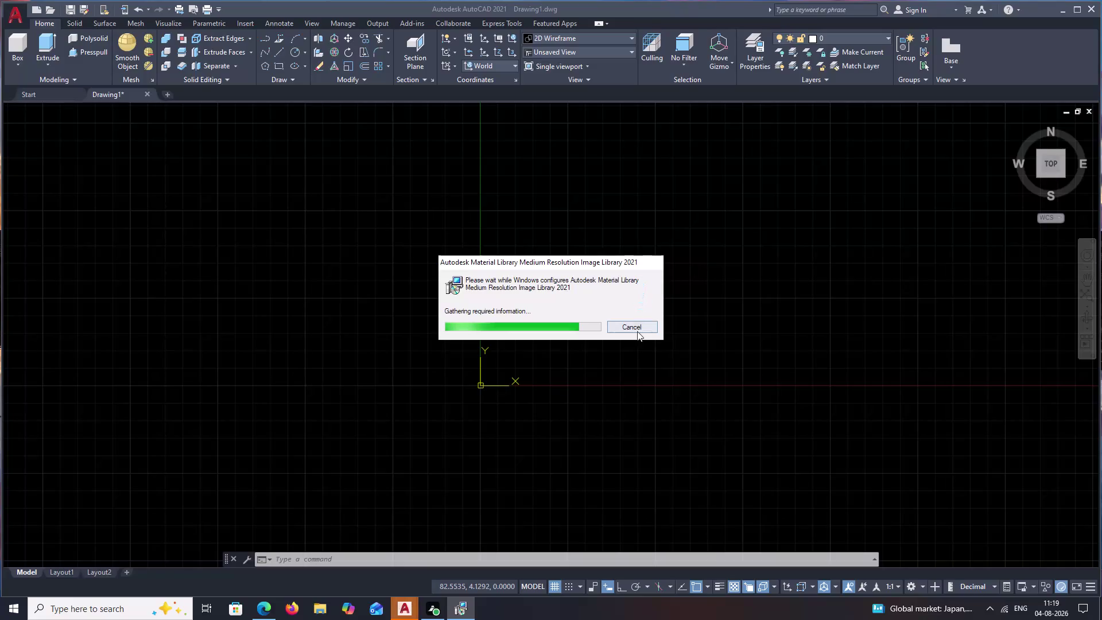
Cancel the Material Library installation and close the extra AutoCAD window.
click(637, 328)
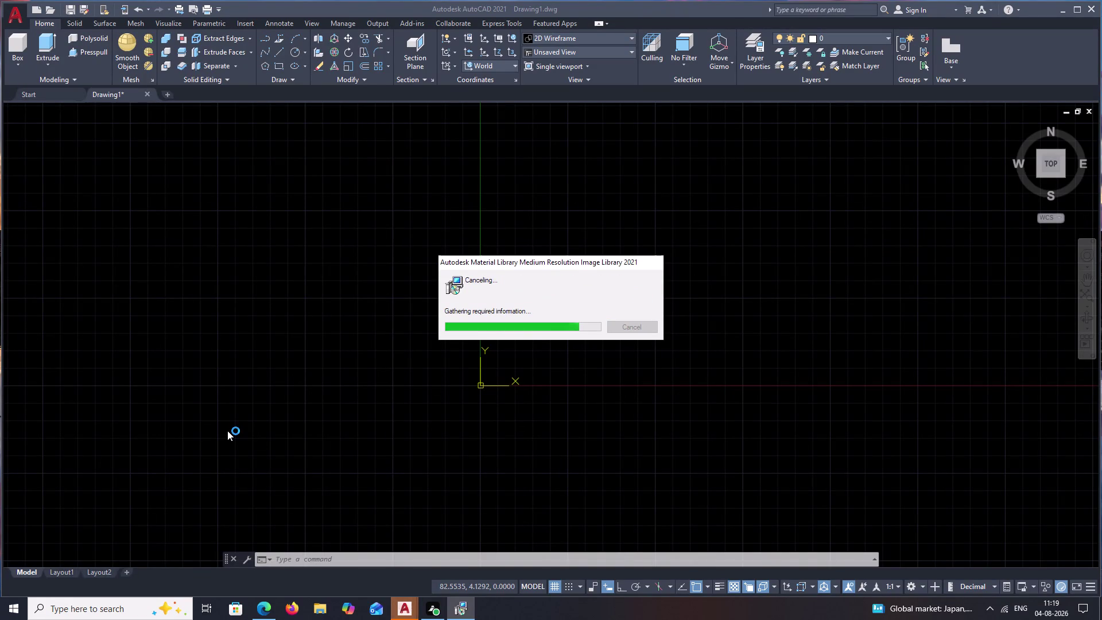
click(404, 607)
click(519, 521)
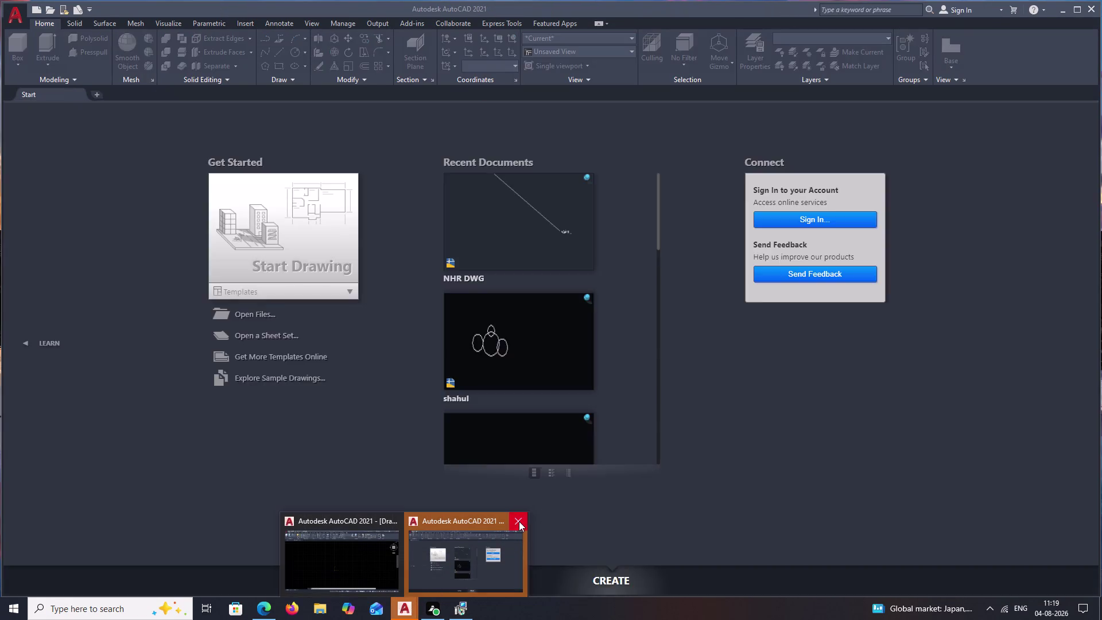
click(380, 549)
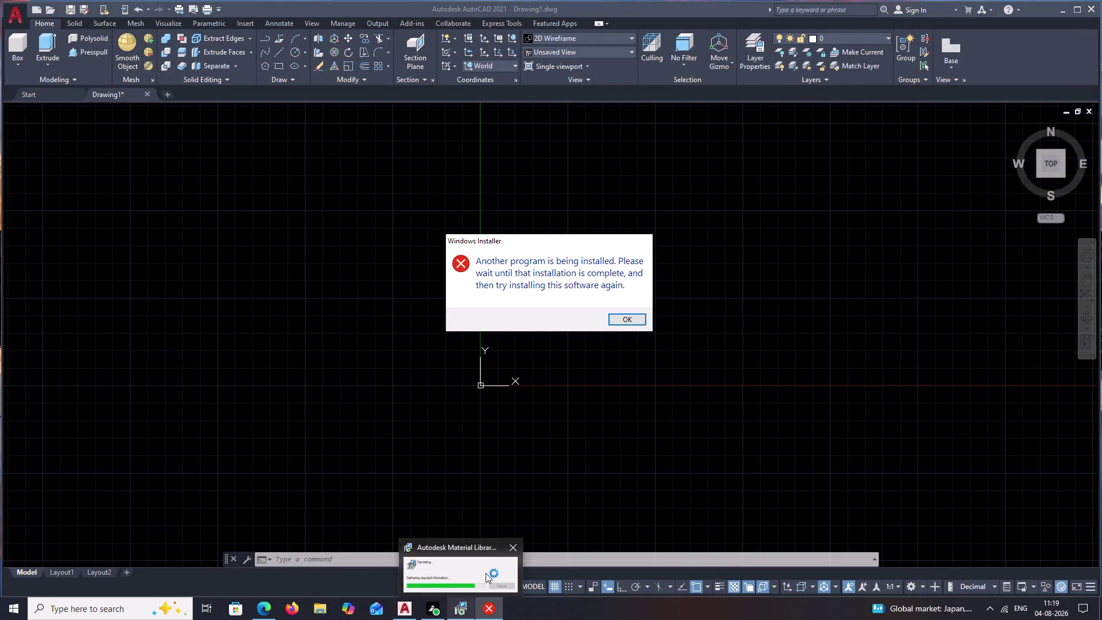
Dismiss the Windows Installer error message, leaving empty Drawing1 showing.
click(515, 545)
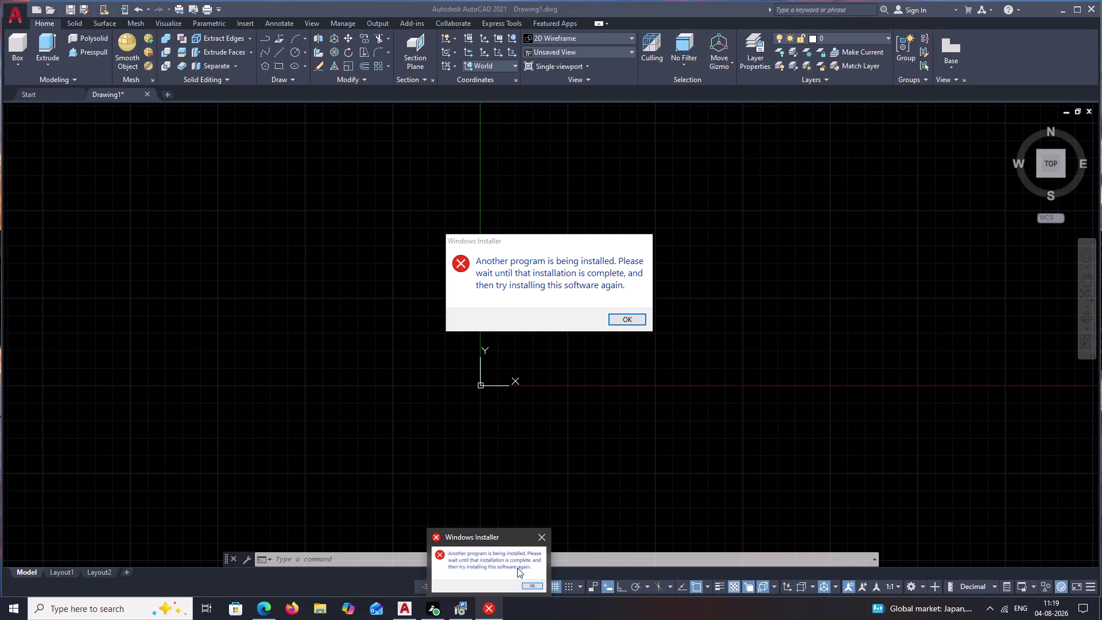
click(544, 532)
click(530, 586)
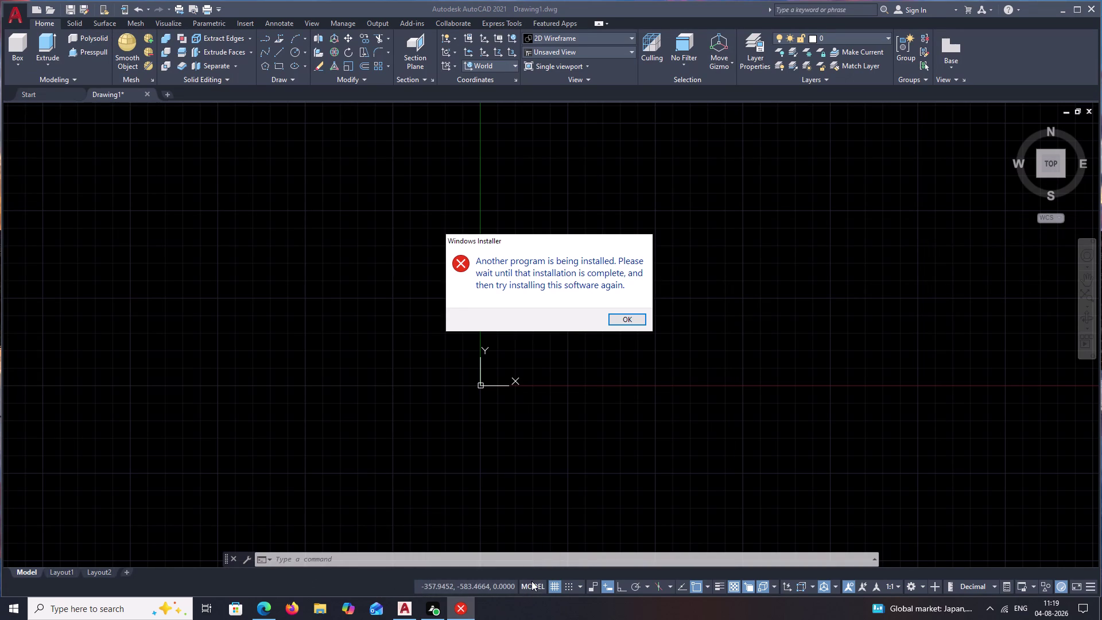
click(630, 319)
Set drawing units to 0.00 length precision with Meters insertion scale.
scroll(down, 3)
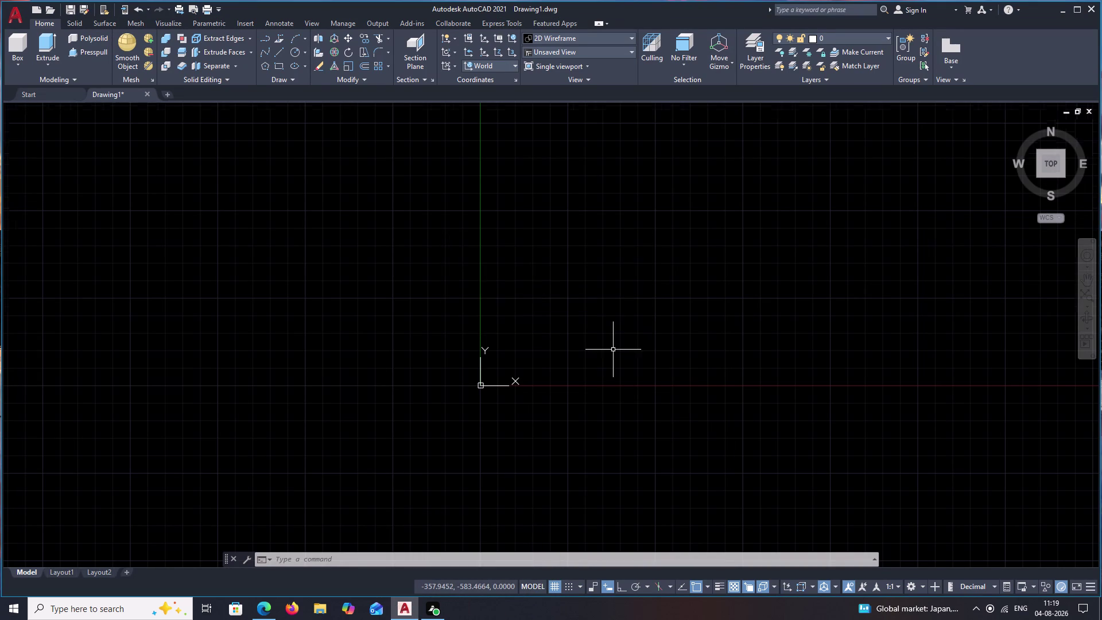
scroll(down, 3)
middle_drag(708, 332, 209, 530)
middle_drag(517, 366, 309, 444)
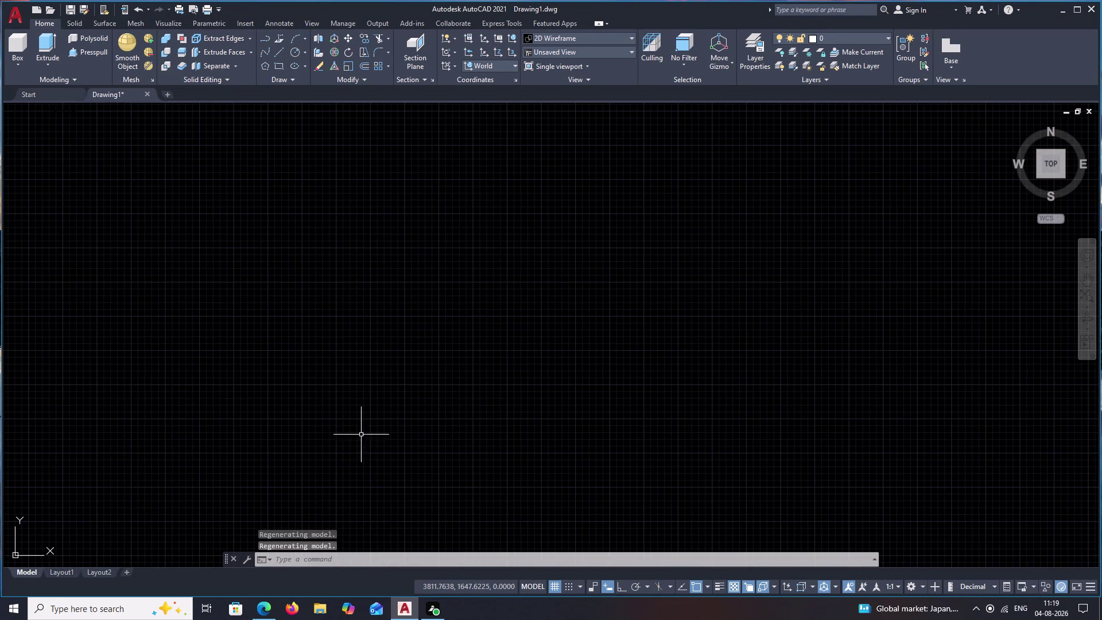
text(UN)
key(space)
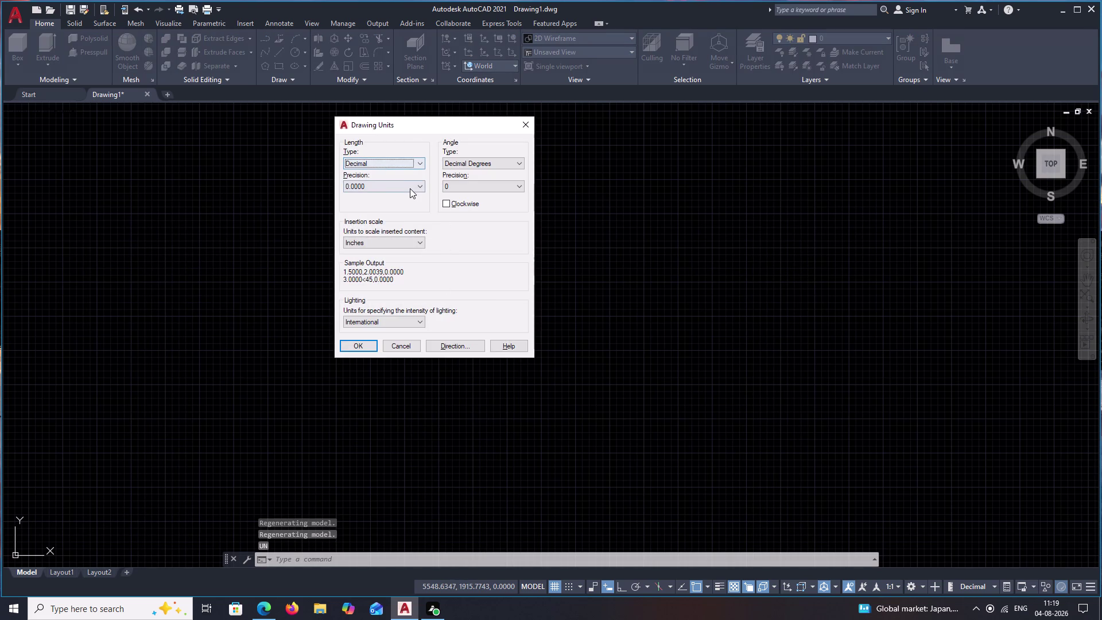
click(410, 189)
click(369, 212)
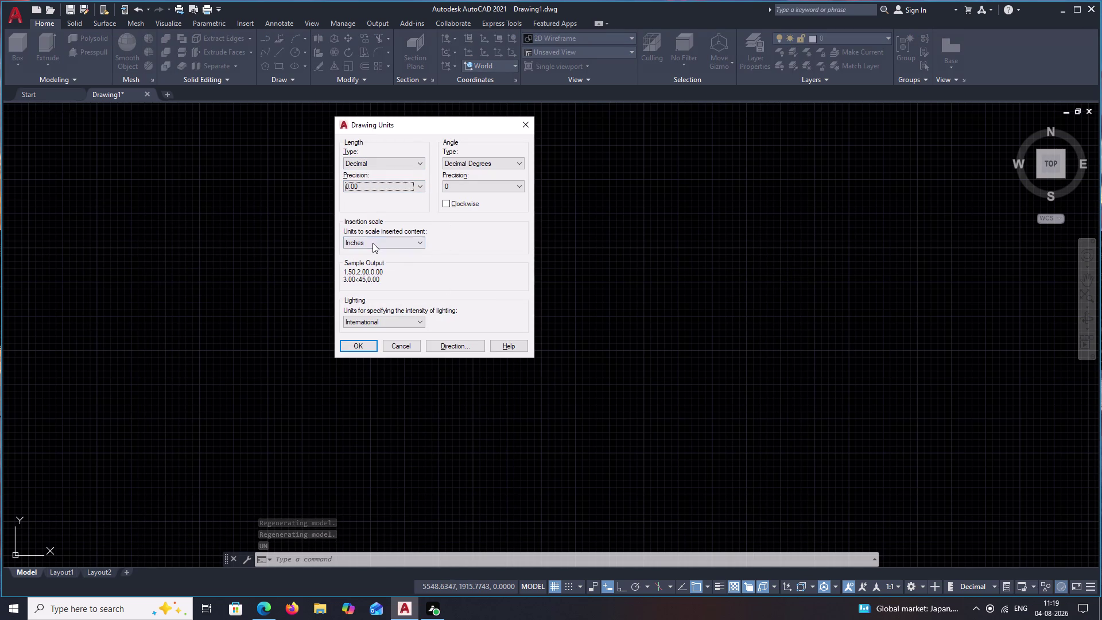
click(381, 237)
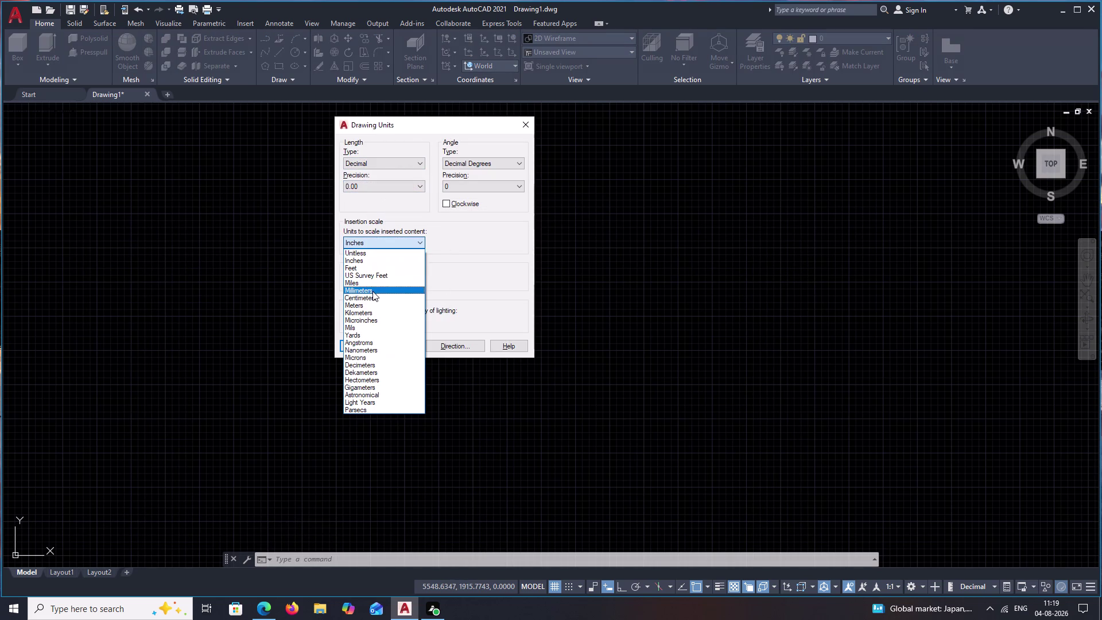
click(372, 303)
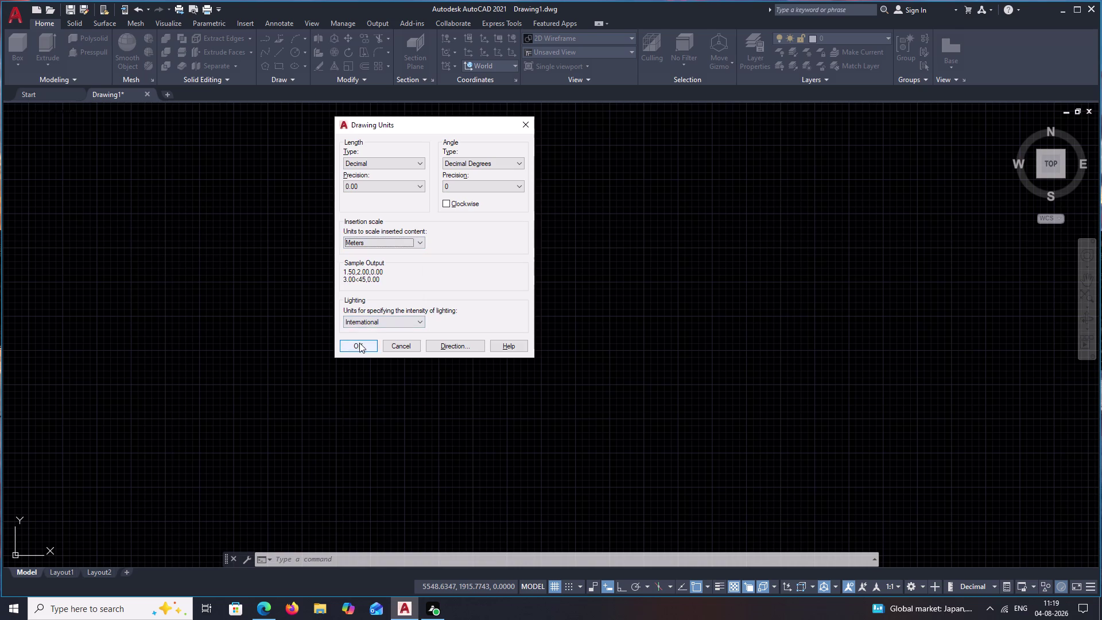
click(359, 343)
Start a line and place its first point.
text(L)
key(space)
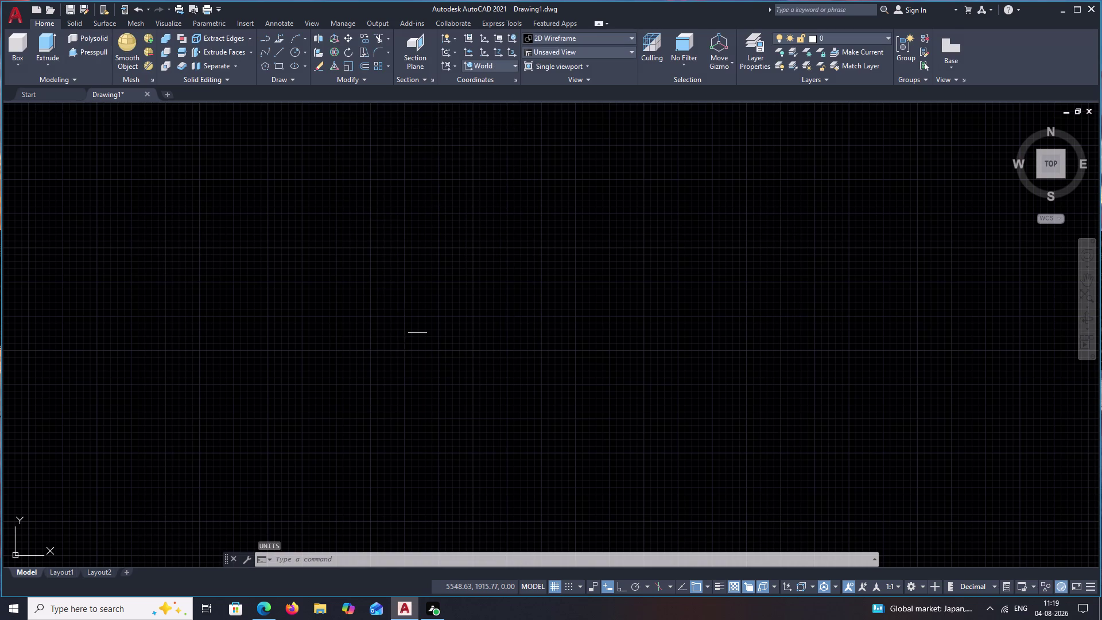
click(334, 211)
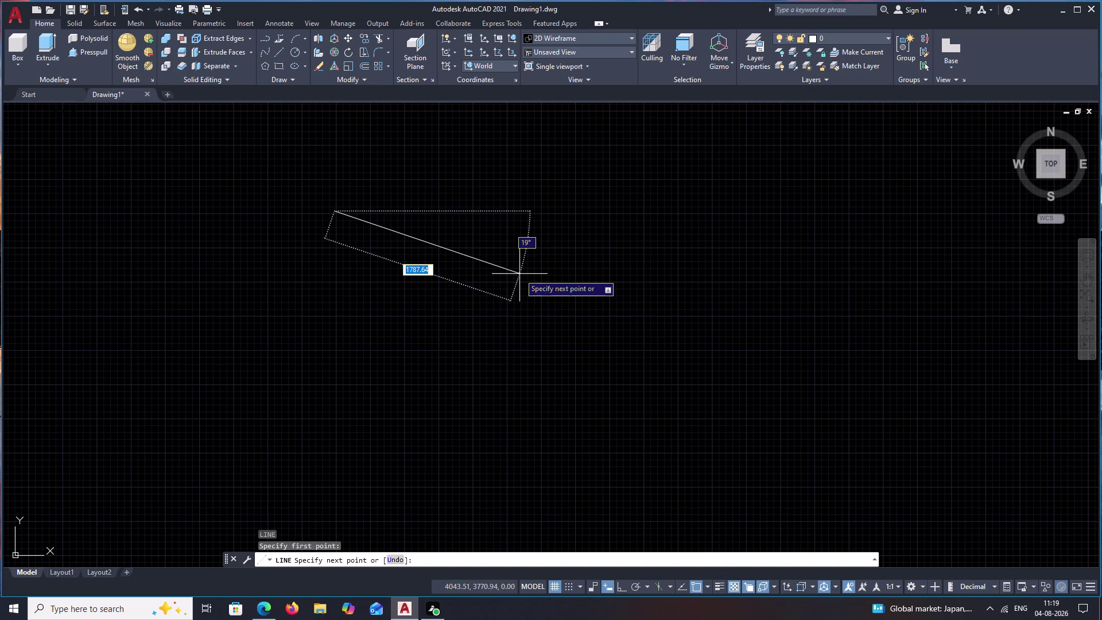
text(3.5)
key(0)
key(space)
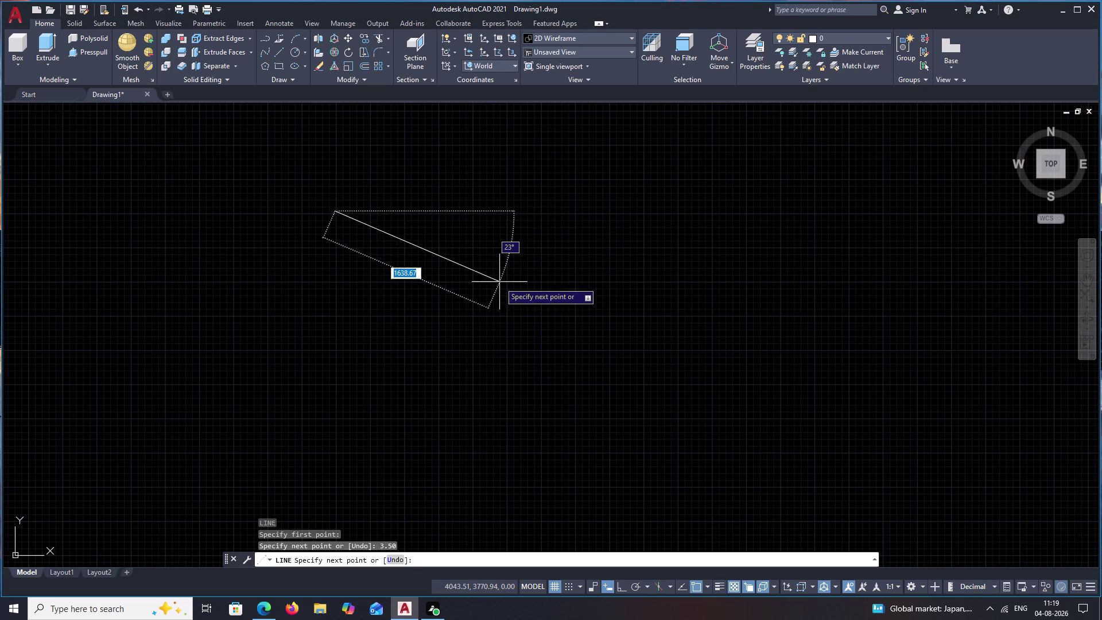
key(space)
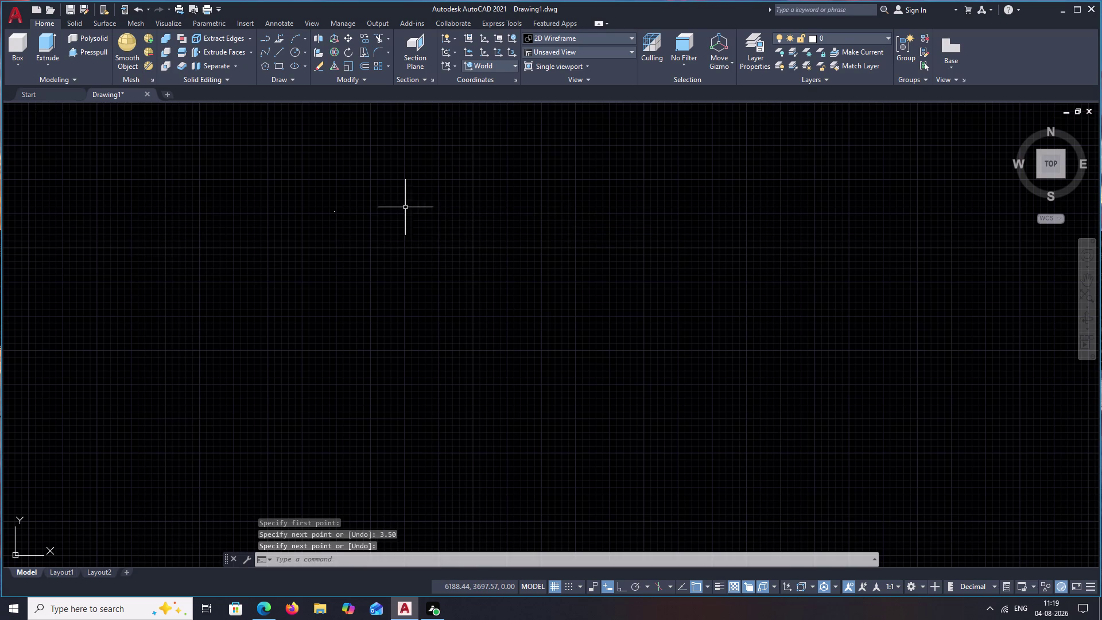
scroll(up, 3)
middle_drag(312, 205, 466, 214)
scroll(up, 3)
scroll(up, 3)
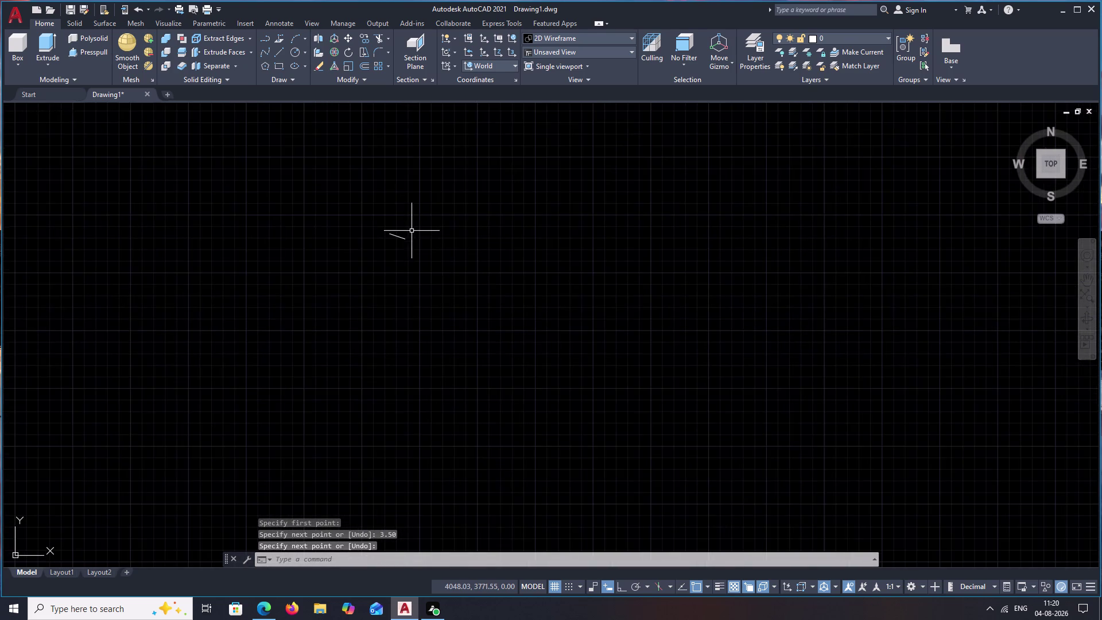
scroll(up, 3)
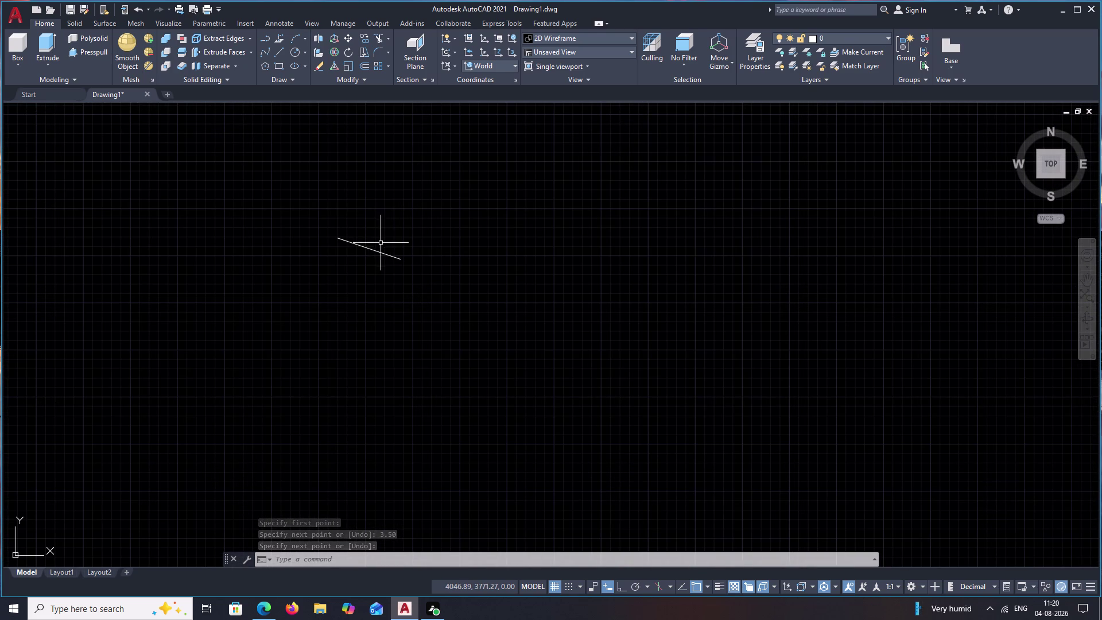
click(377, 253)
key(e)
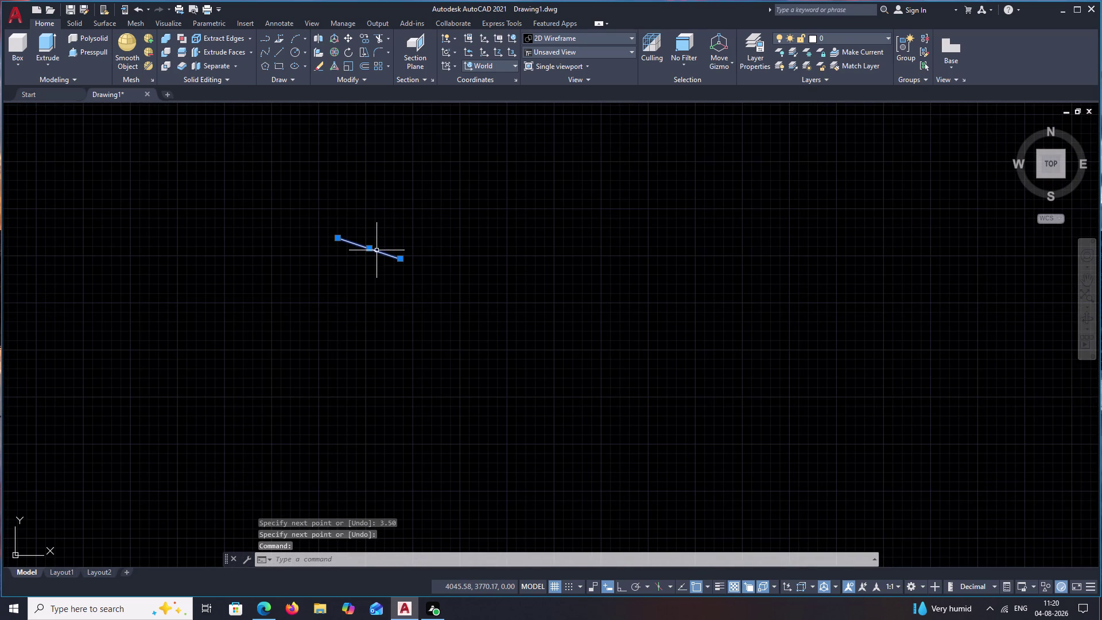
text(E)
key(space)
text(E)
key(space)
key(Escape)
key(Escape)
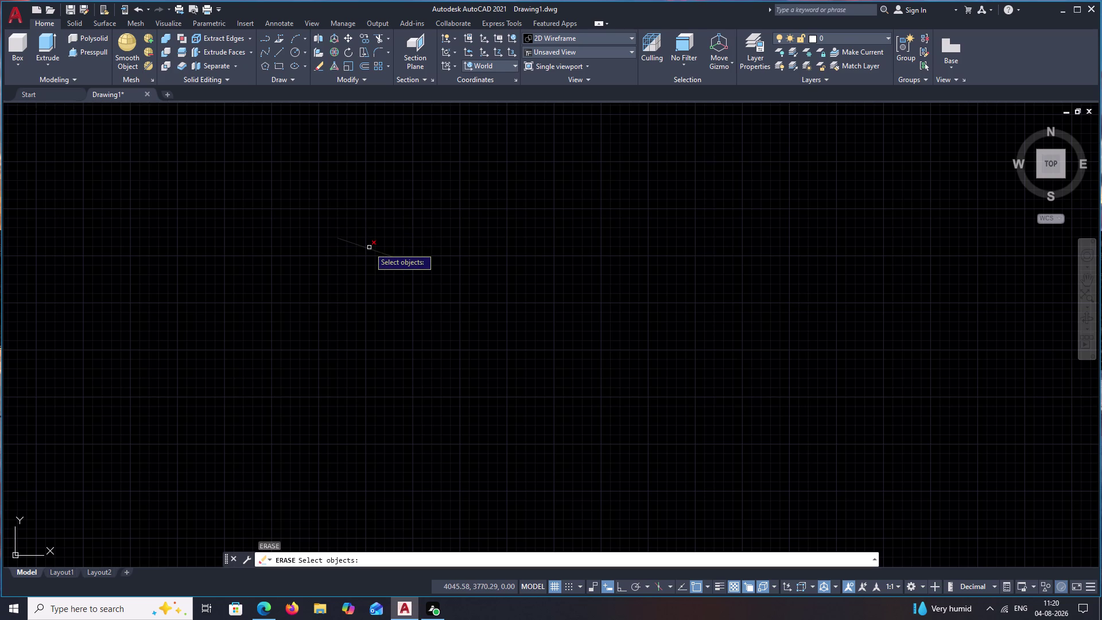
click(369, 249)
key(Escape)
key(Escape)
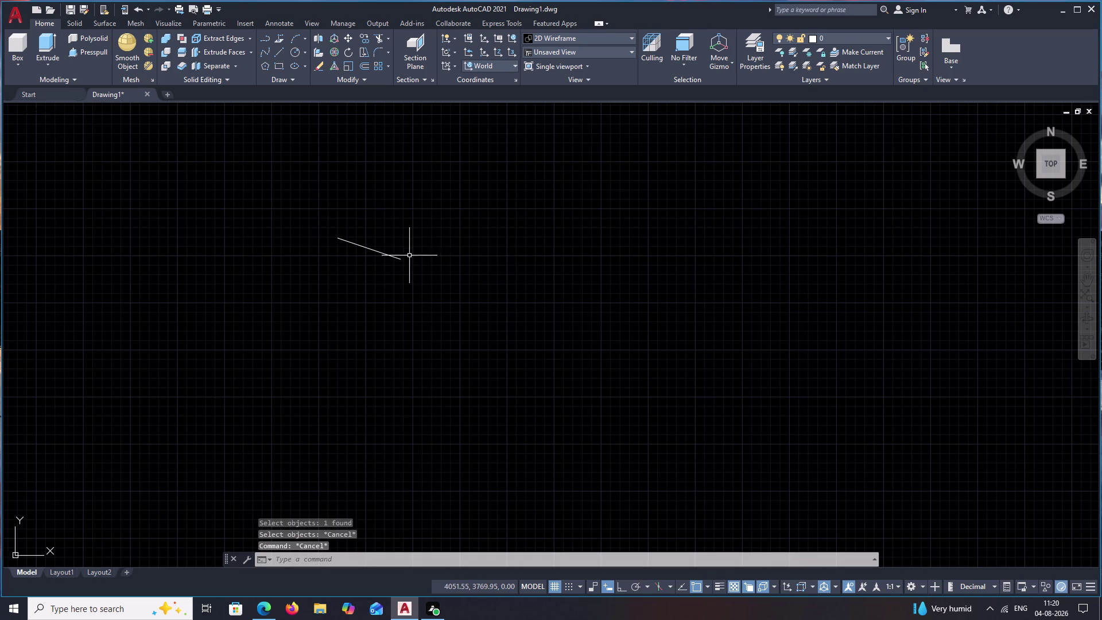
click(396, 257)
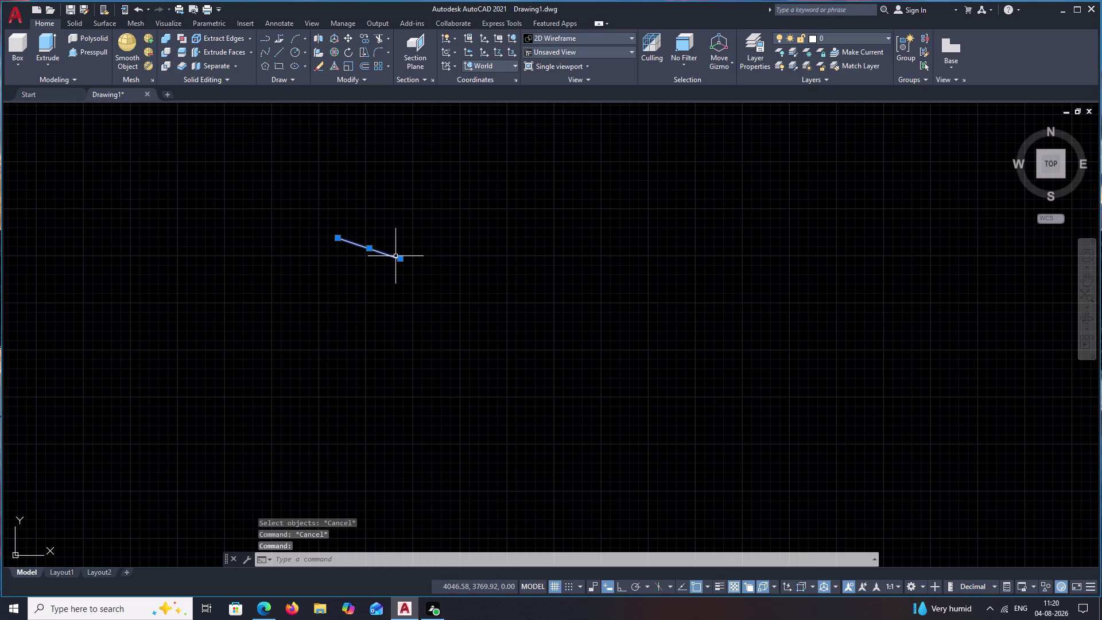
text(E)
key(space)
text(L)
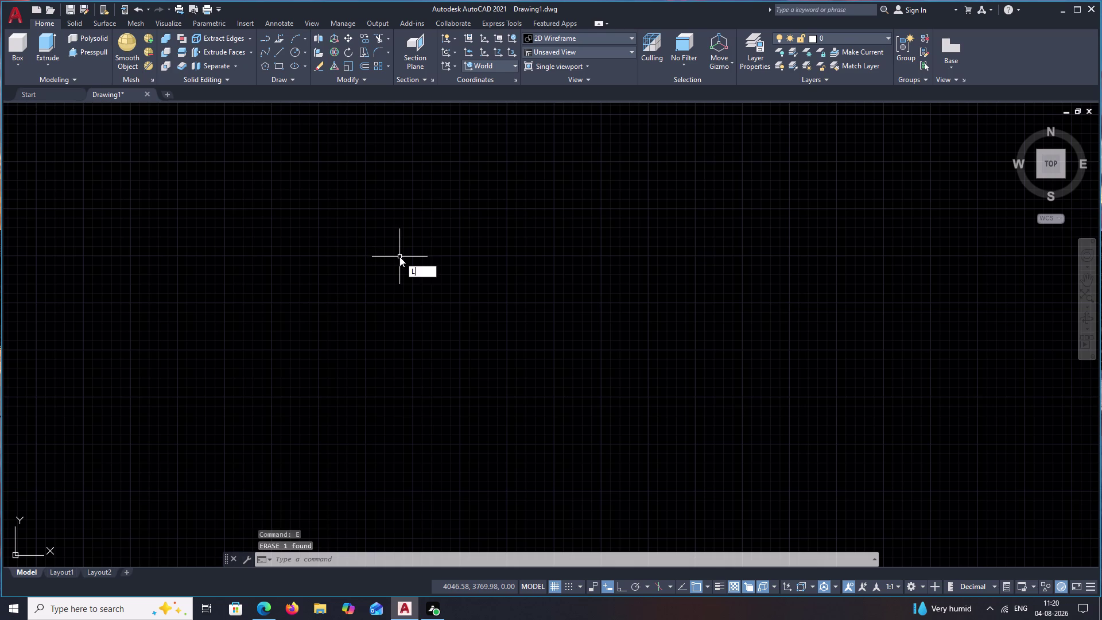
key(space)
click(266, 205)
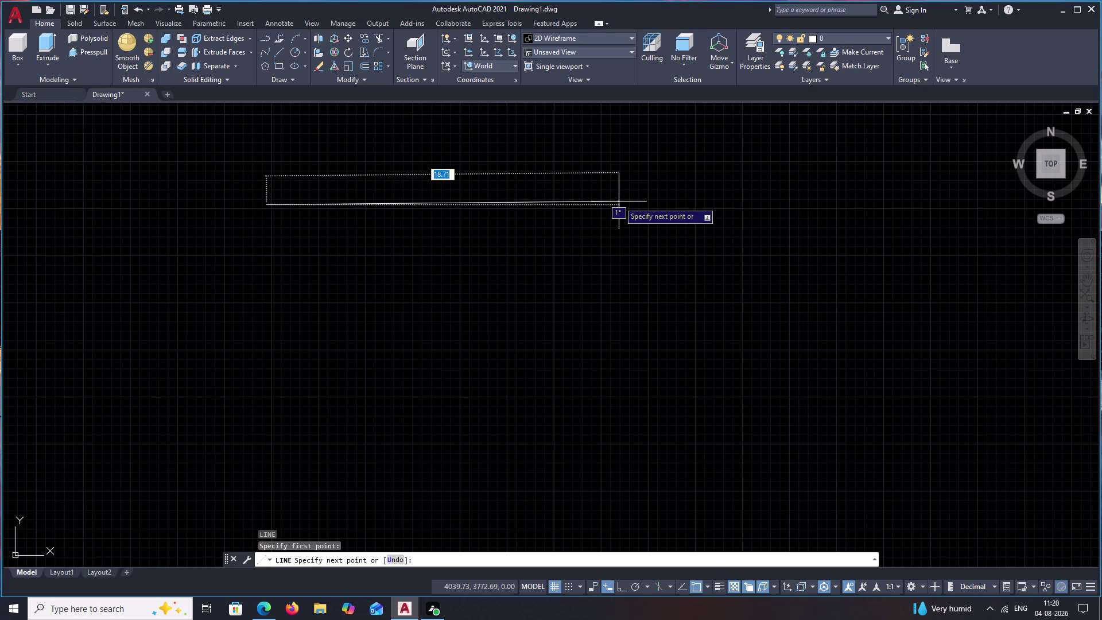
With Ortho on, draw the four room sides 3.50, 4.00, 3.50 and 4.00.
key(F8)
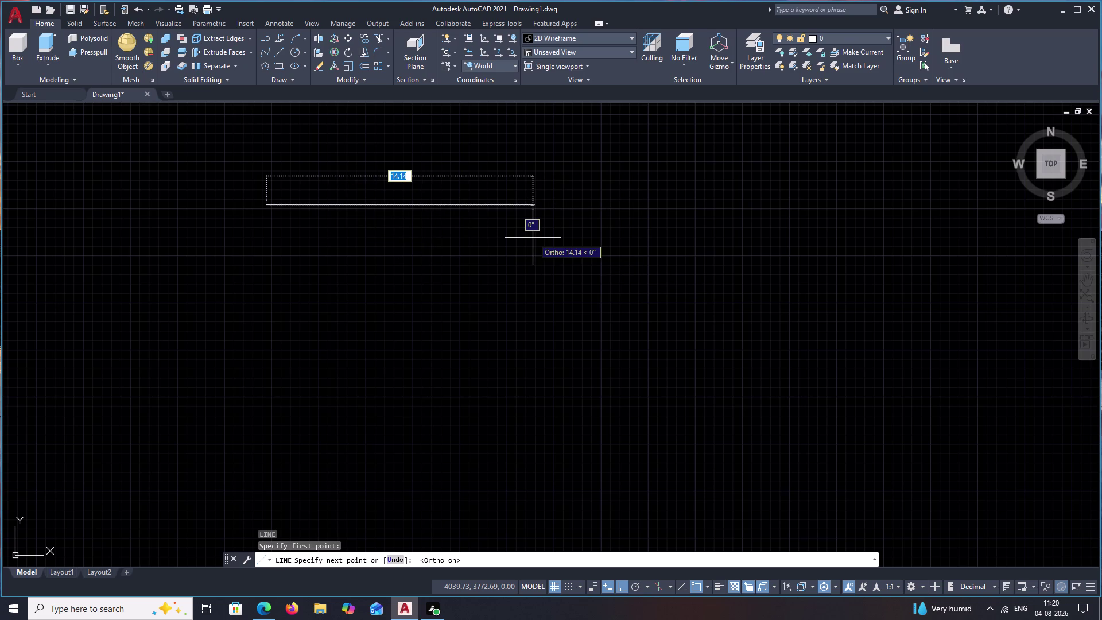
text(3.50)
key(space)
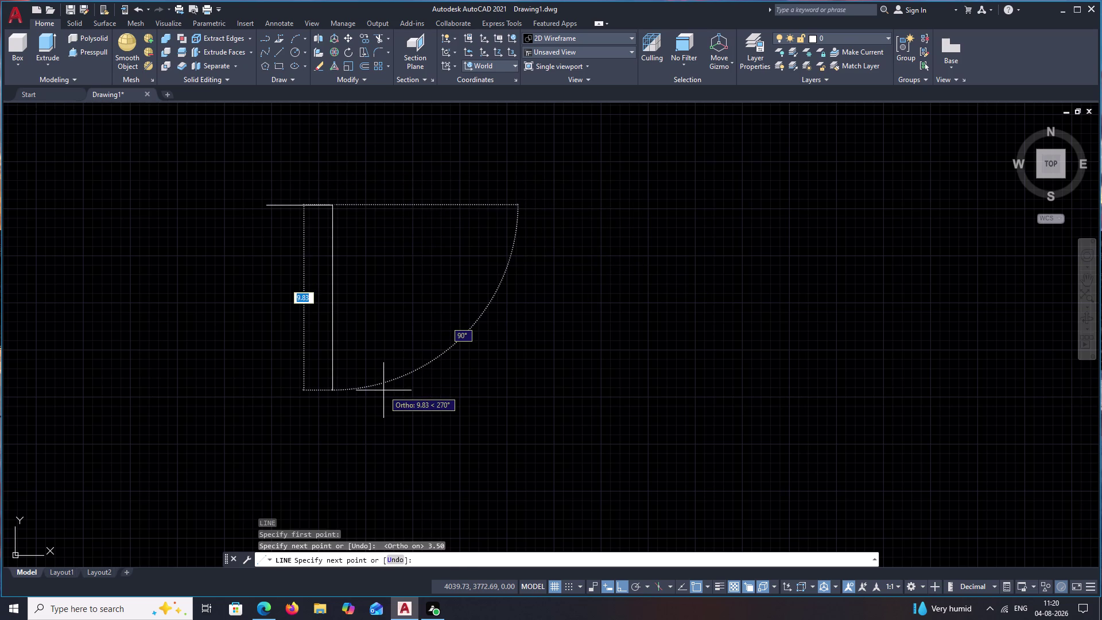
text(4.)
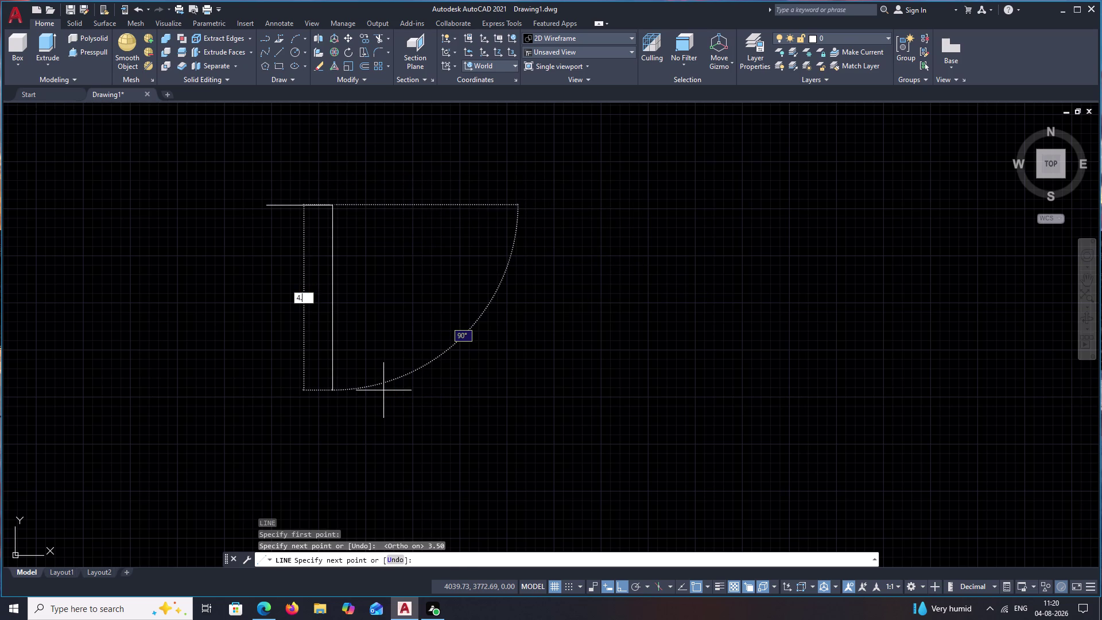
text(00)
key(space)
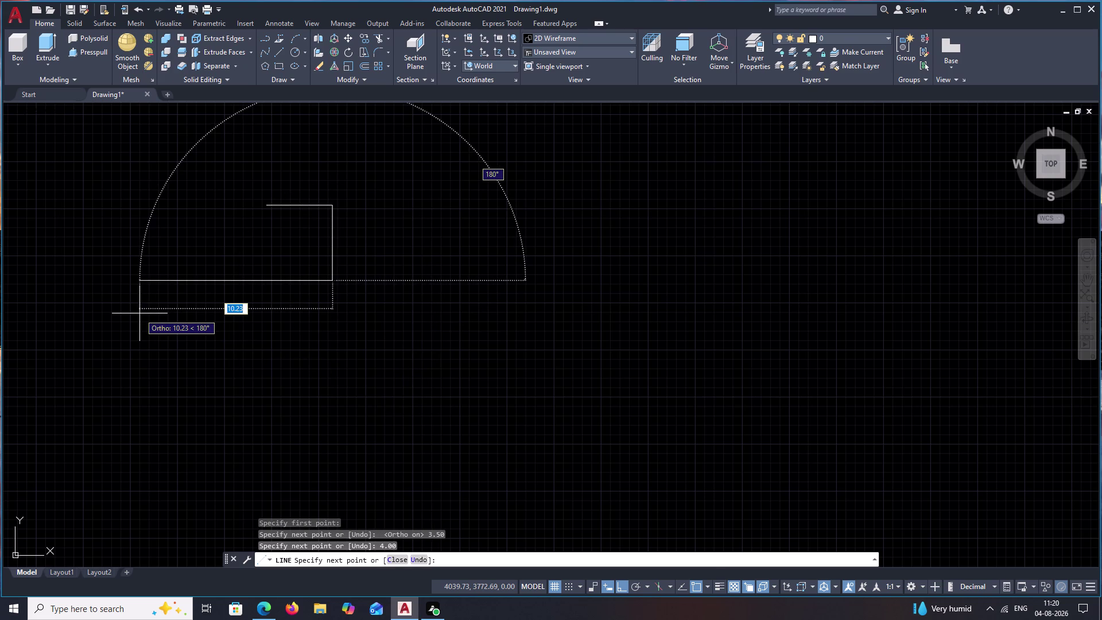
text(3.50)
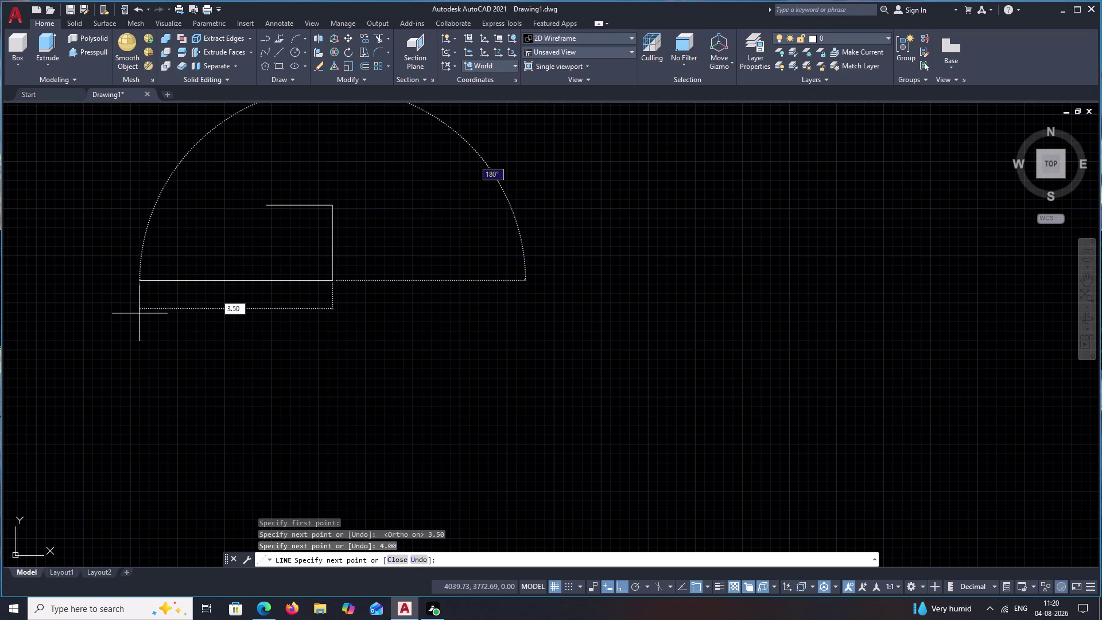
key(space)
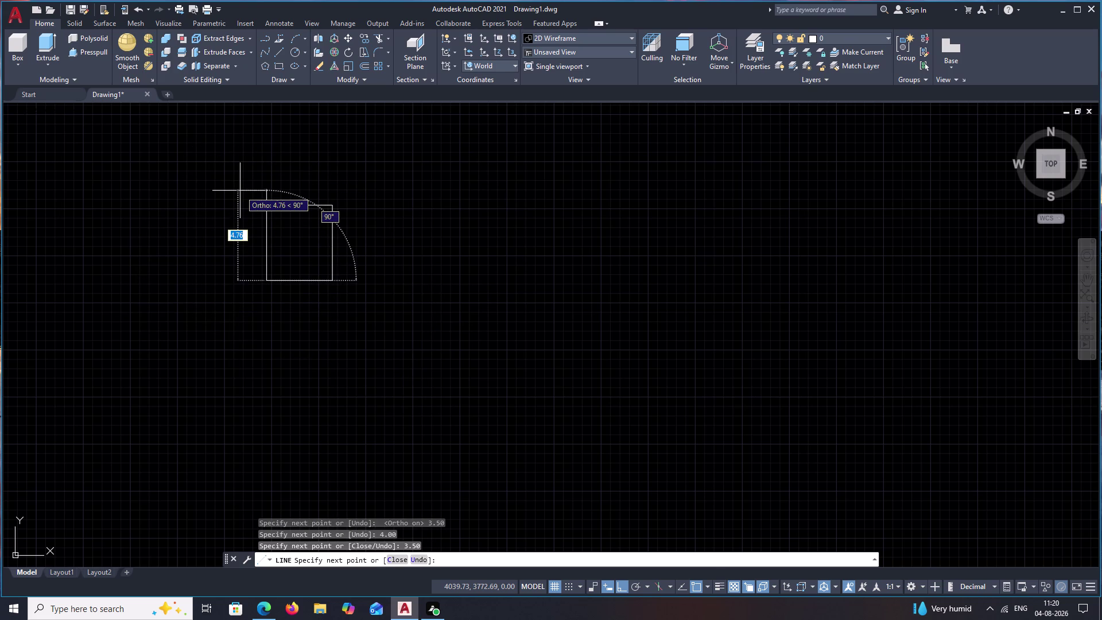
text(4.00)
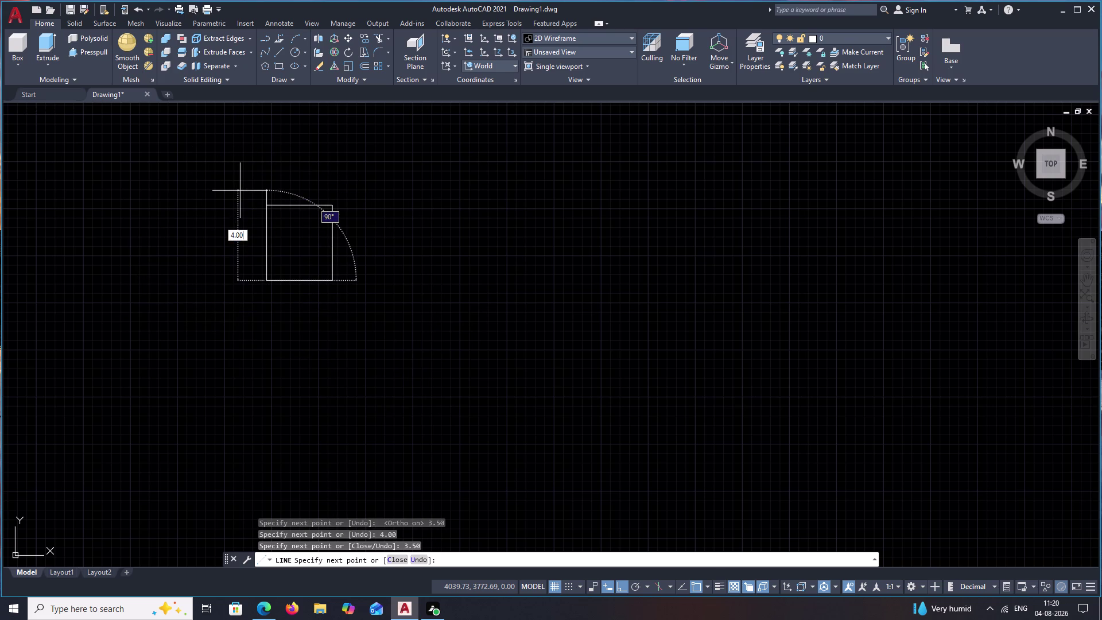
key(space)
key(Escape)
Recenter the view on the room outline and start OFFSET.
scroll(up, 3)
middle_drag(294, 200, 398, 210)
text(O)
key(space)
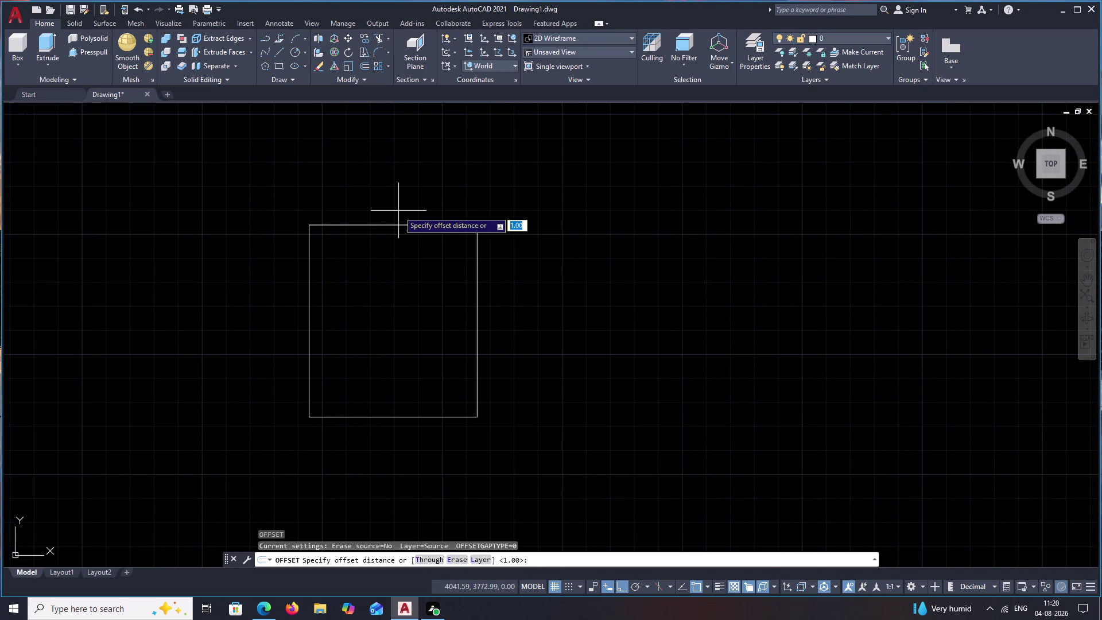
Offset the top, right, bottom and left room lines outward by 0.25.
text(.25)
key(space)
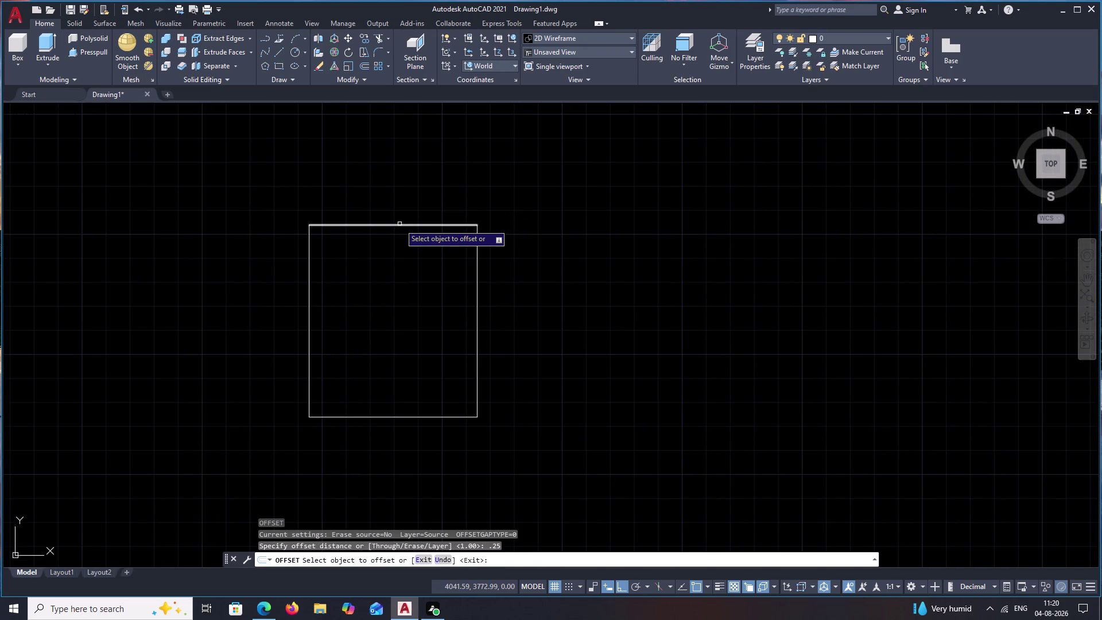
click(399, 224)
click(407, 194)
click(479, 293)
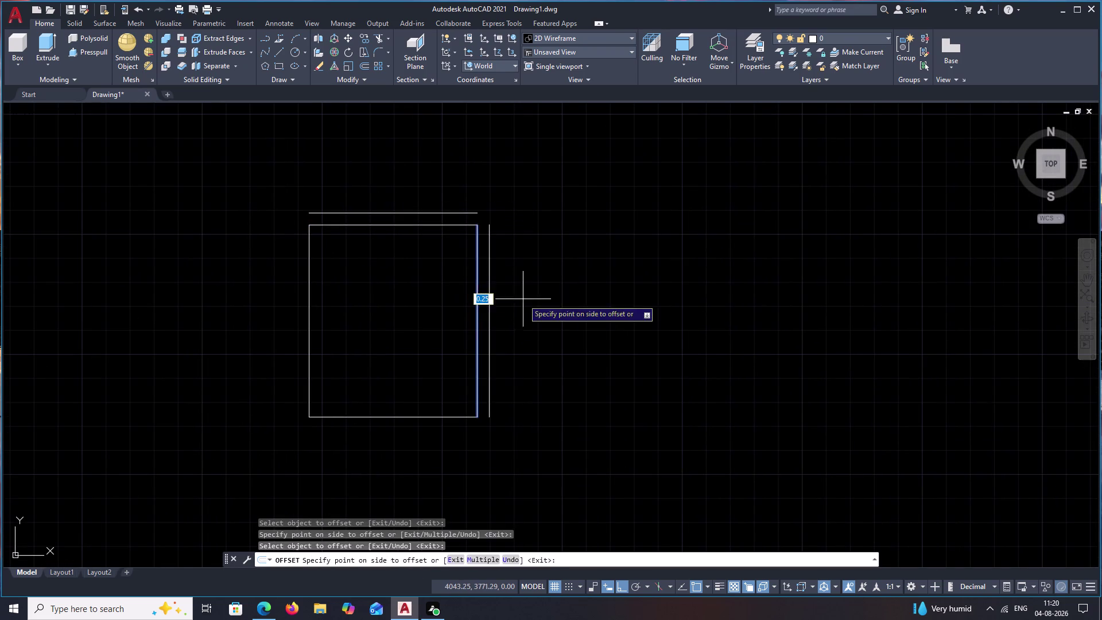
click(529, 301)
click(399, 417)
click(394, 443)
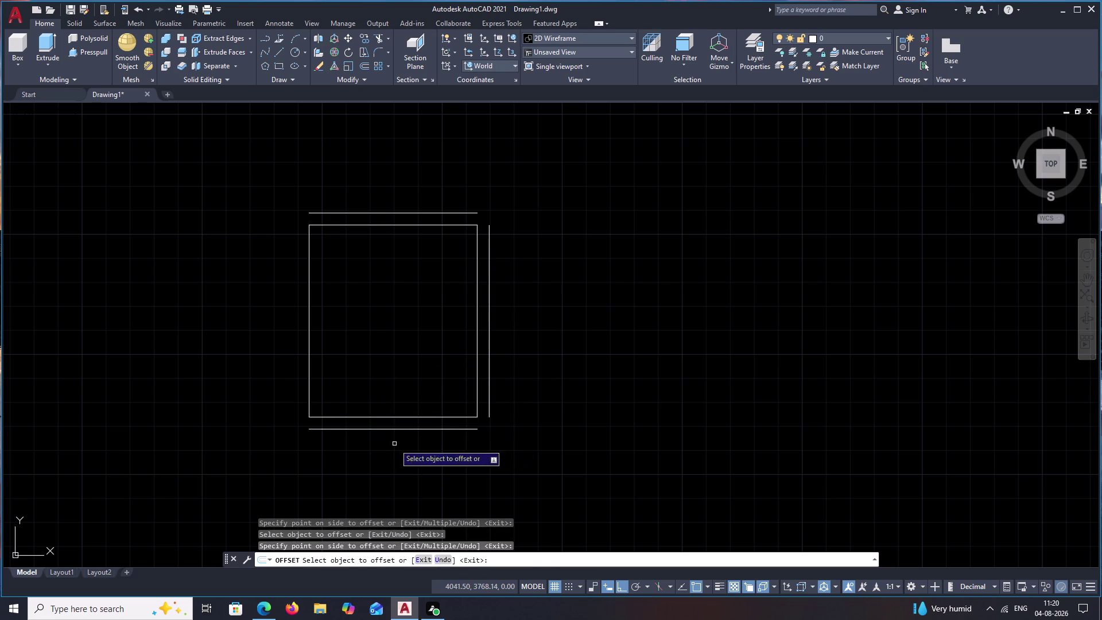
click(309, 323)
click(254, 325)
key(Escape)
text(F)
key(space)
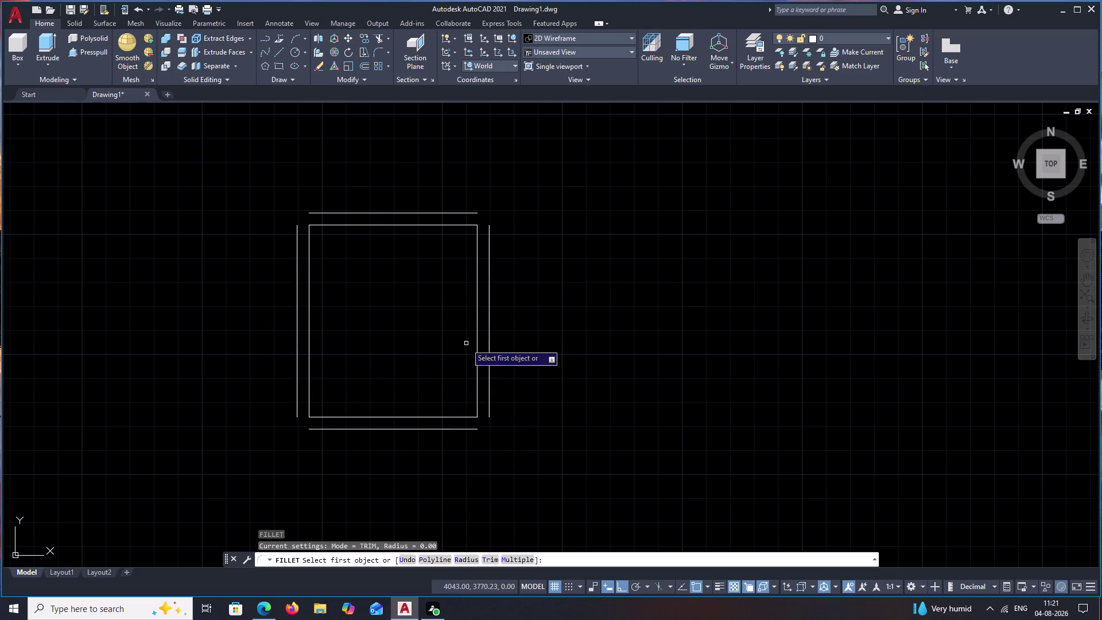
Fillet the outer wall lines at the bottom-right, top-right, top-left and bottom-left corners.
click(446, 430)
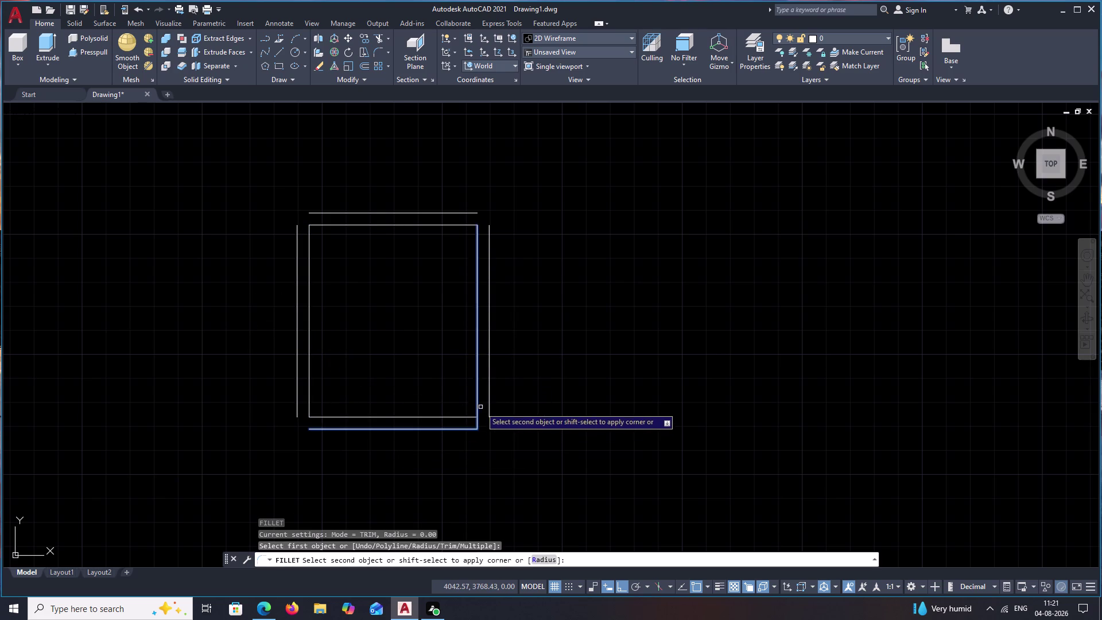
click(489, 398)
key(space)
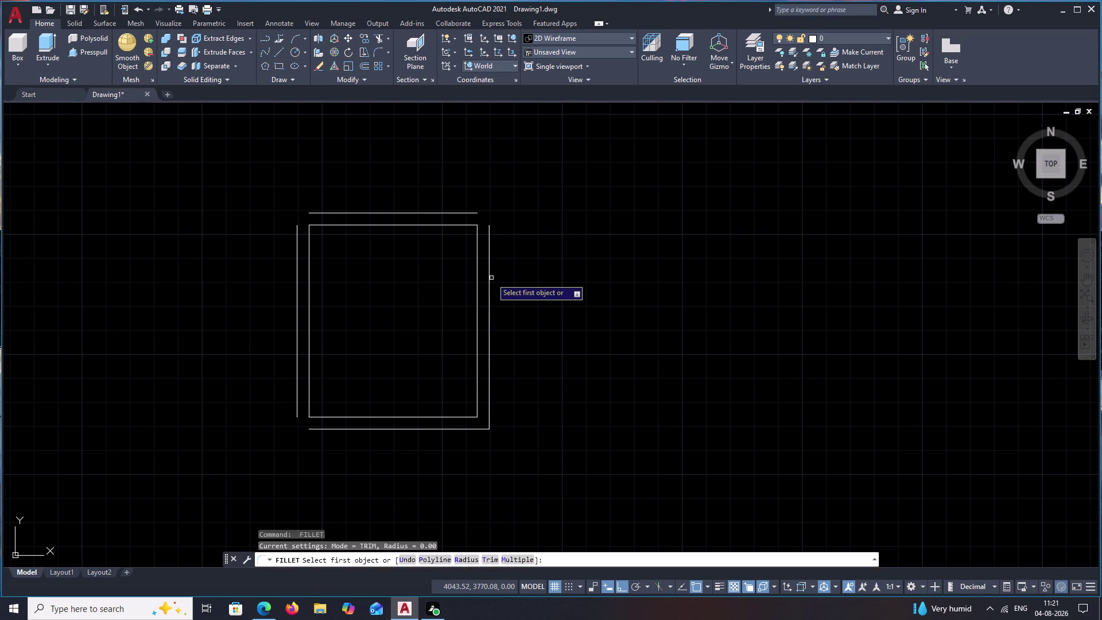
click(490, 280)
click(462, 212)
key(space)
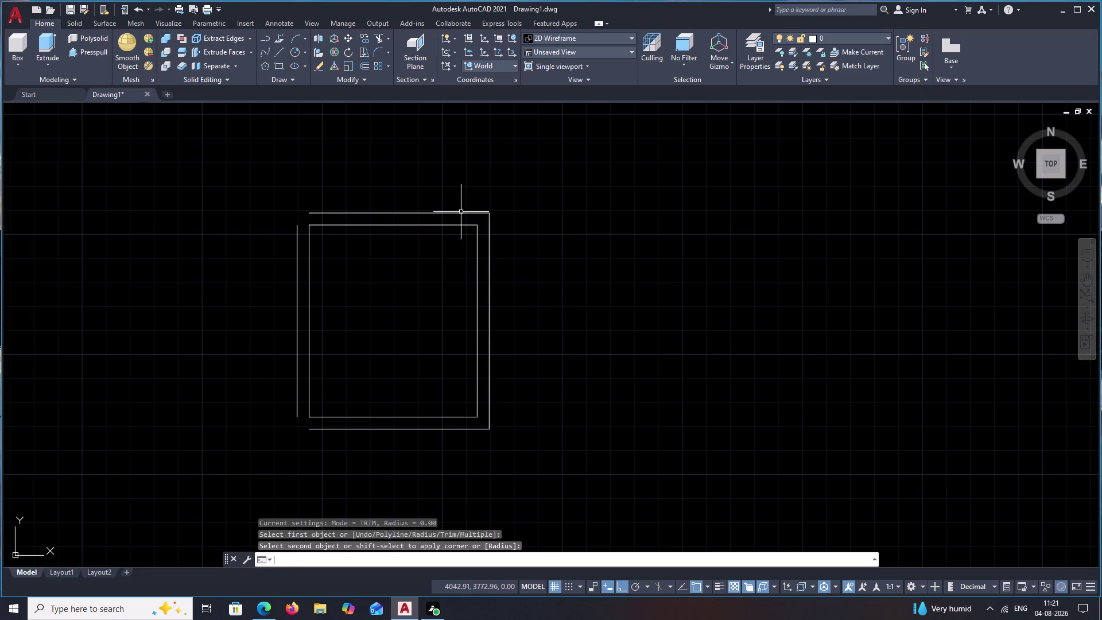
click(344, 213)
click(297, 244)
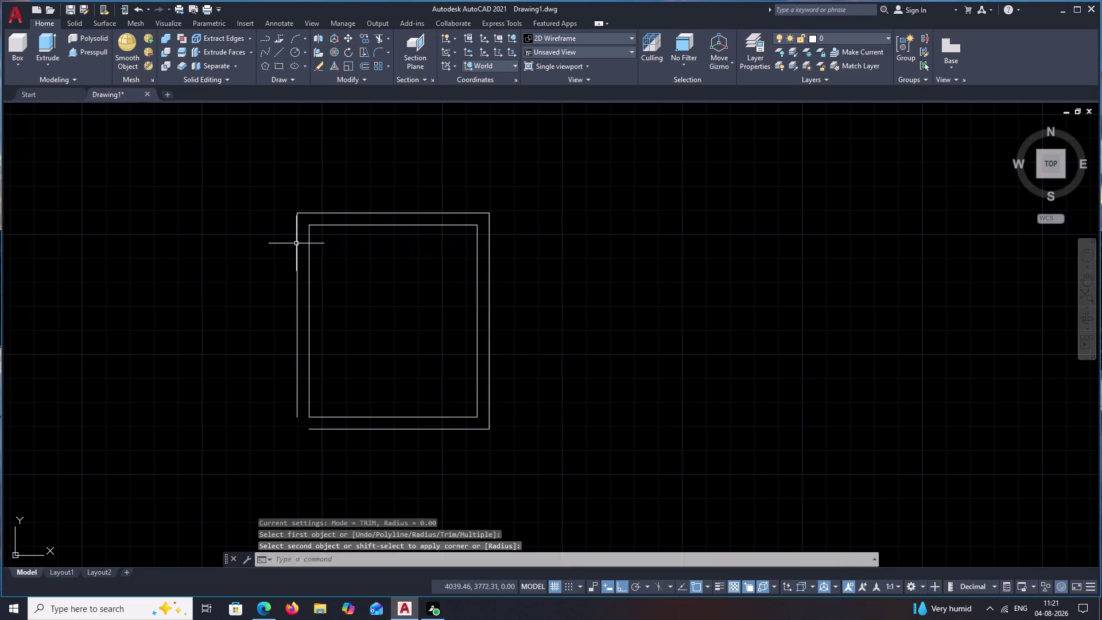
key(space)
click(296, 368)
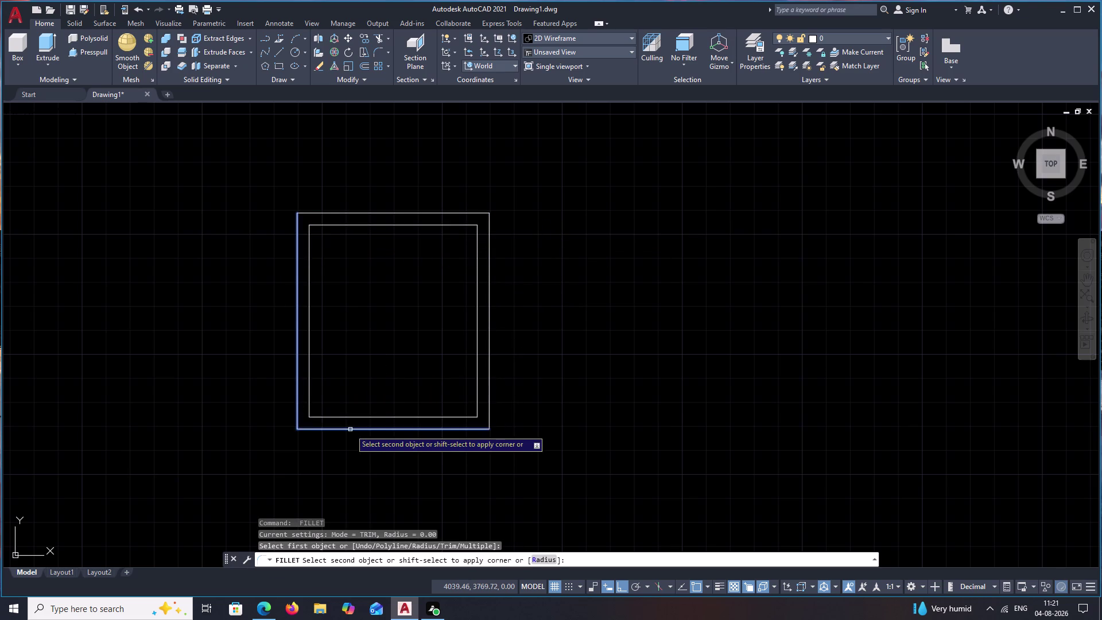
click(350, 429)
key(Escape)
From the large room's top-right corner, draw walls 1.50 right, 2.5 down, 1.50 left.
text(L)
key(space)
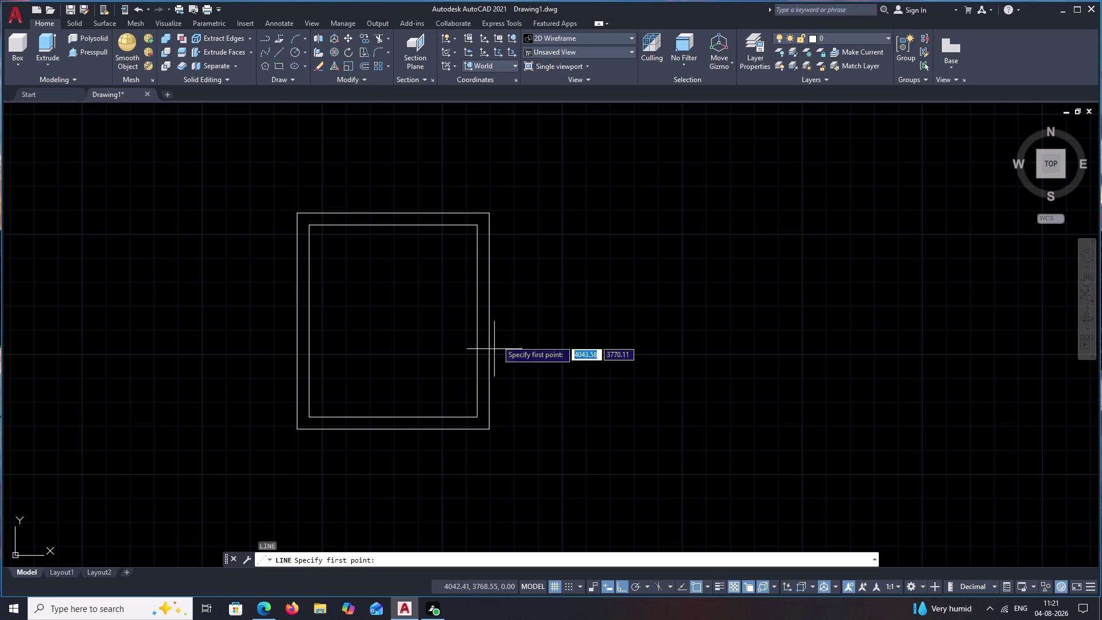
click(488, 213)
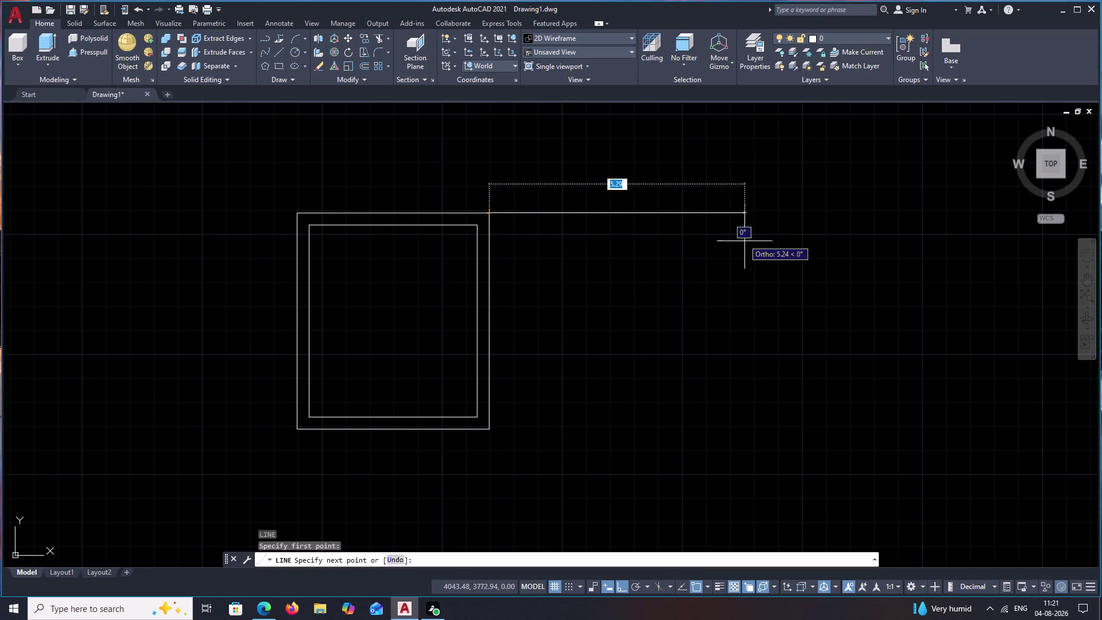
text(1)
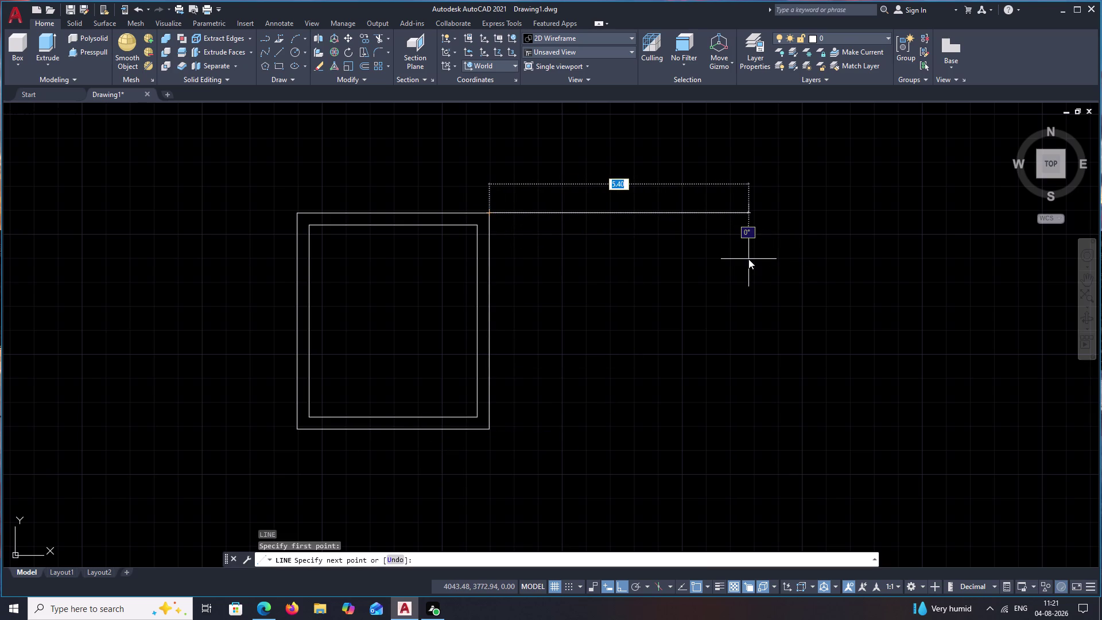
text(.50)
key(space)
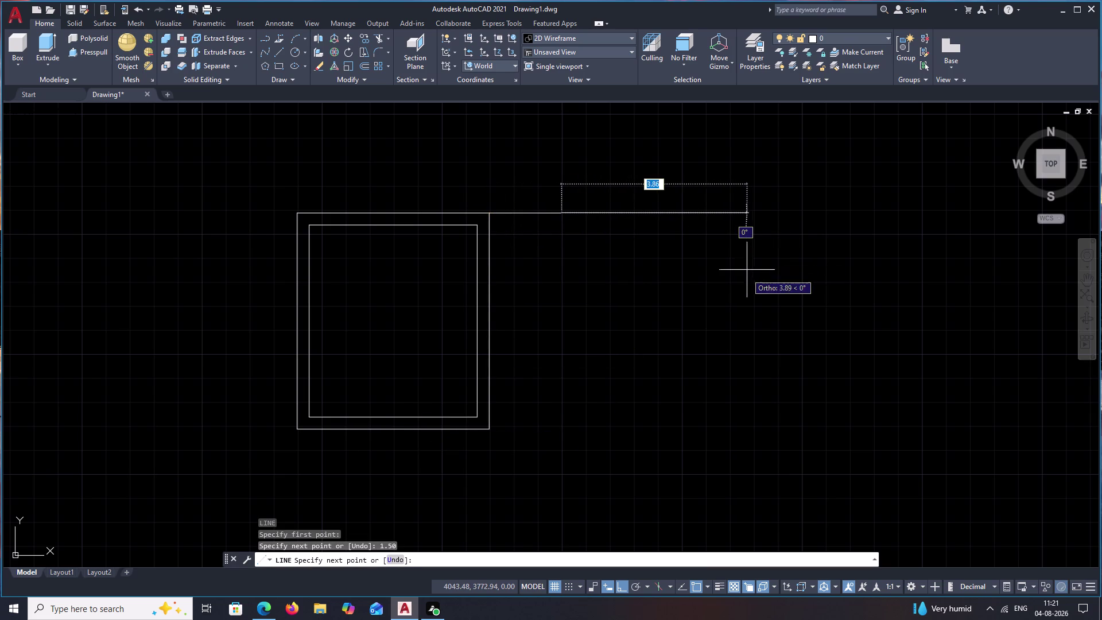
text(2.5)
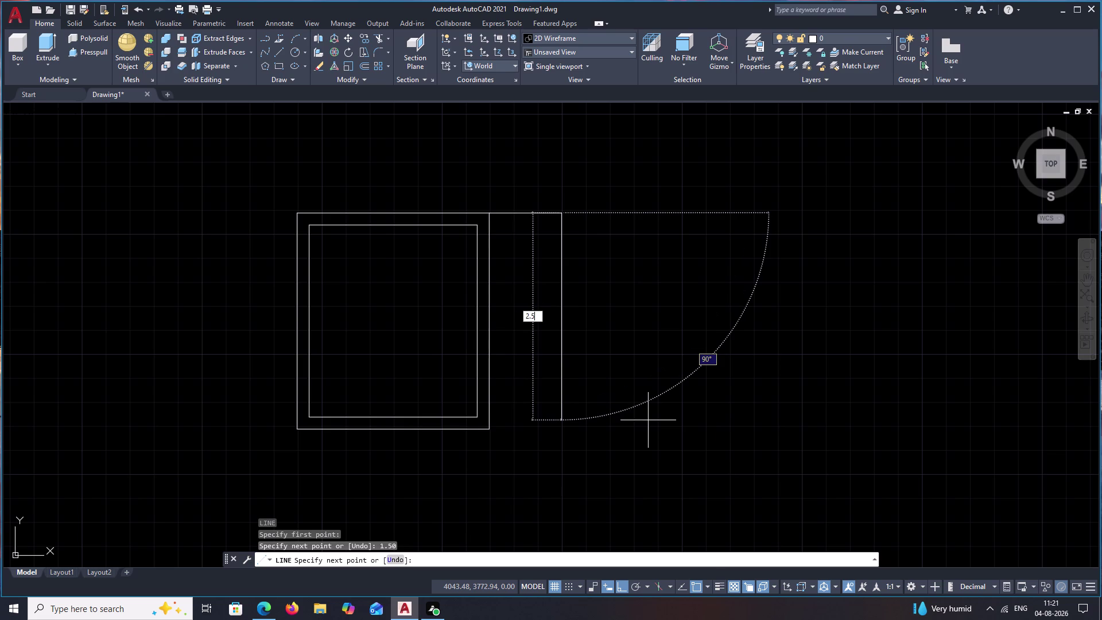
key(space)
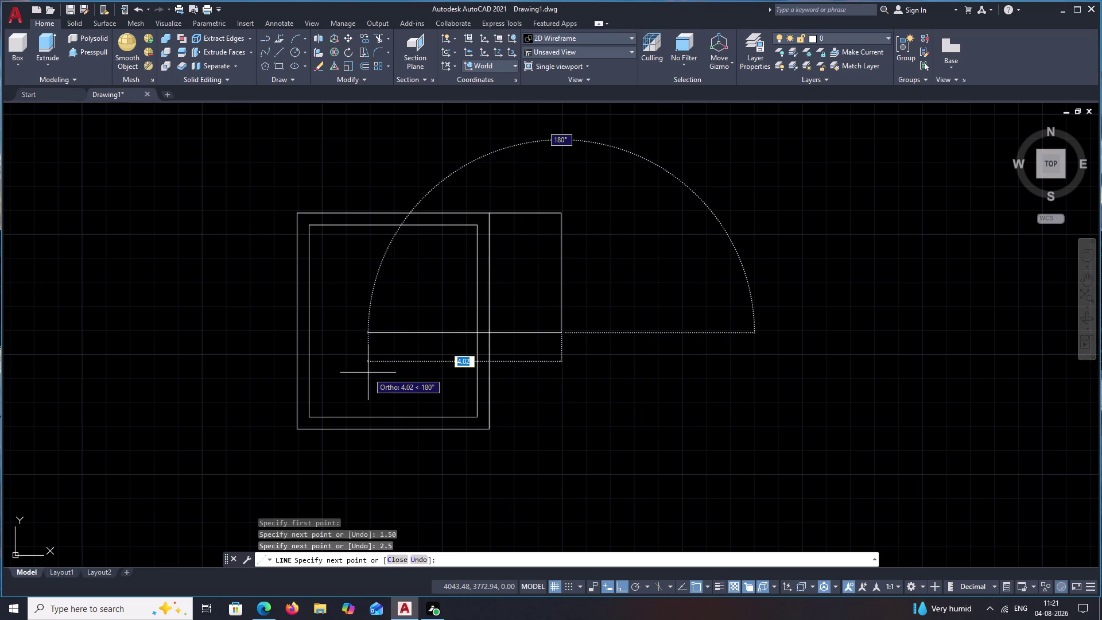
text(1.50)
key(space)
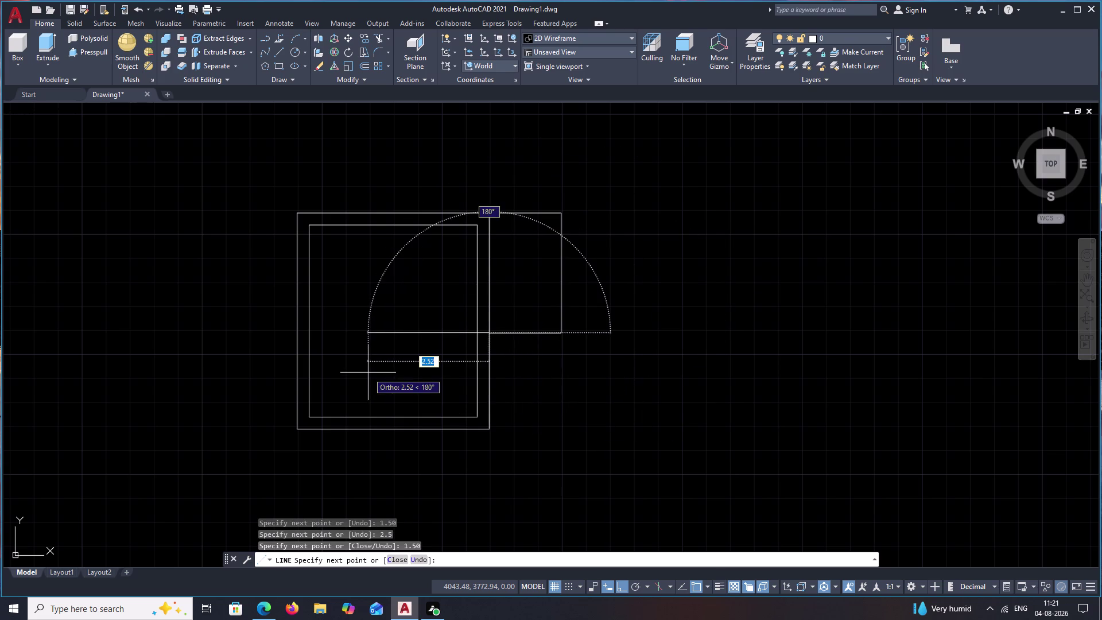
key(Escape)
Offset the small room's top, right and bottom walls by 0.25.
text(O)
key(space)
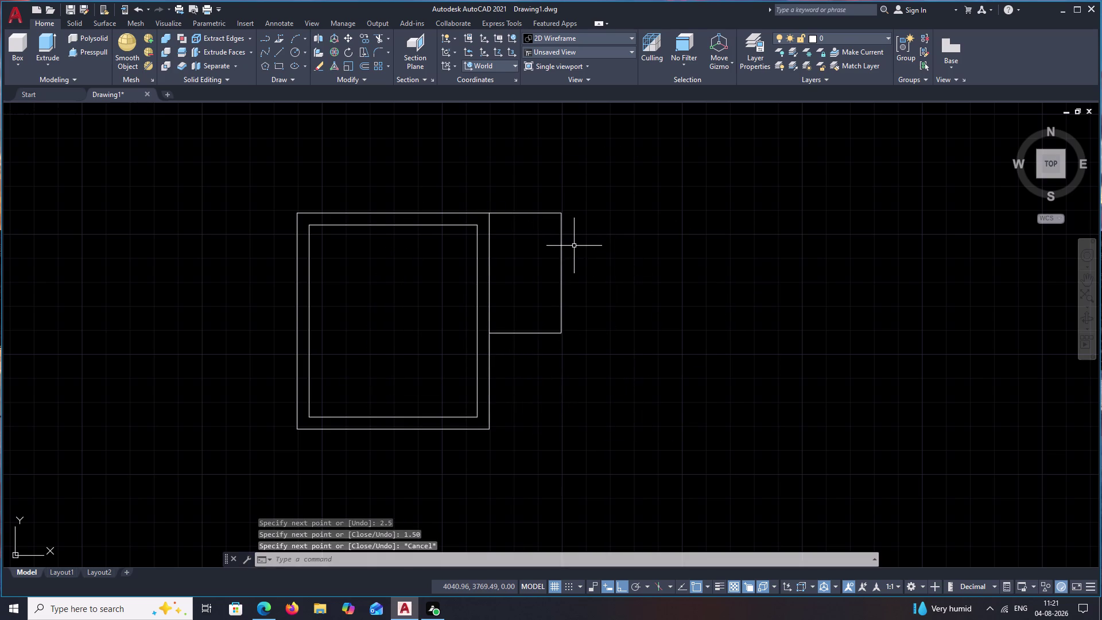
text(.25)
key(space)
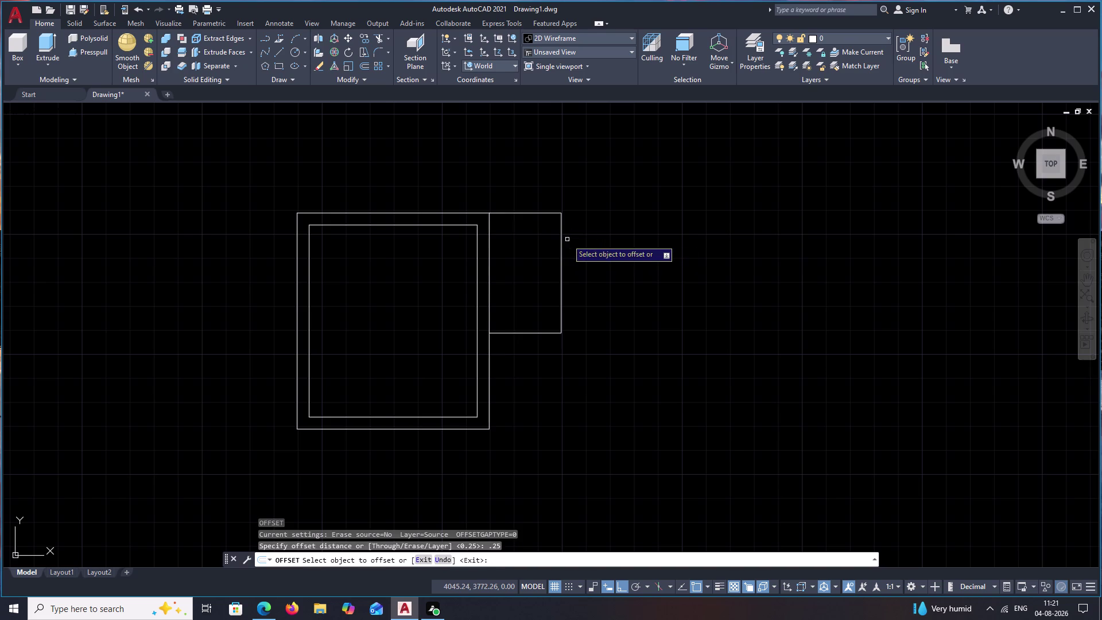
click(543, 212)
click(544, 255)
click(561, 256)
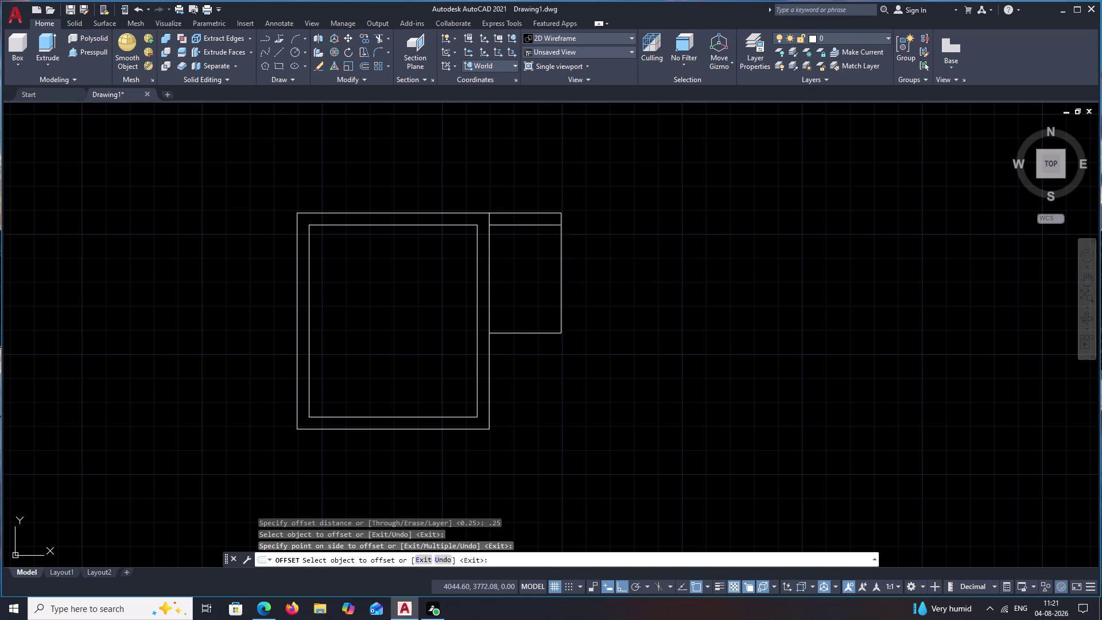
click(615, 269)
click(546, 333)
click(546, 351)
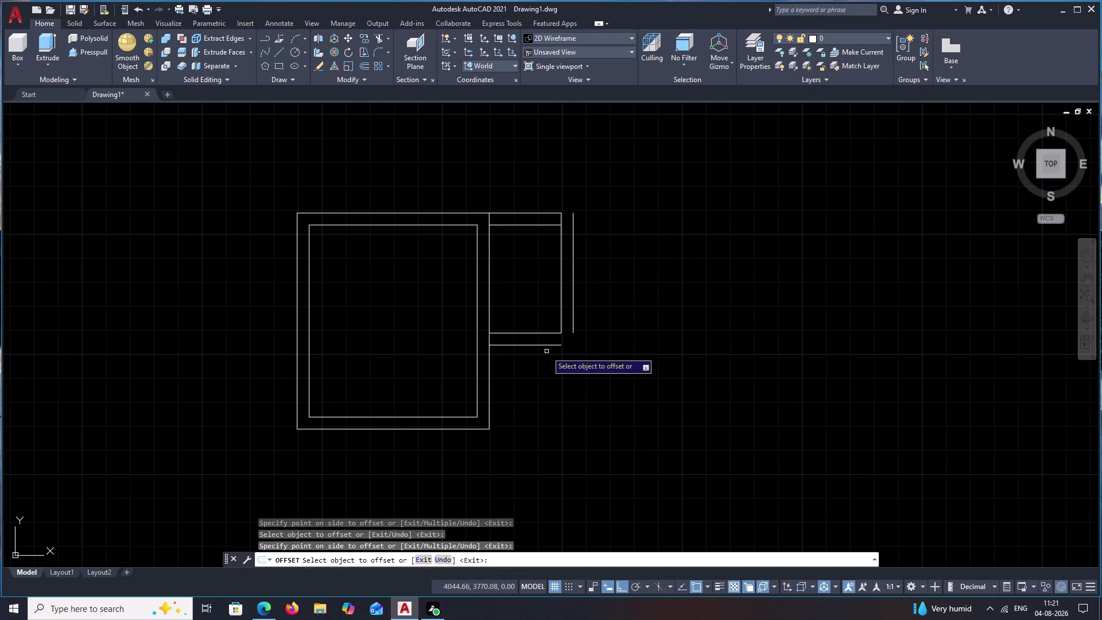
key(Escape)
key(d)
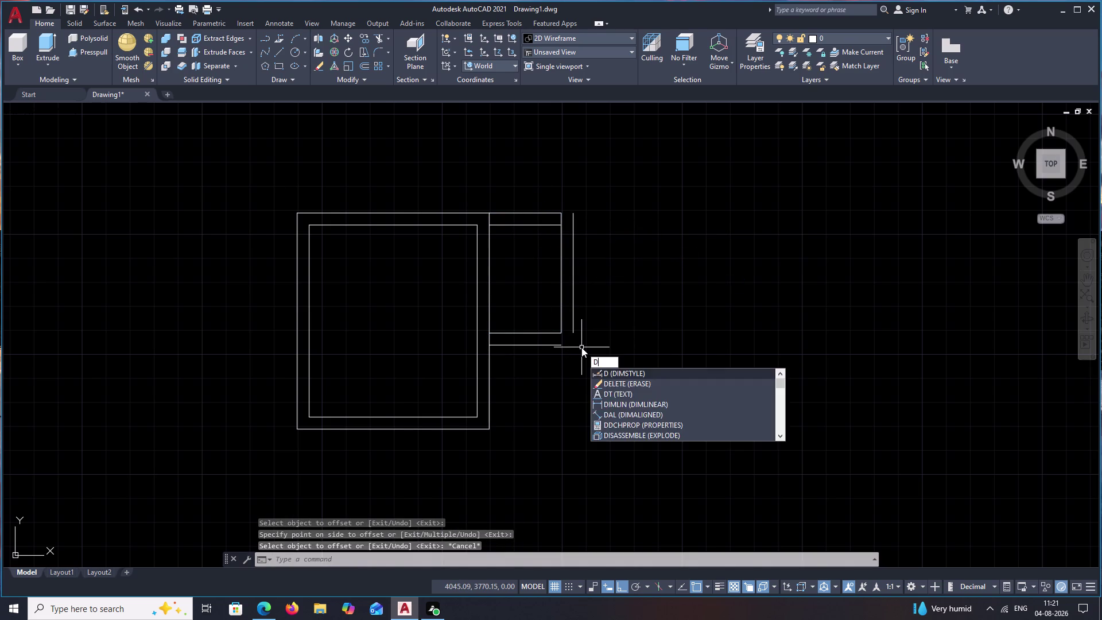
key(BackSpace)
Fillet the small room's outer bottom and right walls into a closed corner.
text(F)
key(space)
click(556, 347)
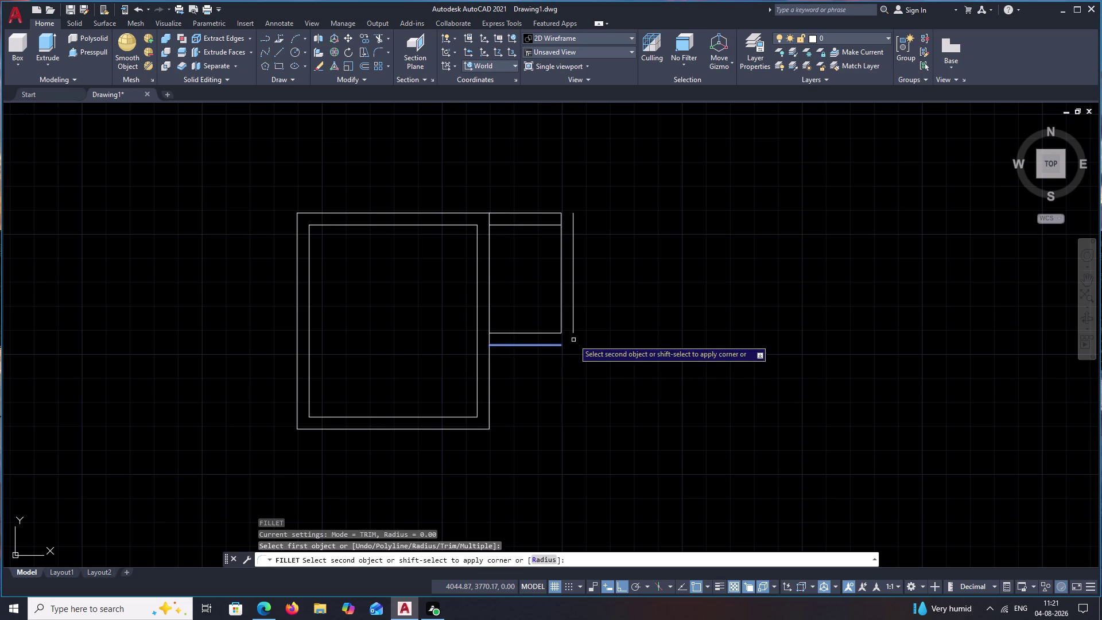
click(572, 327)
key(space)
click(575, 247)
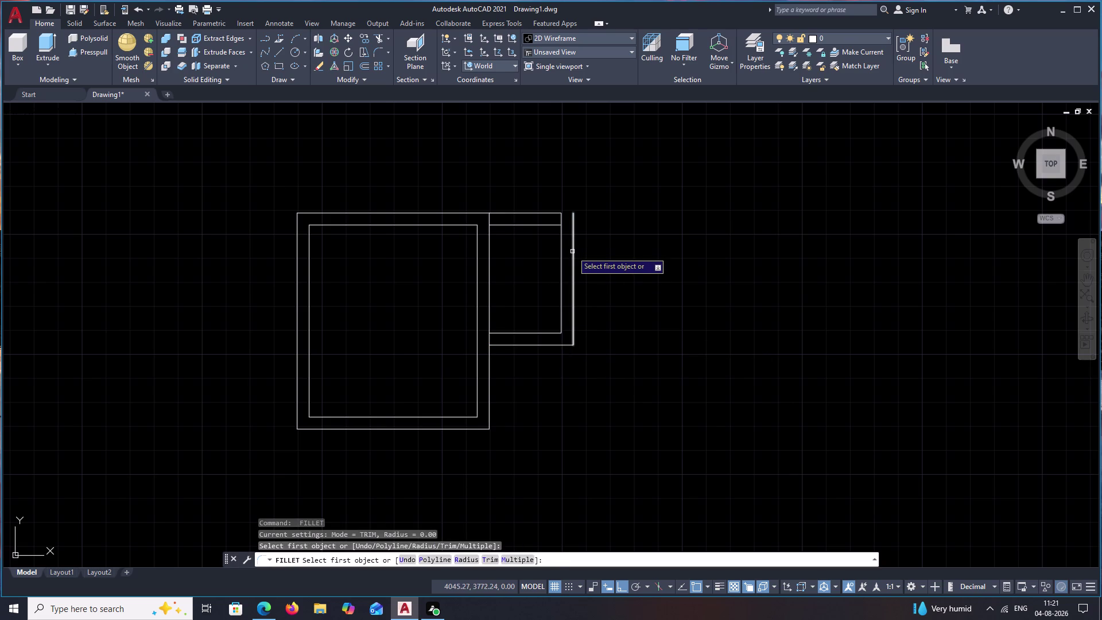
click(572, 252)
click(546, 213)
key(Escape)
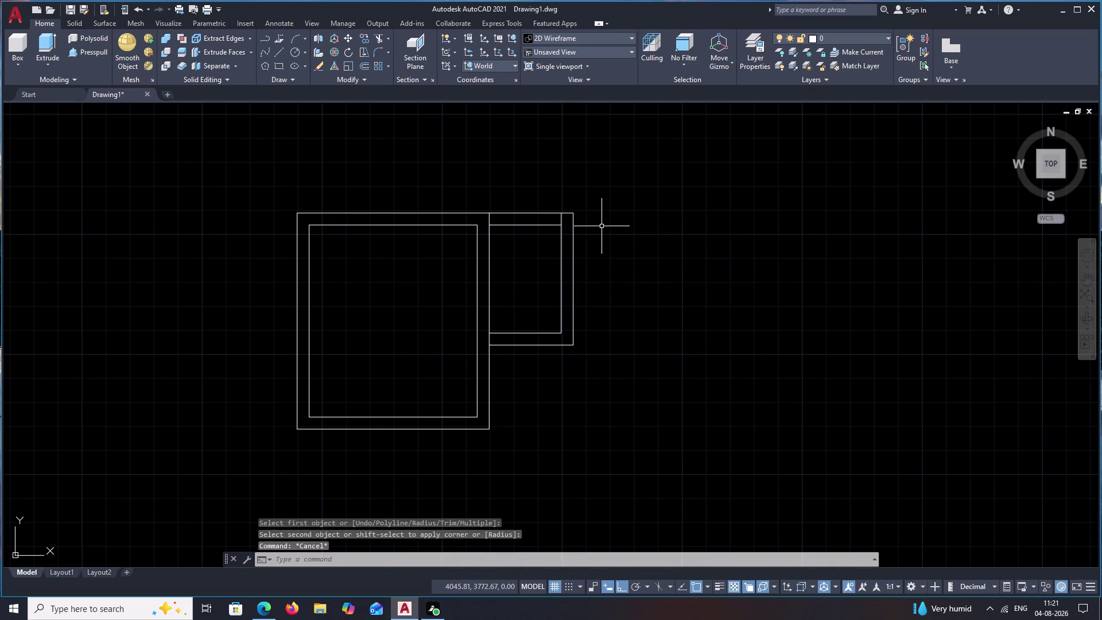
text(L)
key(space)
From the outer top corner, draw another room's walls 1.50 right, 2.5 down, 1.5 left.
click(575, 214)
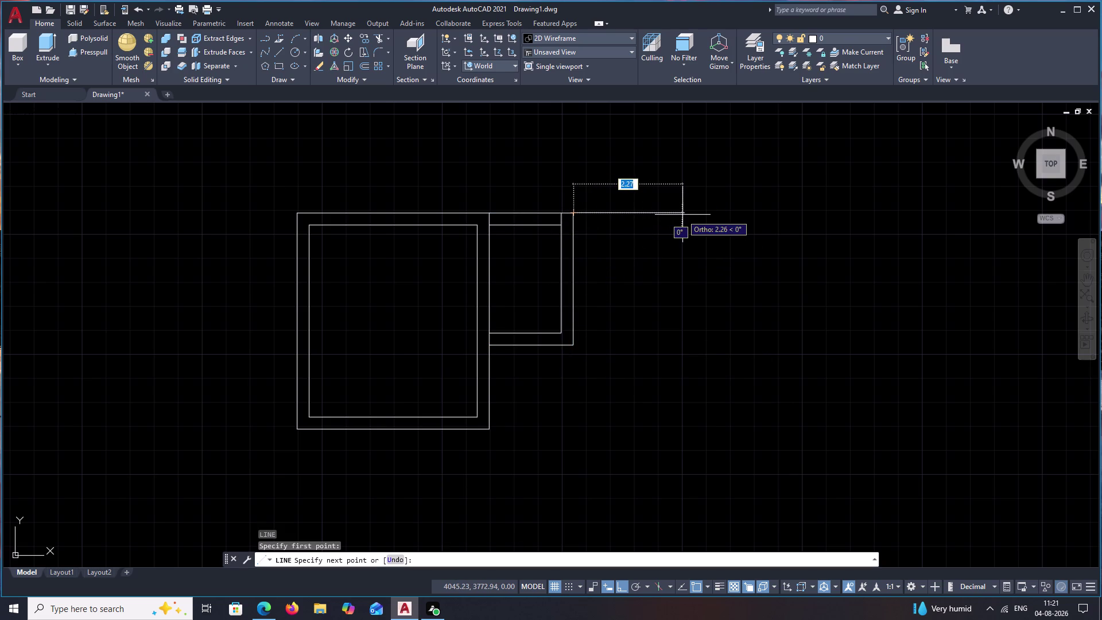
text(1.50)
key(space)
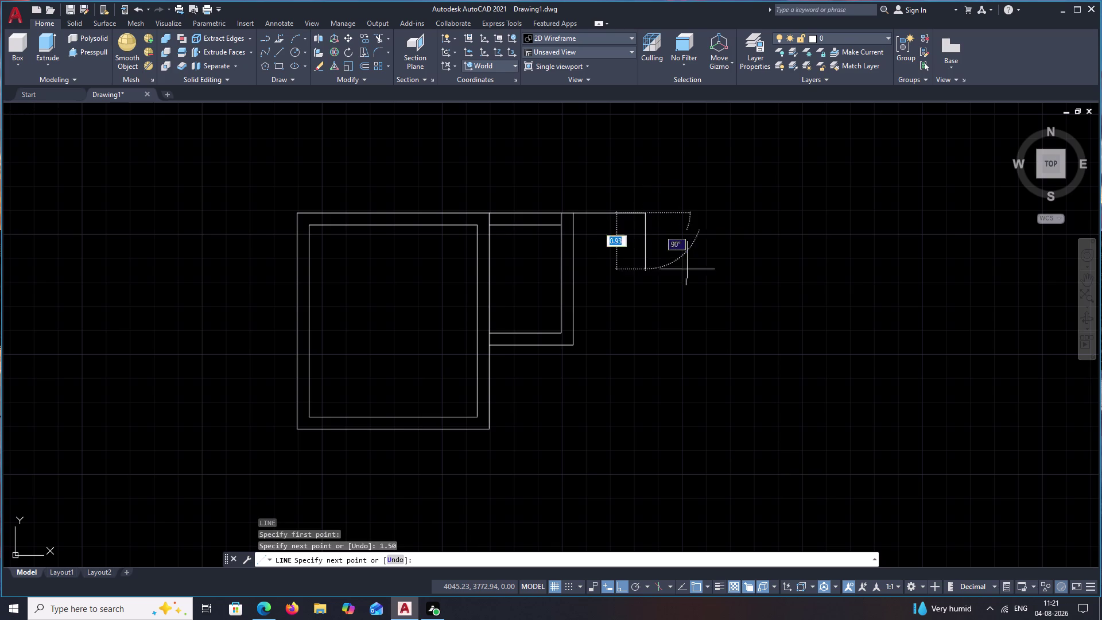
text(2.5)
key(space)
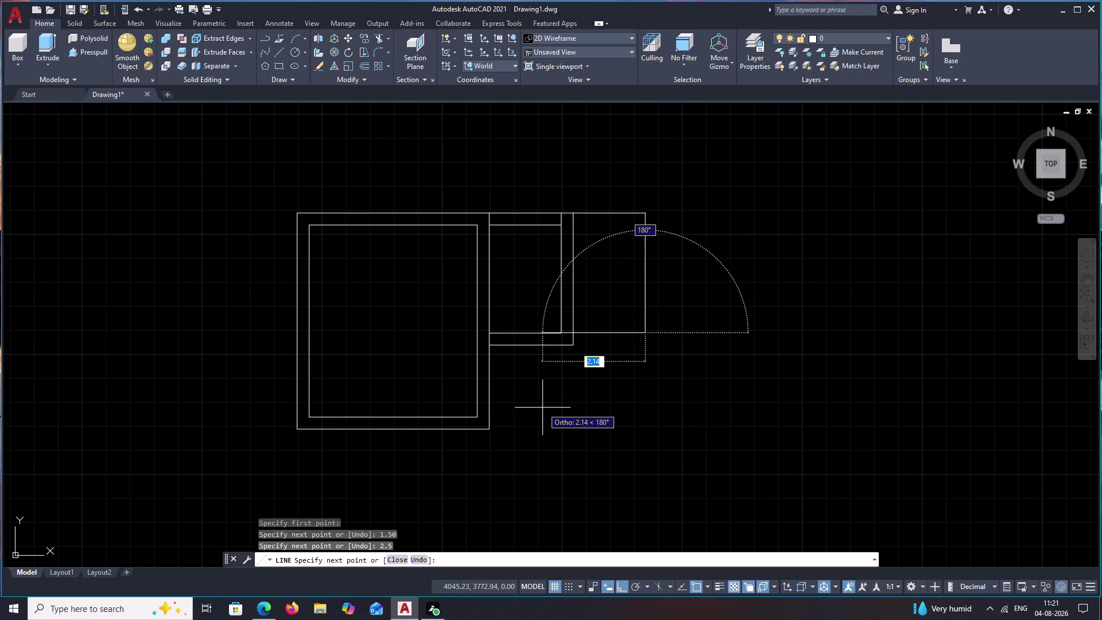
text(1.5)
key(space)
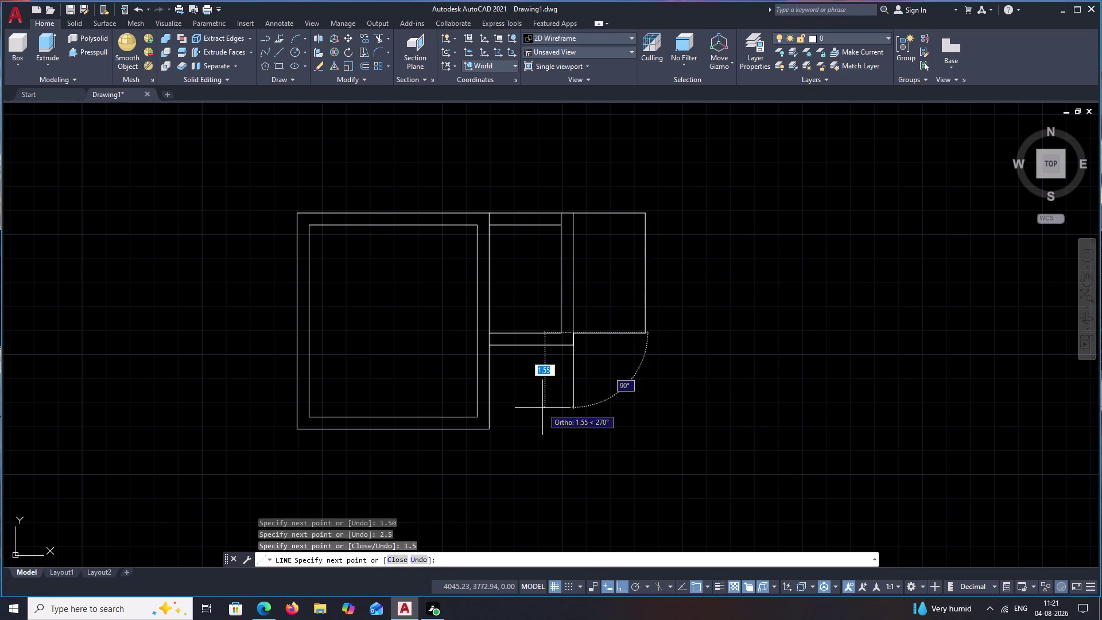
key(Escape)
Offset the new room's bottom, right and top walls outward by 0.25.
text(O)
key(space)
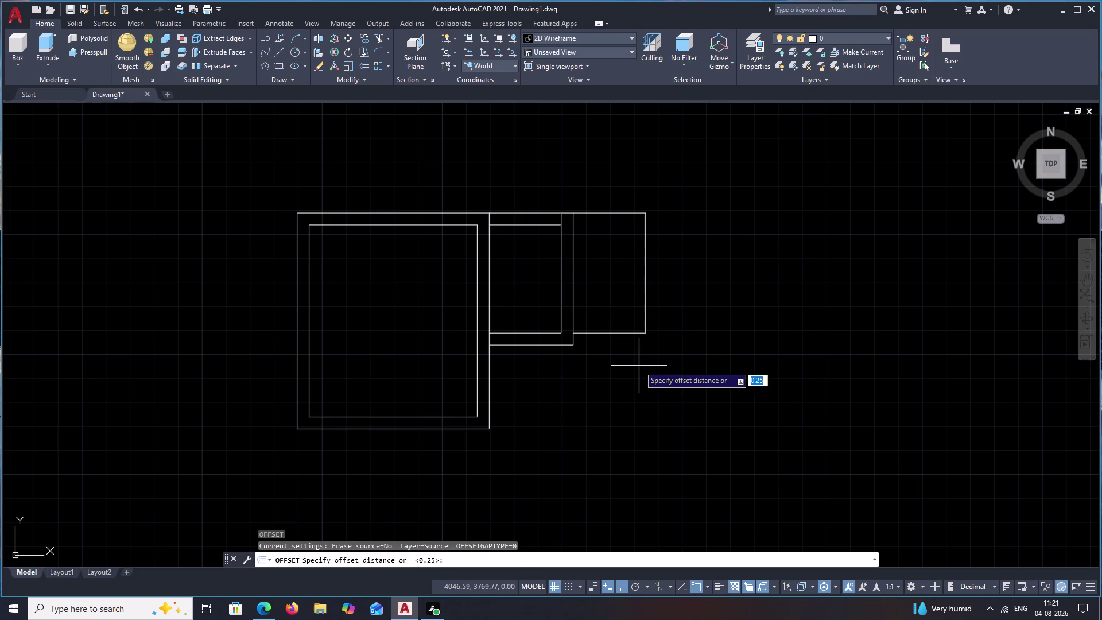
text(.25)
key(space)
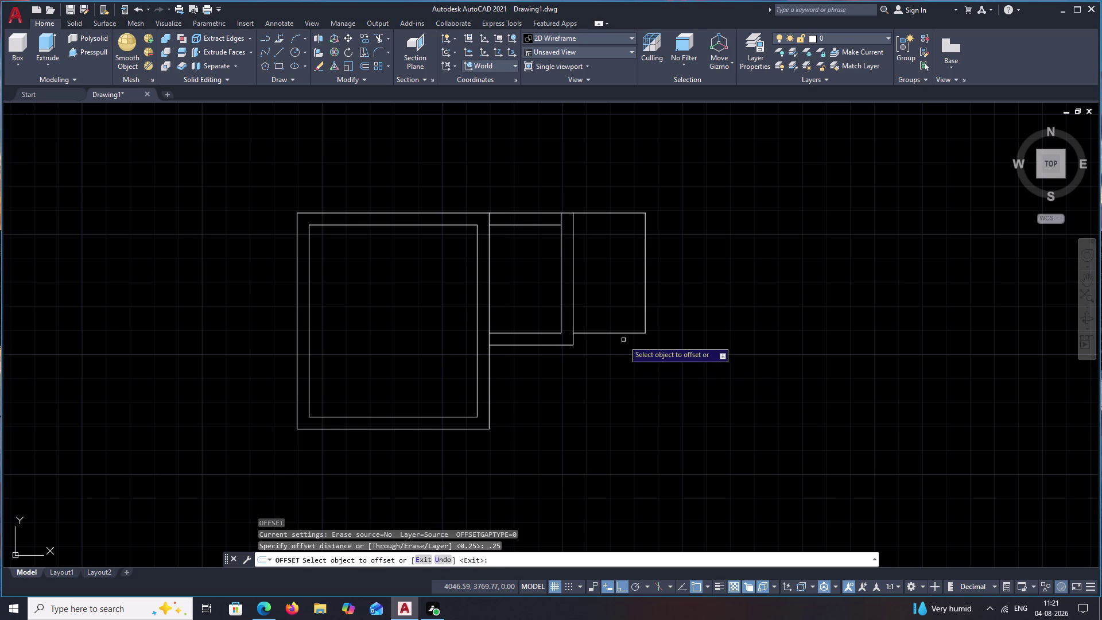
click(618, 333)
click(619, 351)
click(646, 317)
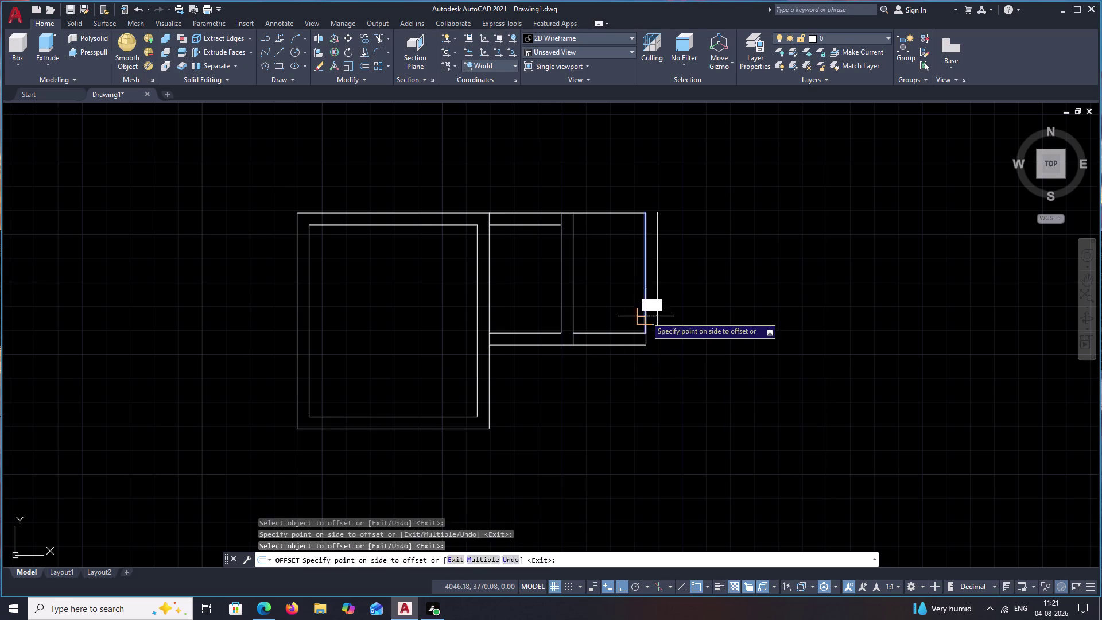
click(678, 316)
click(621, 213)
click(619, 231)
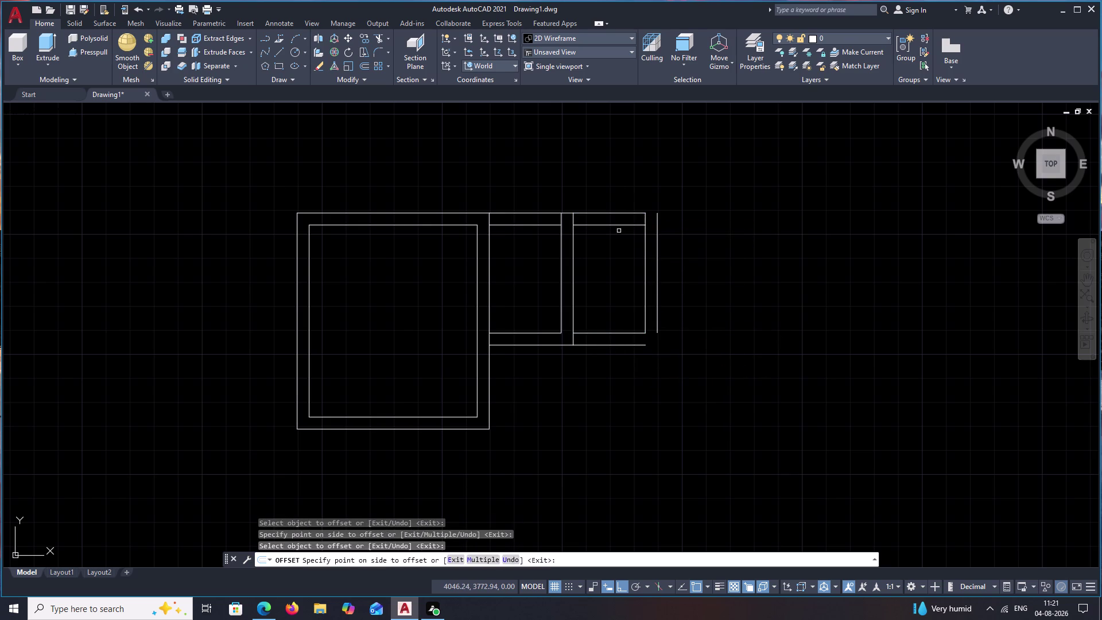
key(Escape)
Fillet the outer top-right and bottom-right wall corners closed.
text(F)
key(space)
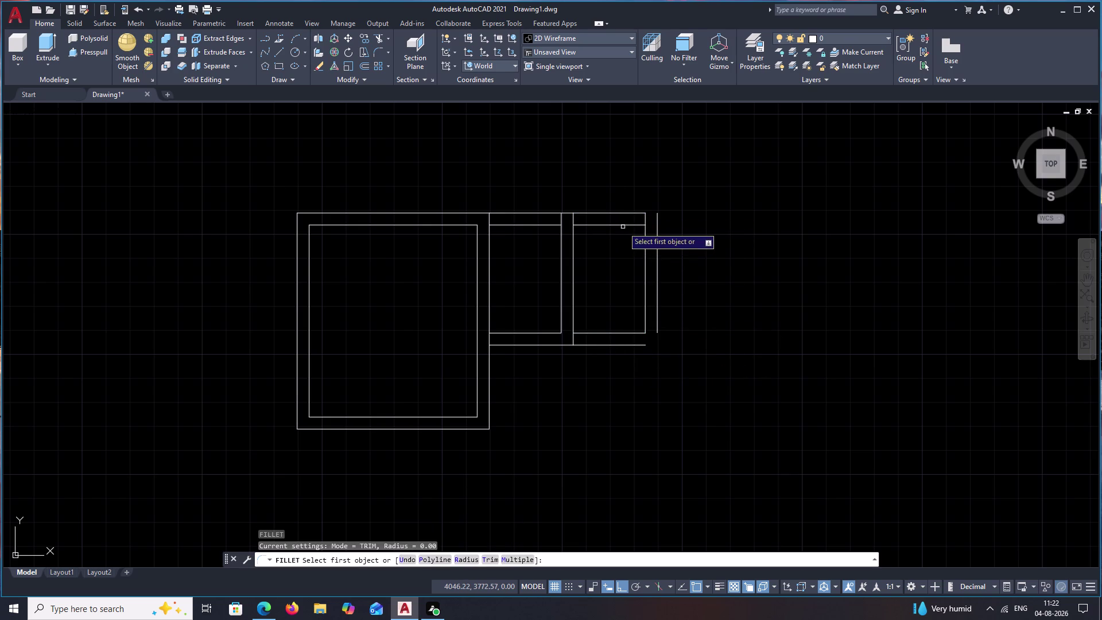
click(637, 212)
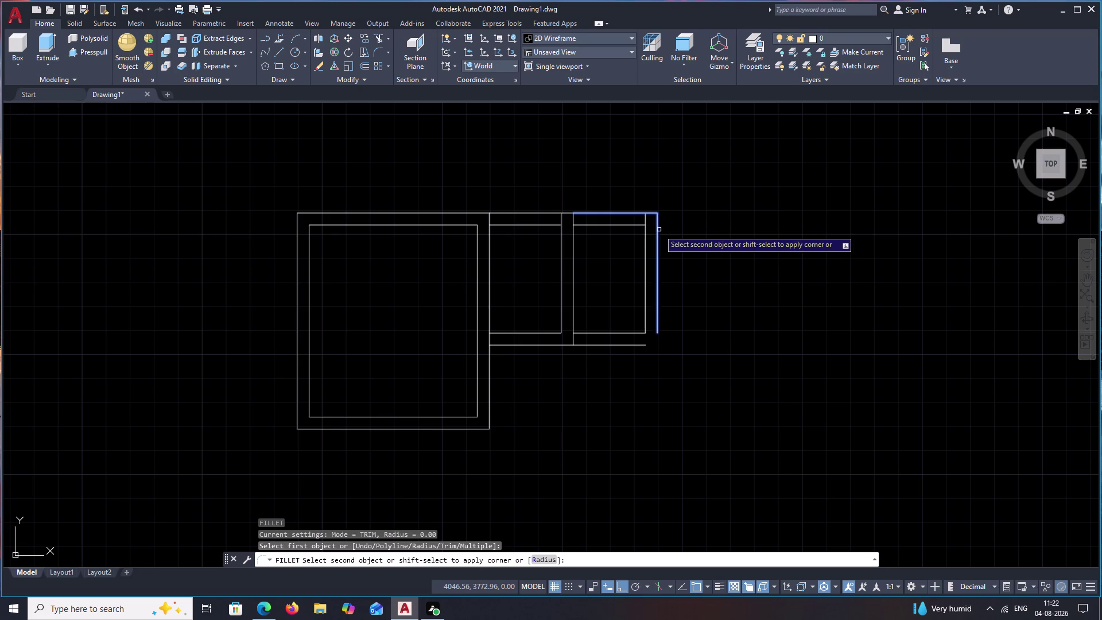
click(660, 229)
key(space)
click(631, 347)
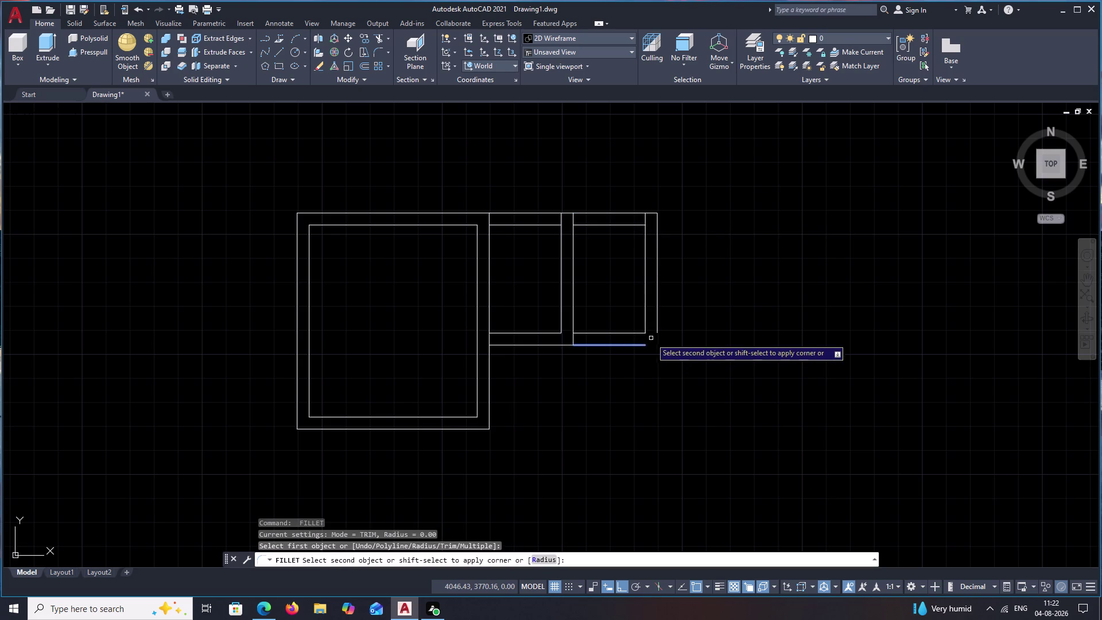
click(657, 324)
key(Escape)
Draw the 4.80 top edge and 4.00 right edge from the small room's top-right corner.
text(L)
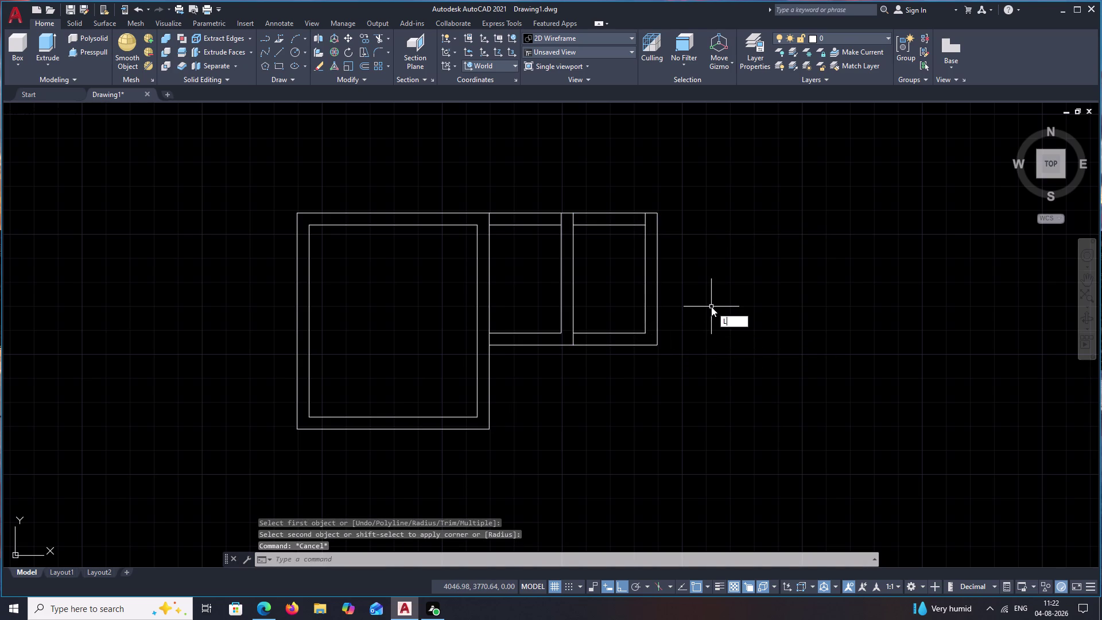
key(space)
click(663, 214)
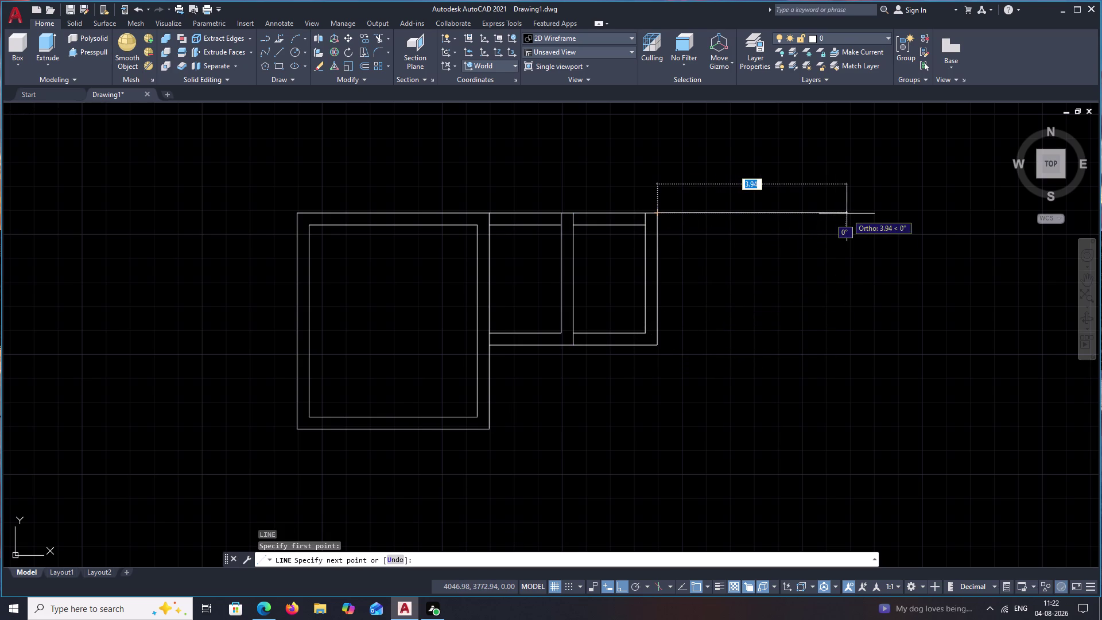
text(4.)
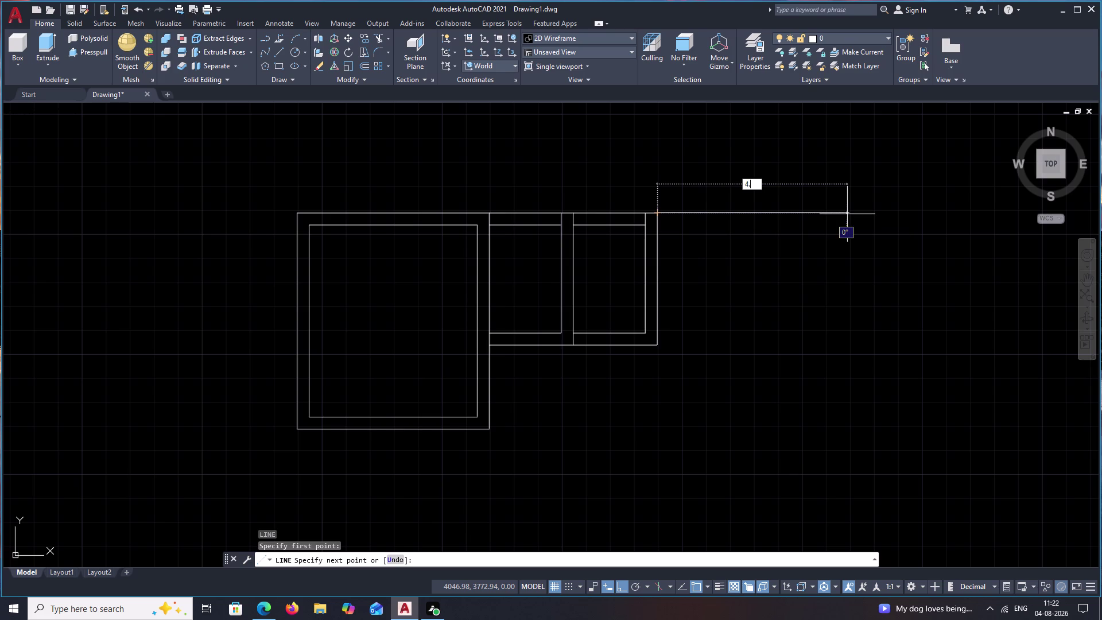
text(80)
key(space)
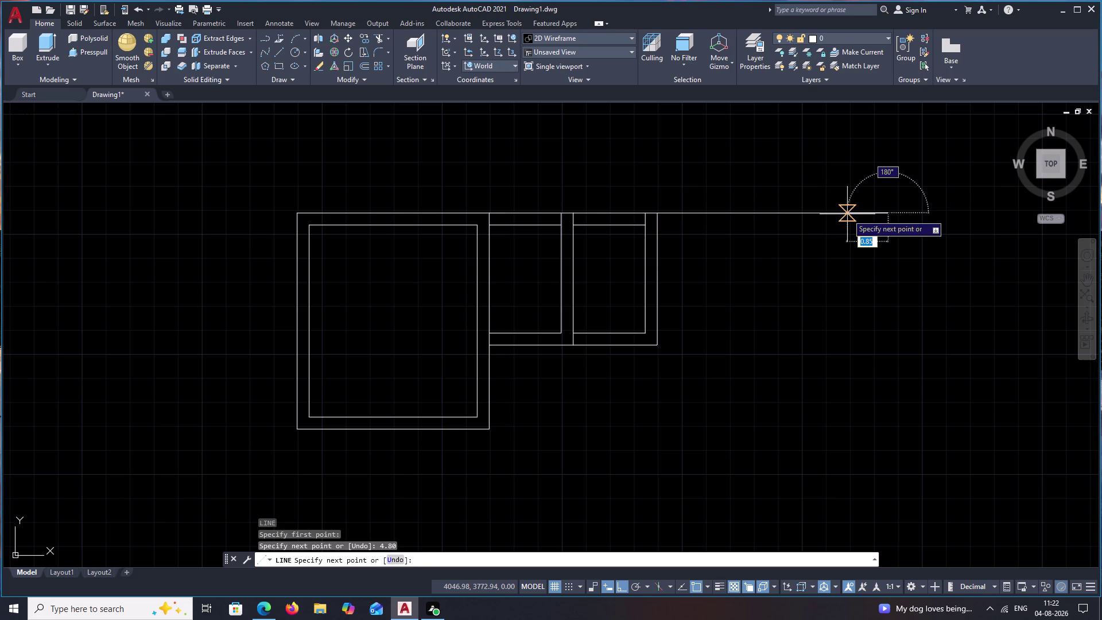
text(1.00)
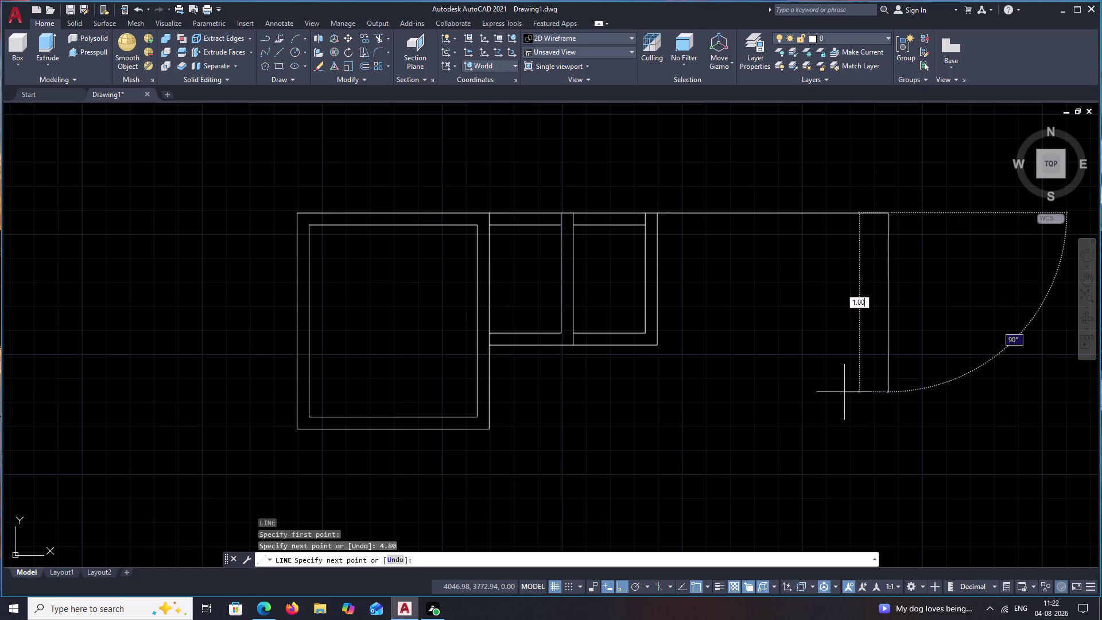
key(BackSpace)
key(BackSpace)
key(BackSpace)
key(BackSpace)
text(4.)
text(00)
key(space)
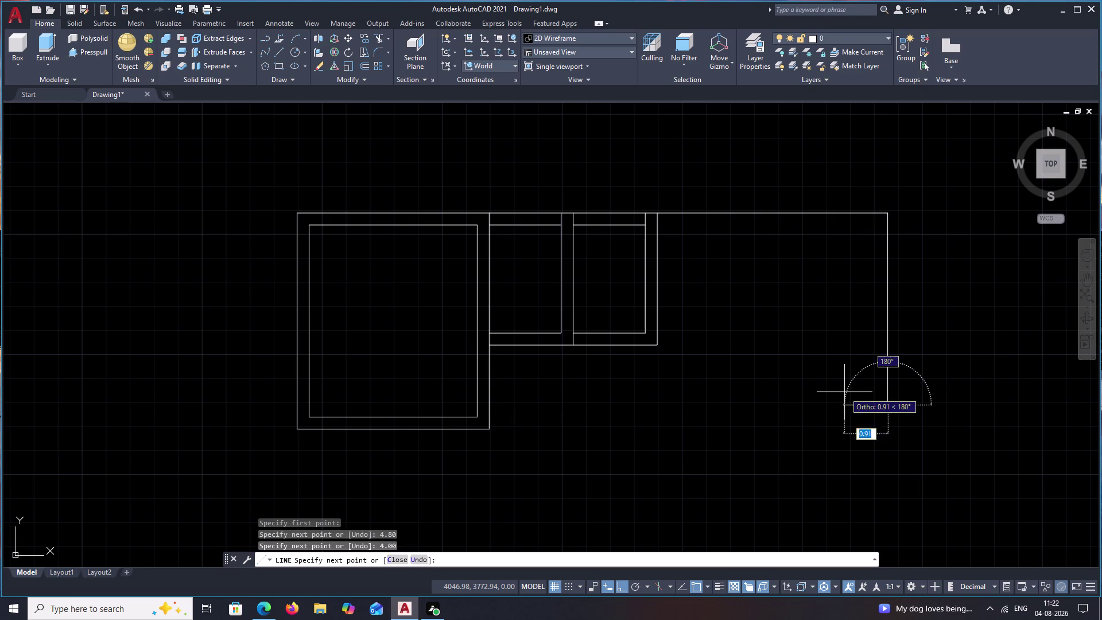
Add the 4.80 bottom edge and close the outline back at the small room.
text(4.8)
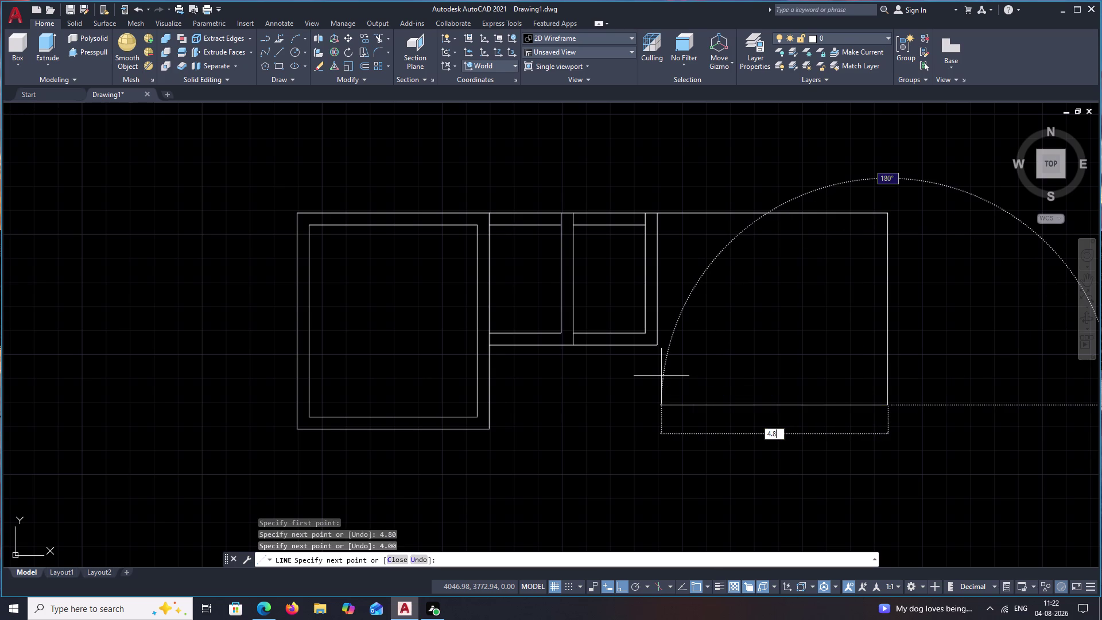
text(0)
key(space)
click(661, 350)
key(Escape)
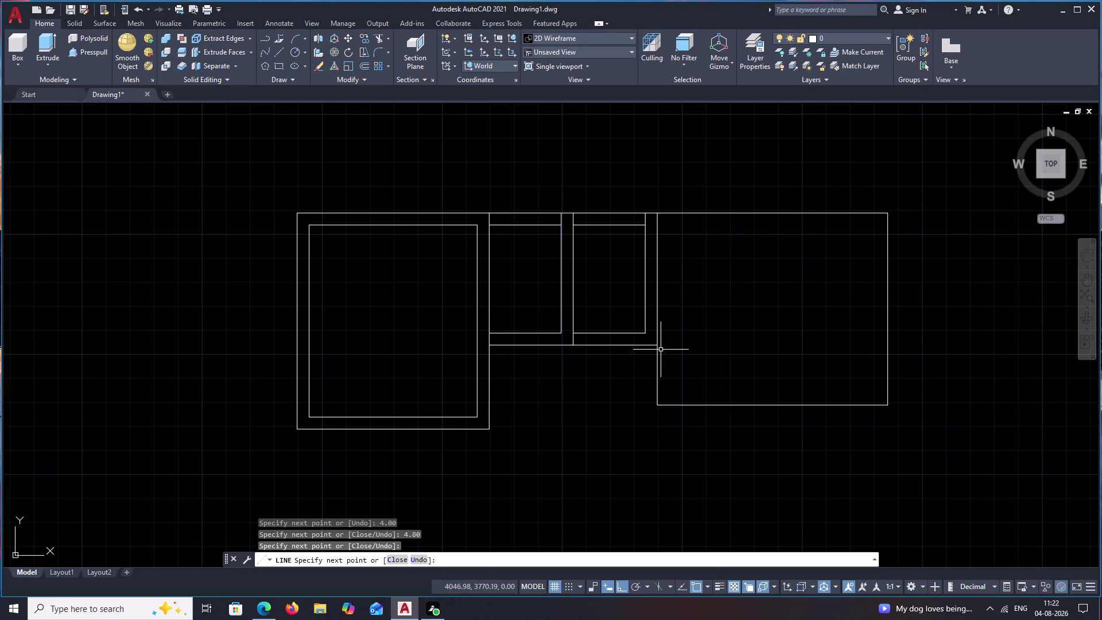
Offset the new room's top, right, bottom and left edges by 0.25.
text(O .2)
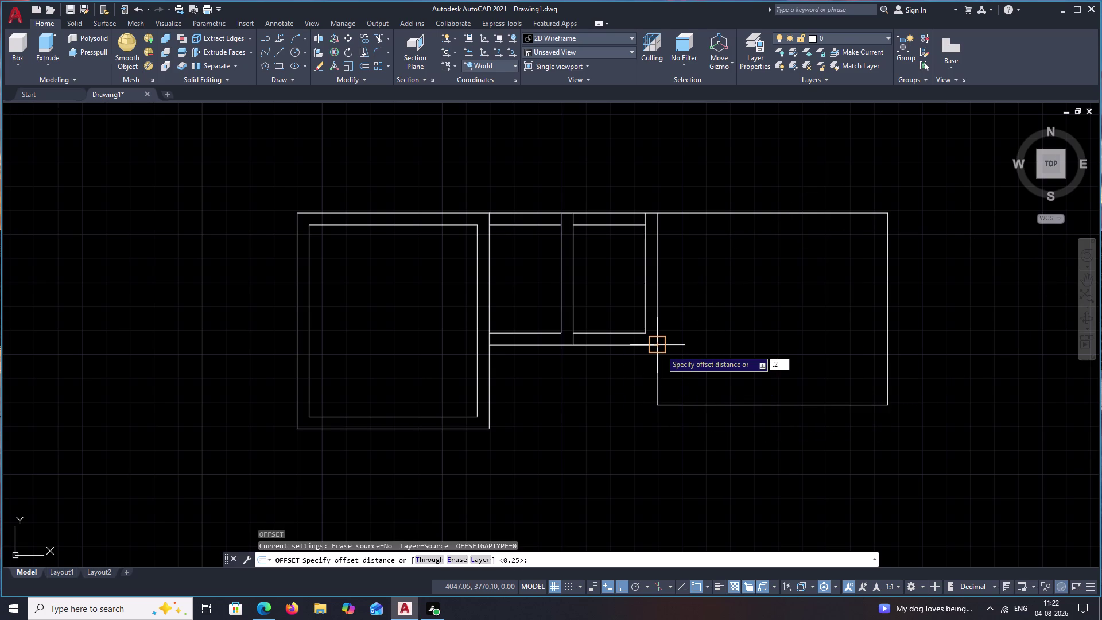
text(5)
key(space)
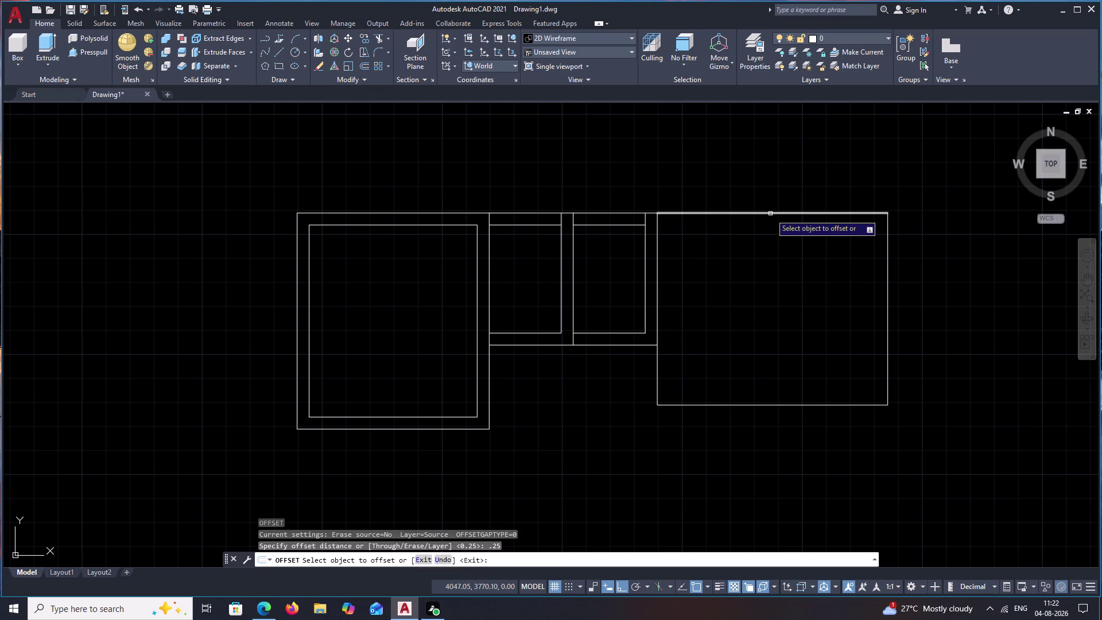
click(770, 213)
click(777, 250)
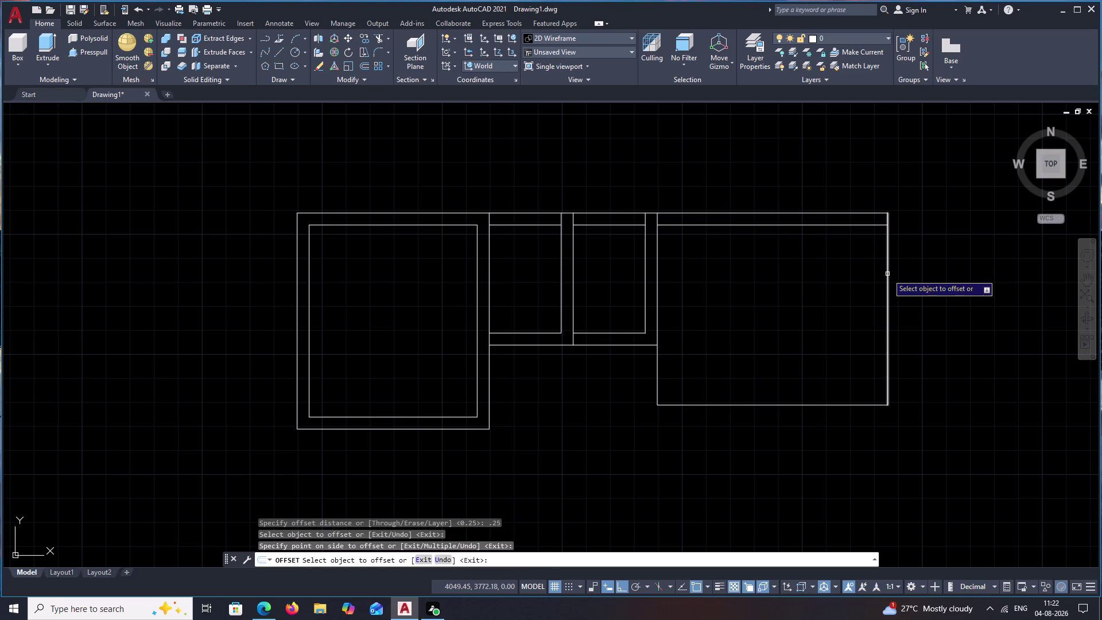
click(888, 274)
click(914, 281)
click(795, 406)
click(796, 435)
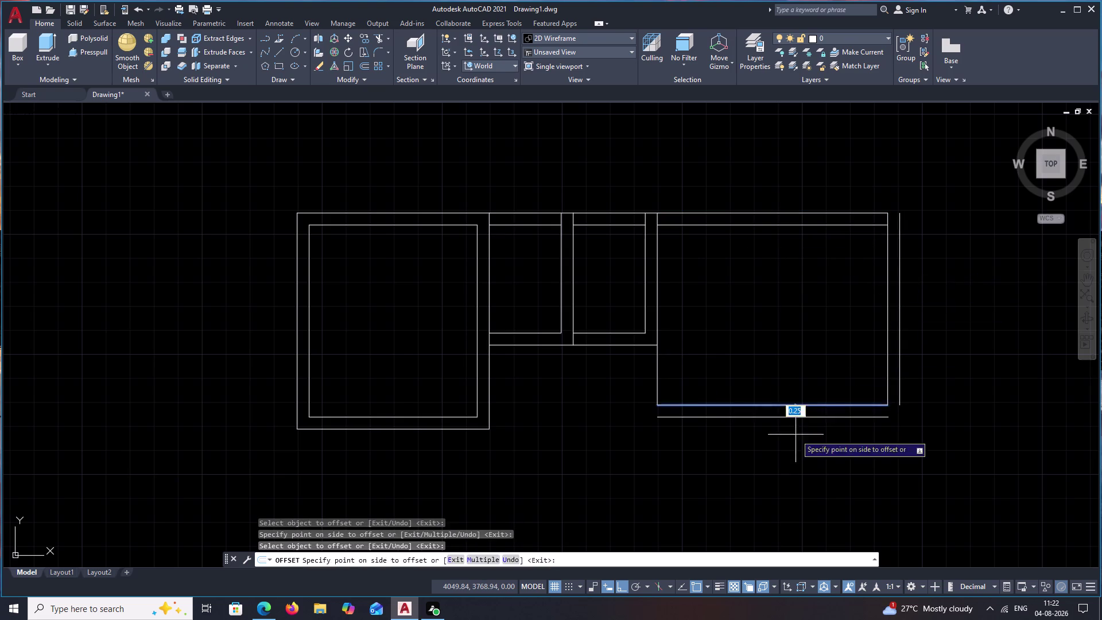
click(658, 381)
click(647, 383)
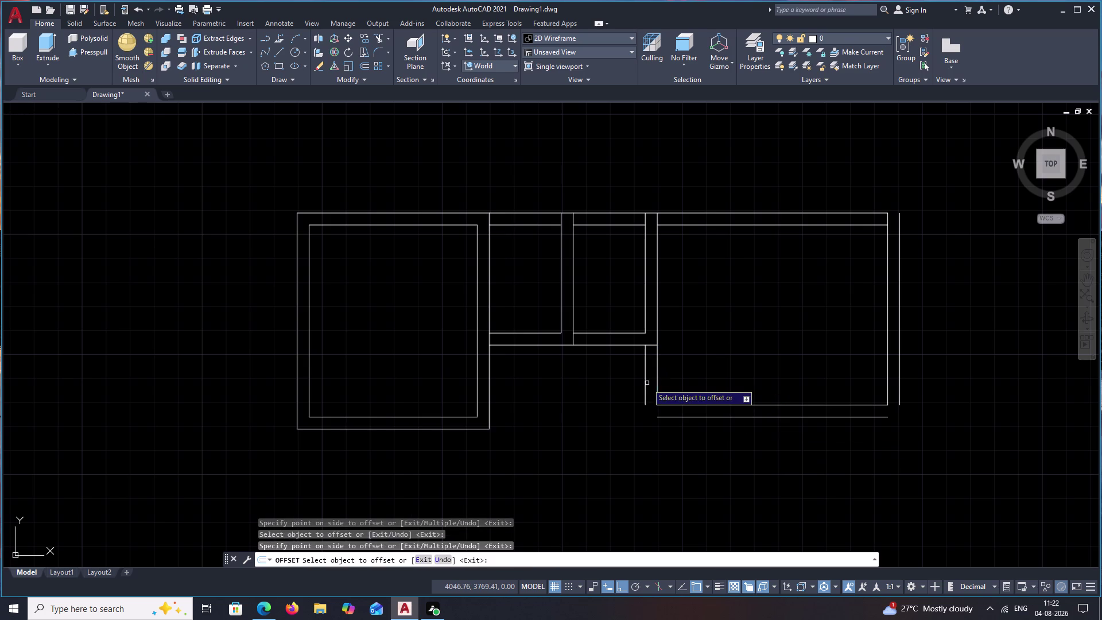
key(space)
Fillet the outer wall lines to join the bottom-left, bottom-right and top corners.
text(F)
key(space)
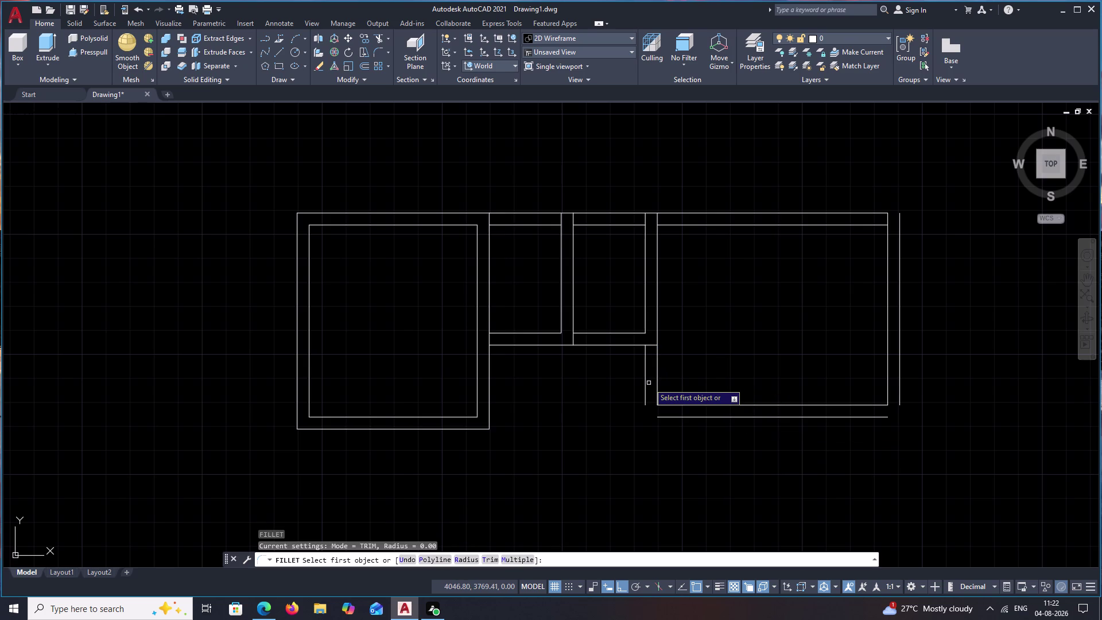
key(Escape)
text(F)
key(space)
key(space)
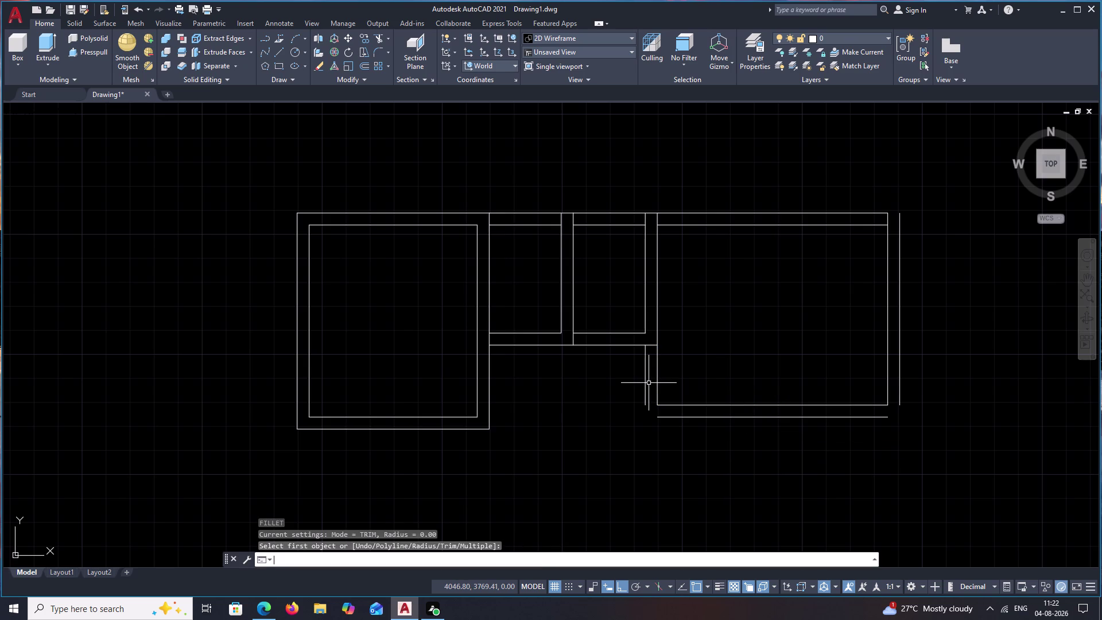
key(space)
click(645, 391)
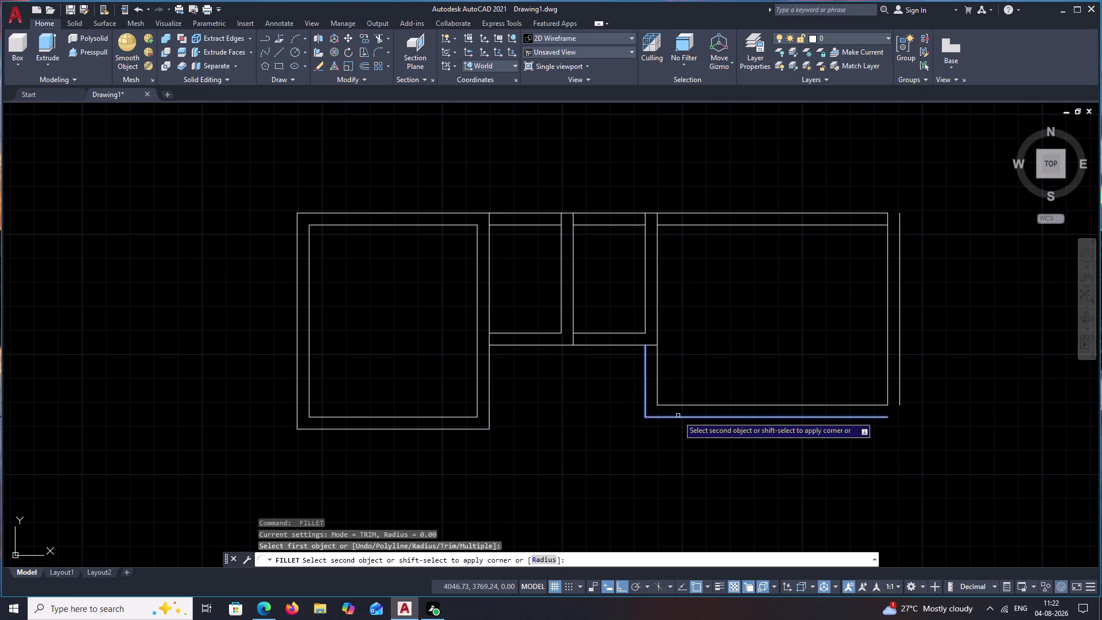
click(678, 416)
key(space)
click(862, 418)
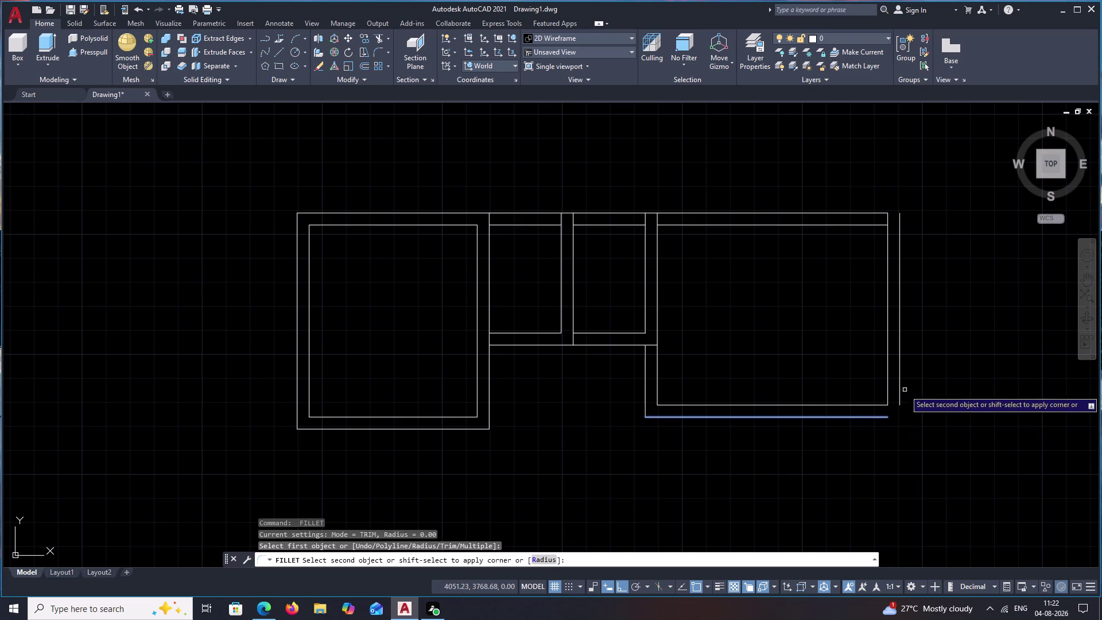
click(898, 384)
click(901, 385)
key(space)
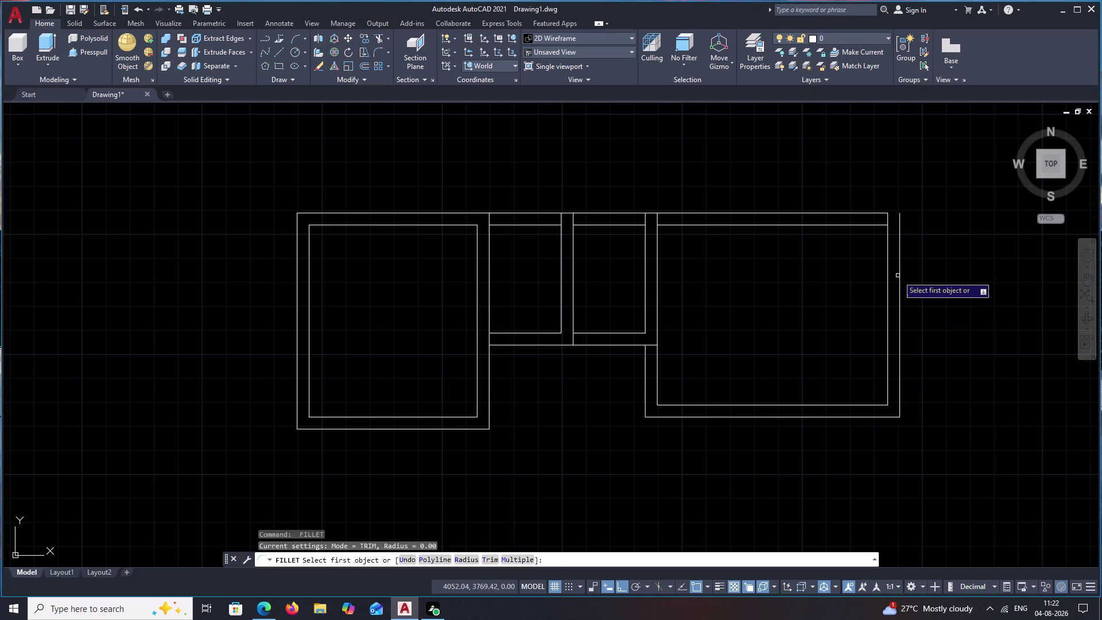
click(900, 274)
click(875, 213)
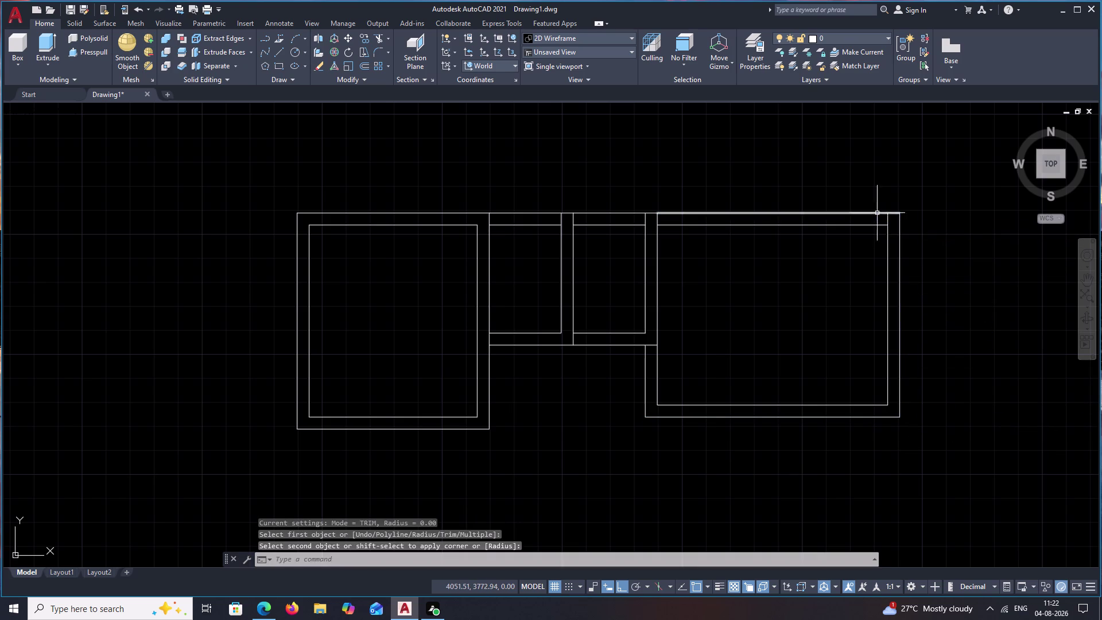
key(Escape)
Draw a 1.6 by 2.8 room outline below the large room's bottom-left corner.
middle_drag(761, 406, 783, 311)
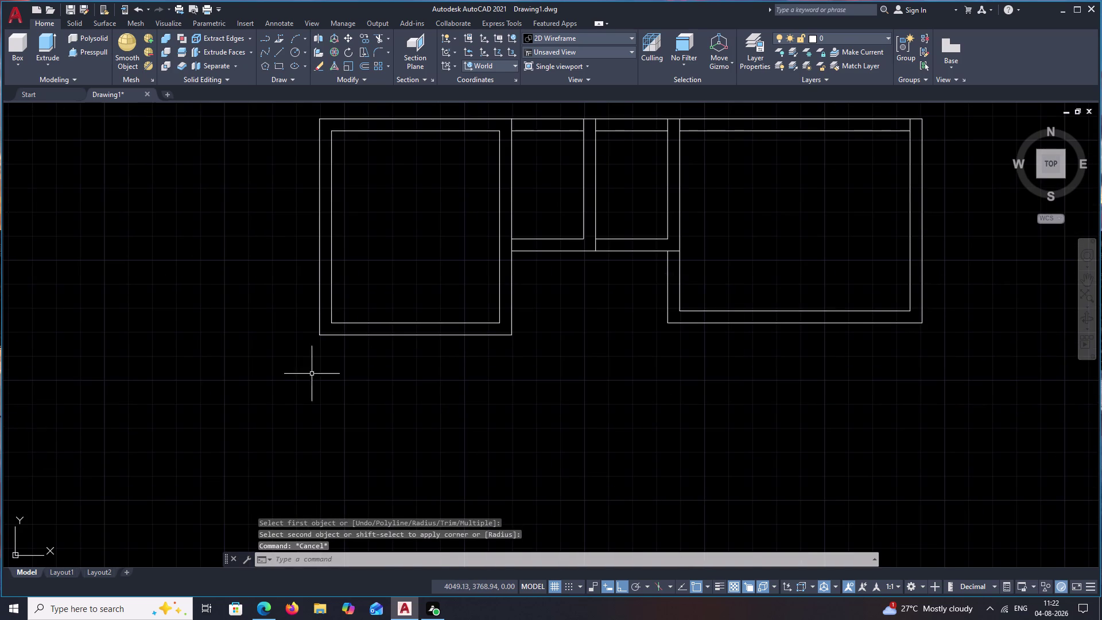
text(L)
key(space)
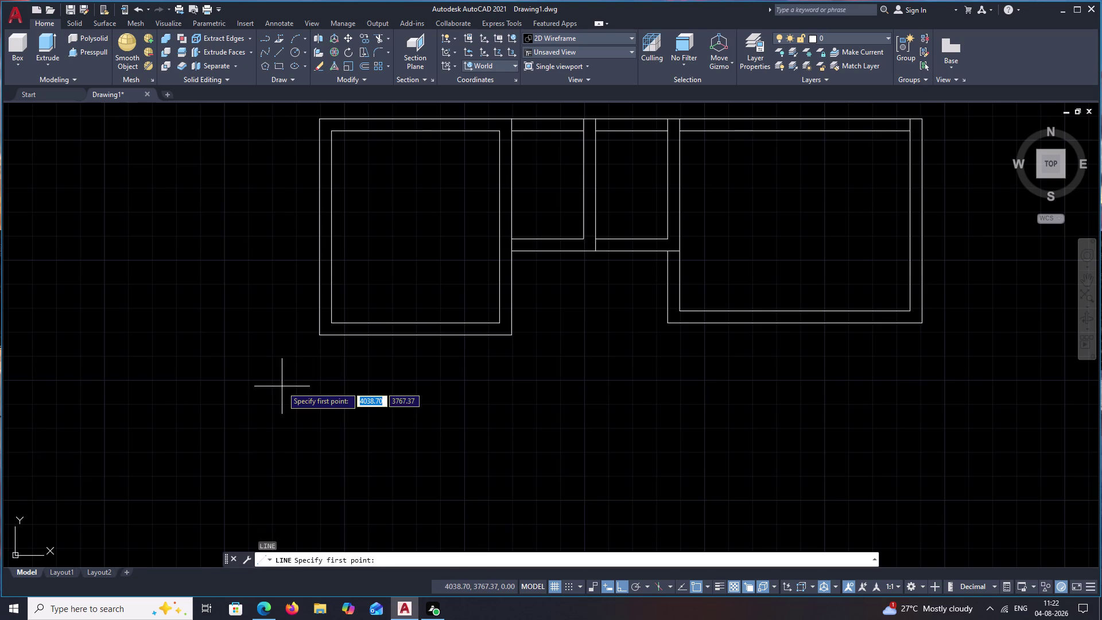
click(322, 338)
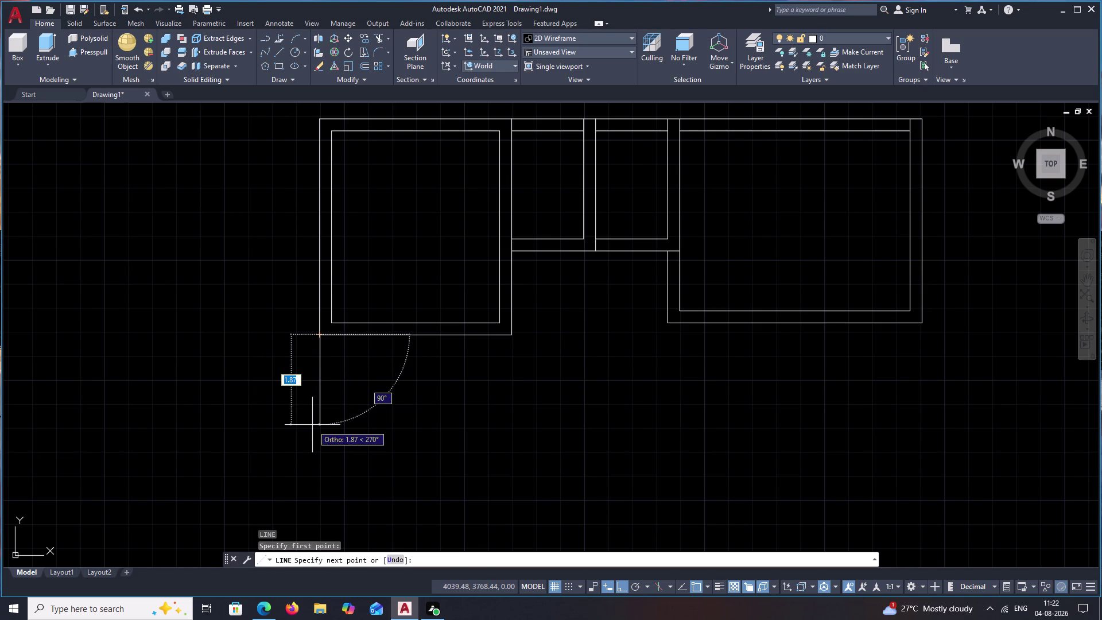
text(1.6)
key(space)
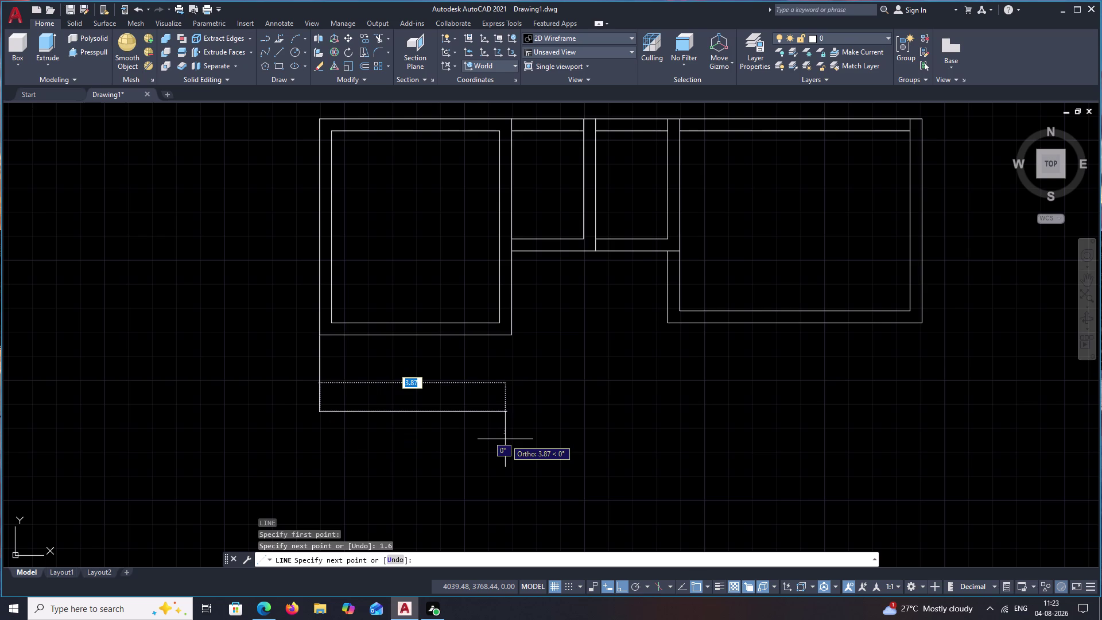
text(2.8)
key(space)
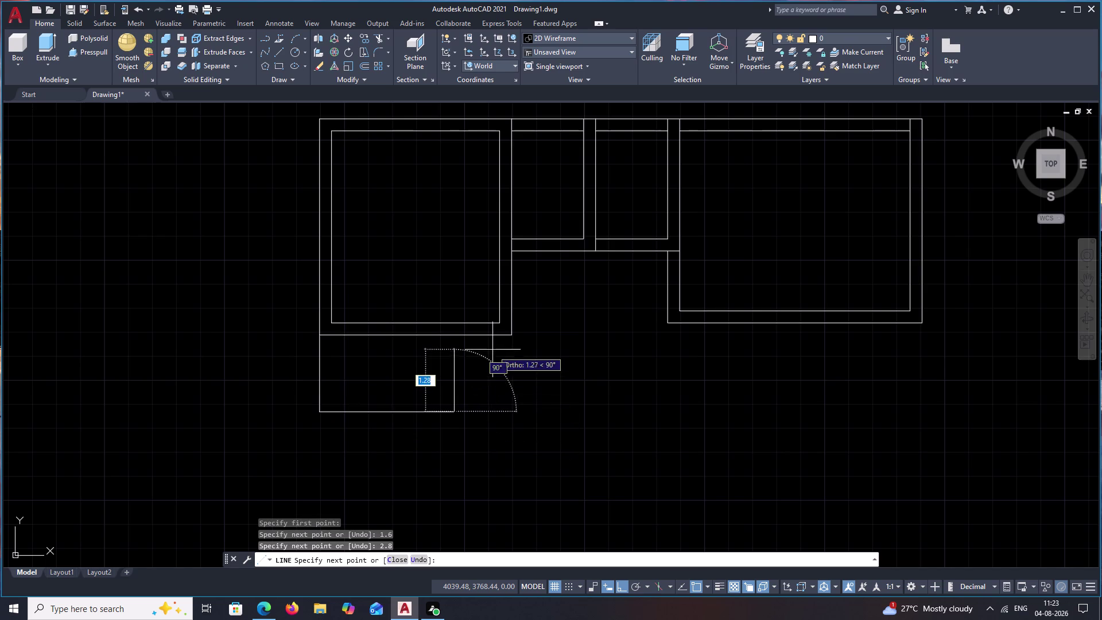
text(1.6)
key(space)
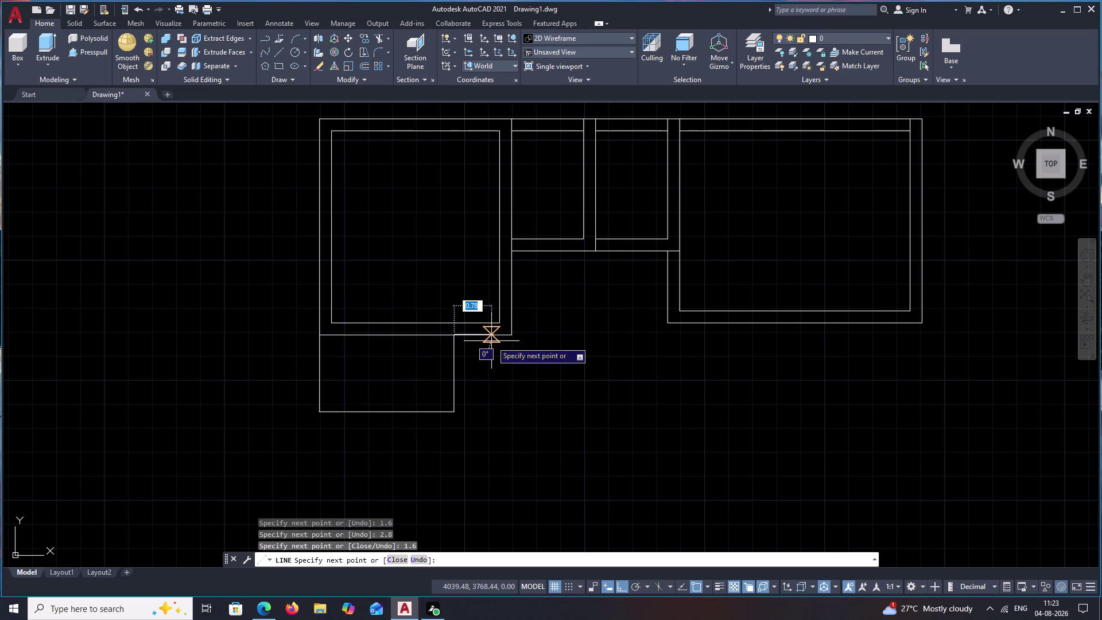
key(Escape)
Offset the small room's bottom and right lines outward by 0.25.
key(p)
key(BackSpace)
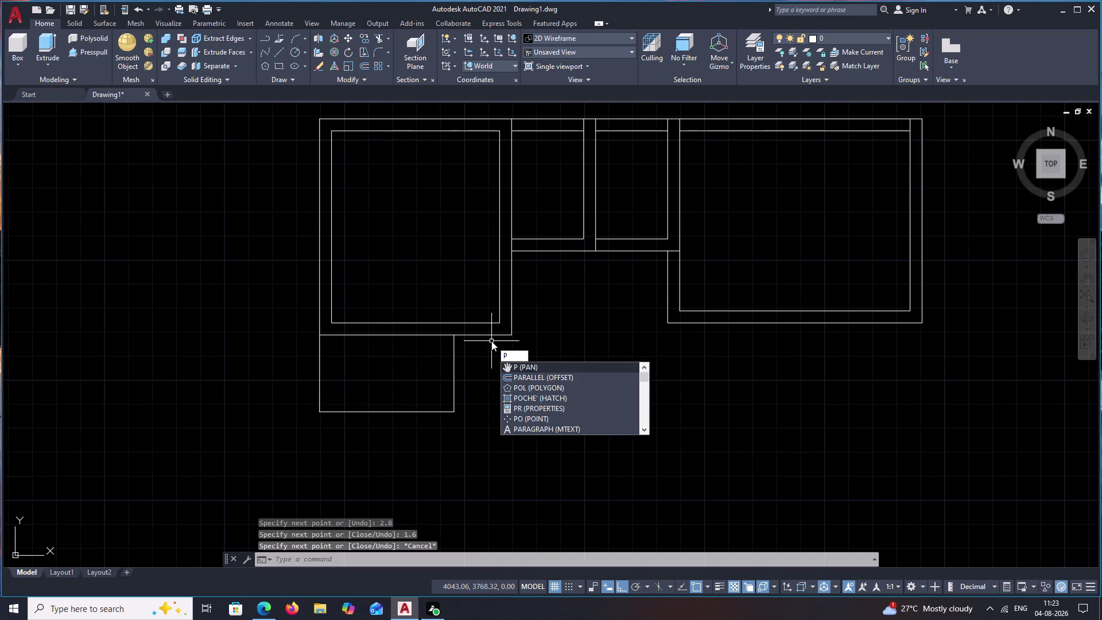
text(O)
key(space)
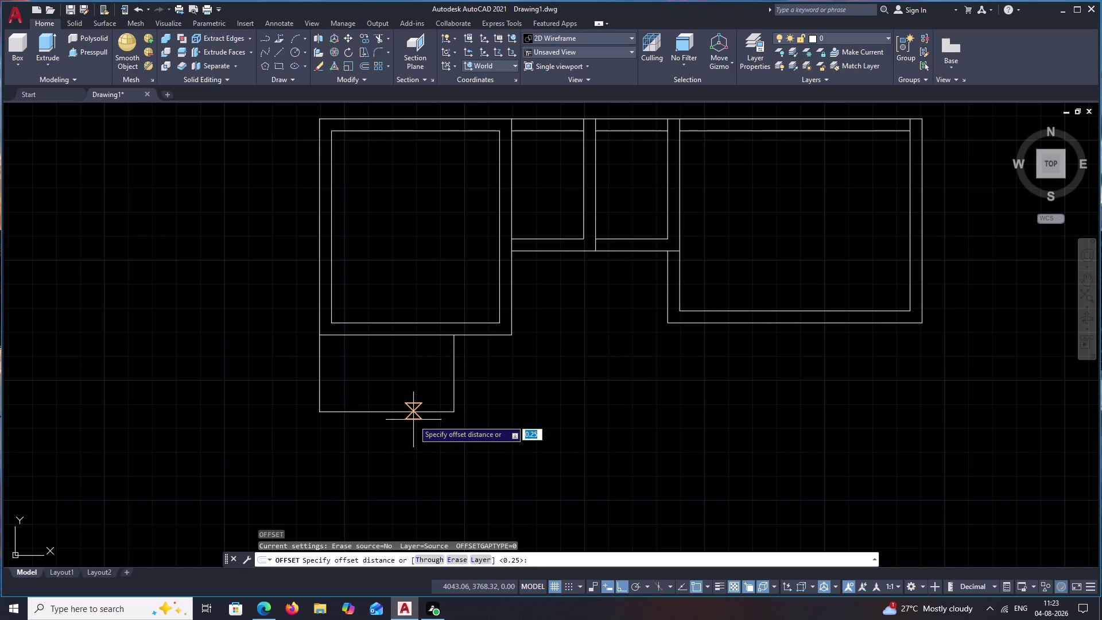
text(.25)
key(space)
click(393, 411)
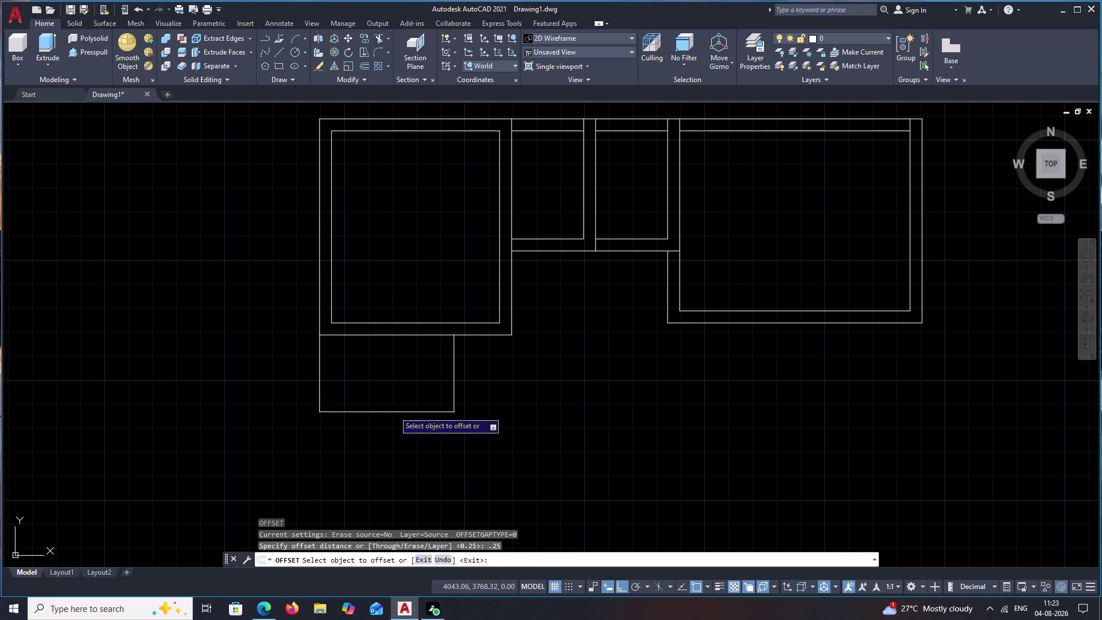
click(392, 468)
click(319, 366)
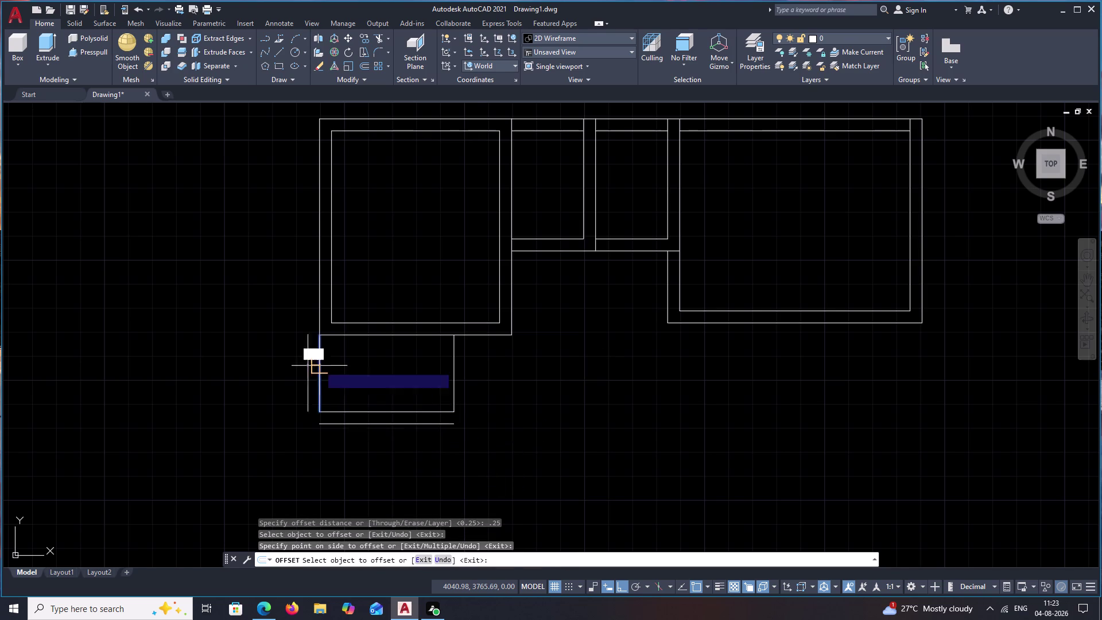
click(343, 369)
click(453, 379)
click(483, 382)
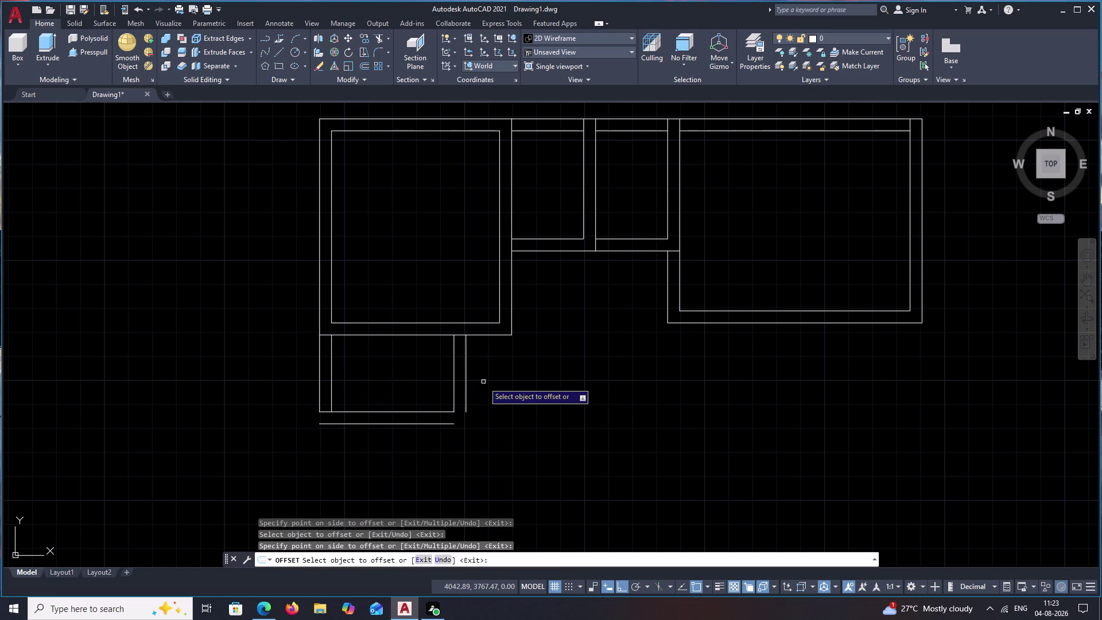
key(Escape)
Fillet the new outer bottom and right walls to close their corner.
text(F)
key(space)
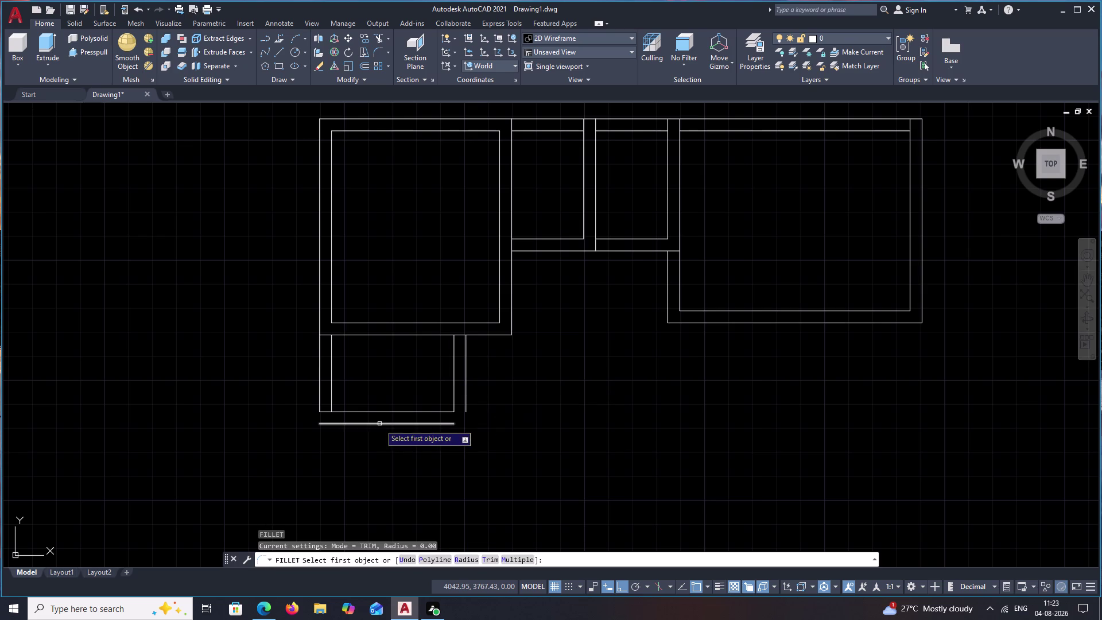
click(379, 423)
click(320, 395)
key(space)
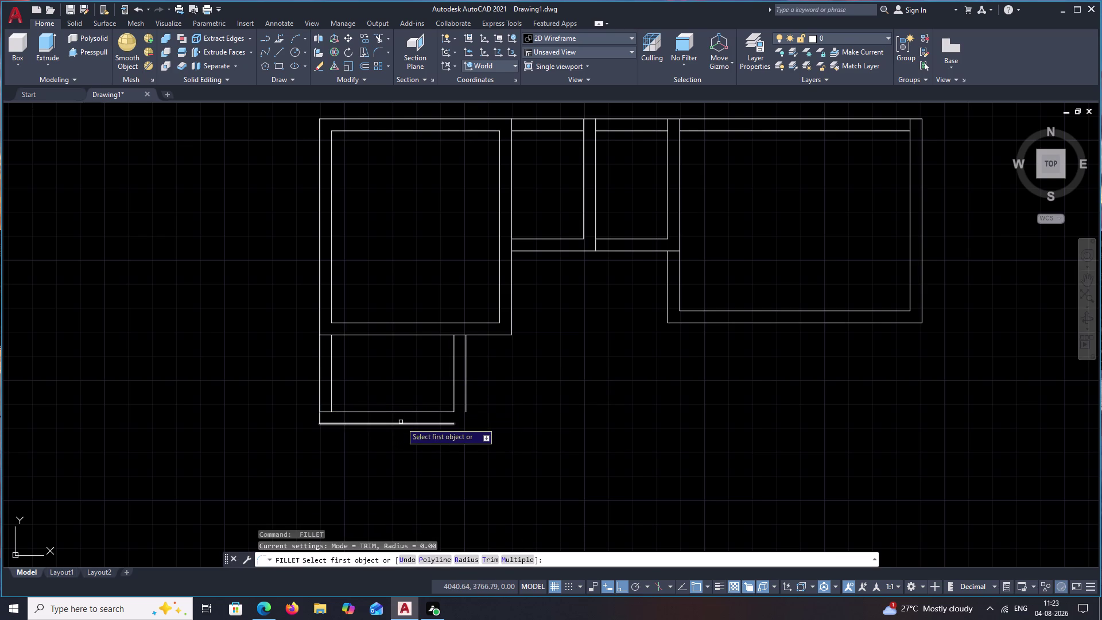
click(402, 423)
click(447, 424)
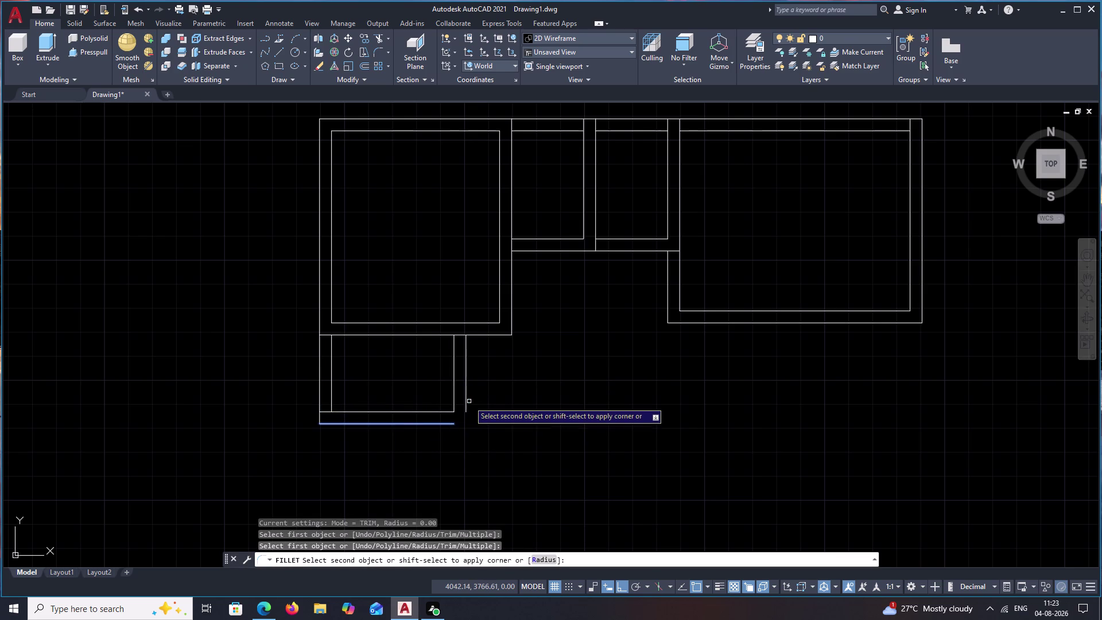
click(465, 405)
key(Escape)
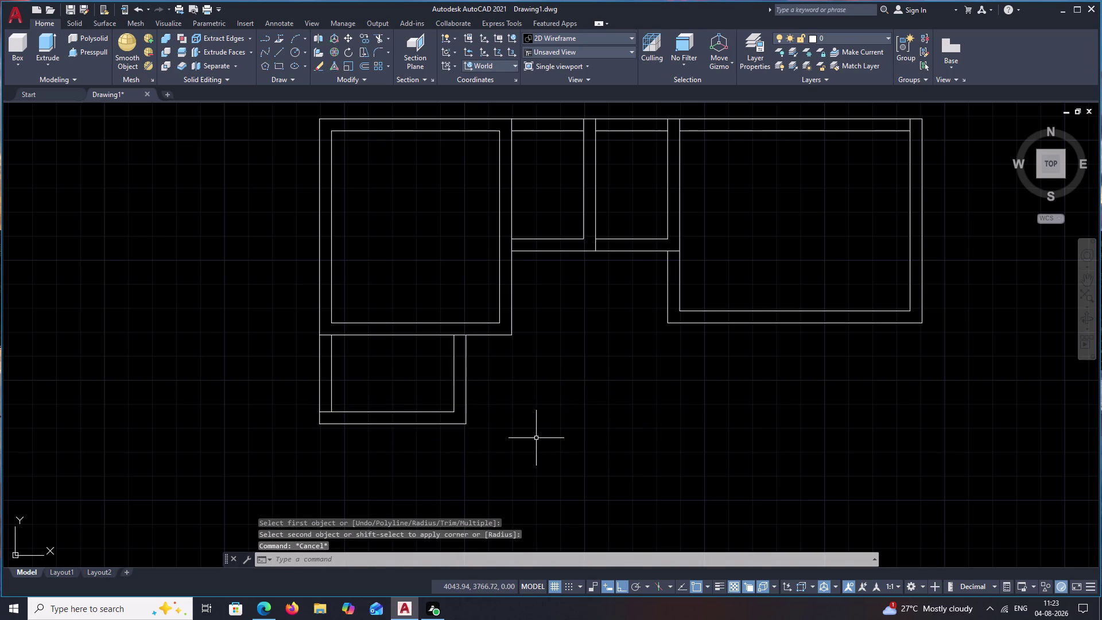
key(l)
key(space)
Draw a 2.40 by 3.50 room outline below, connecting back to the room above.
click(322, 427)
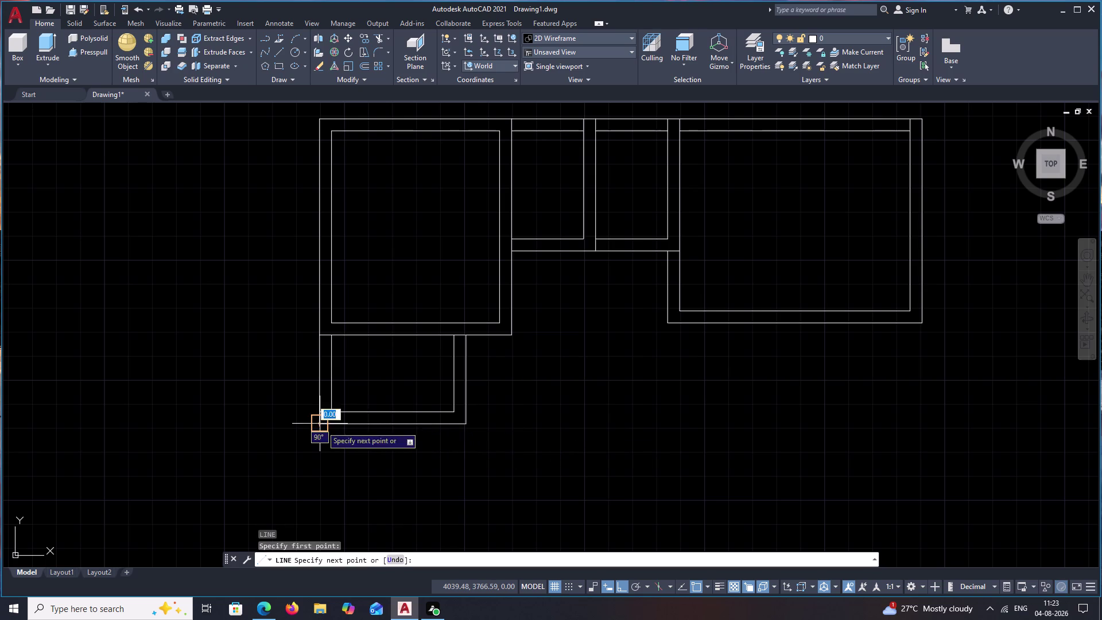
middle_drag(313, 497, 352, 373)
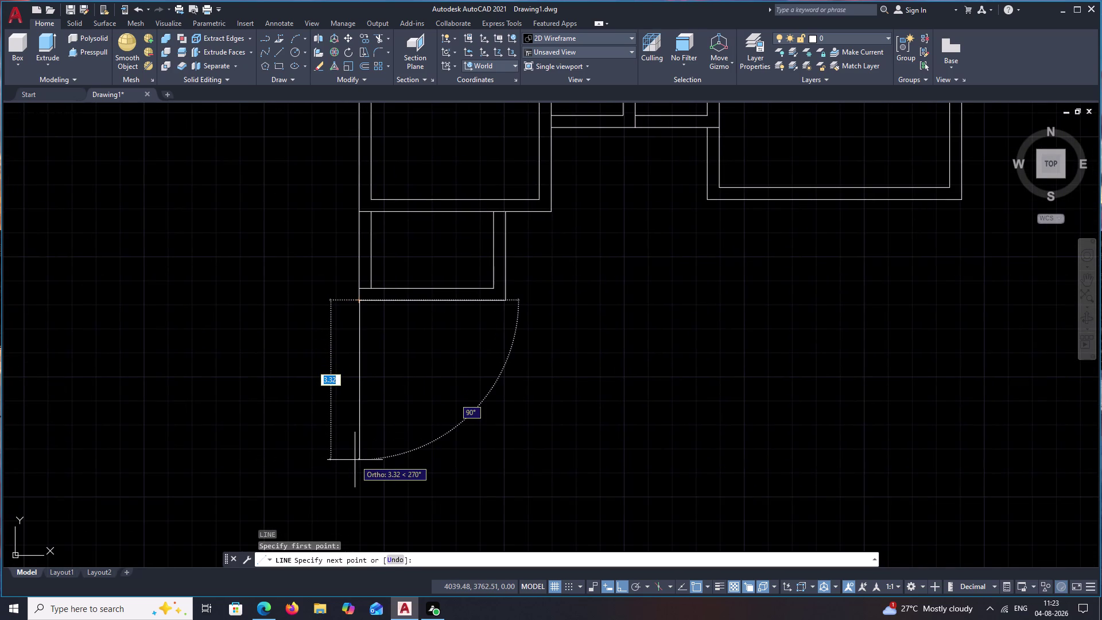
text(2)
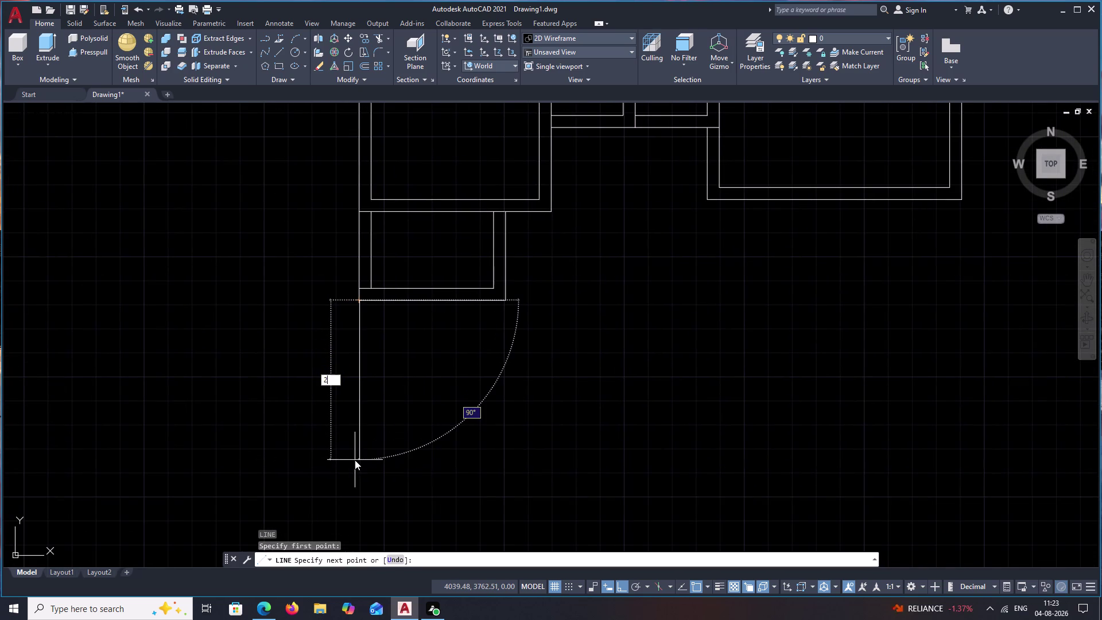
text(.40)
key(space)
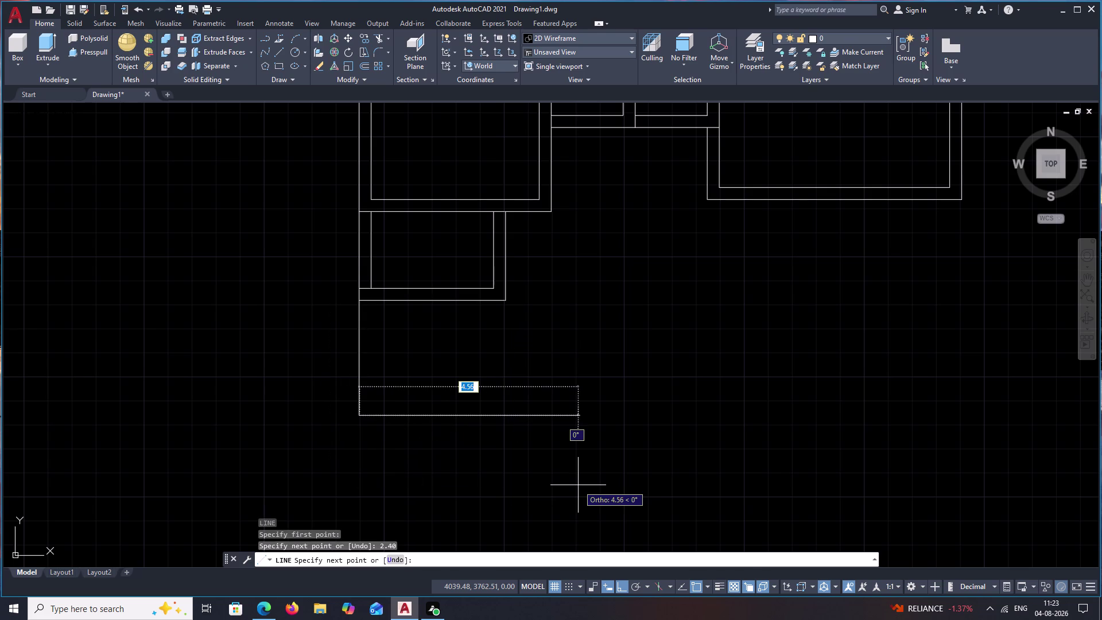
text(3.50)
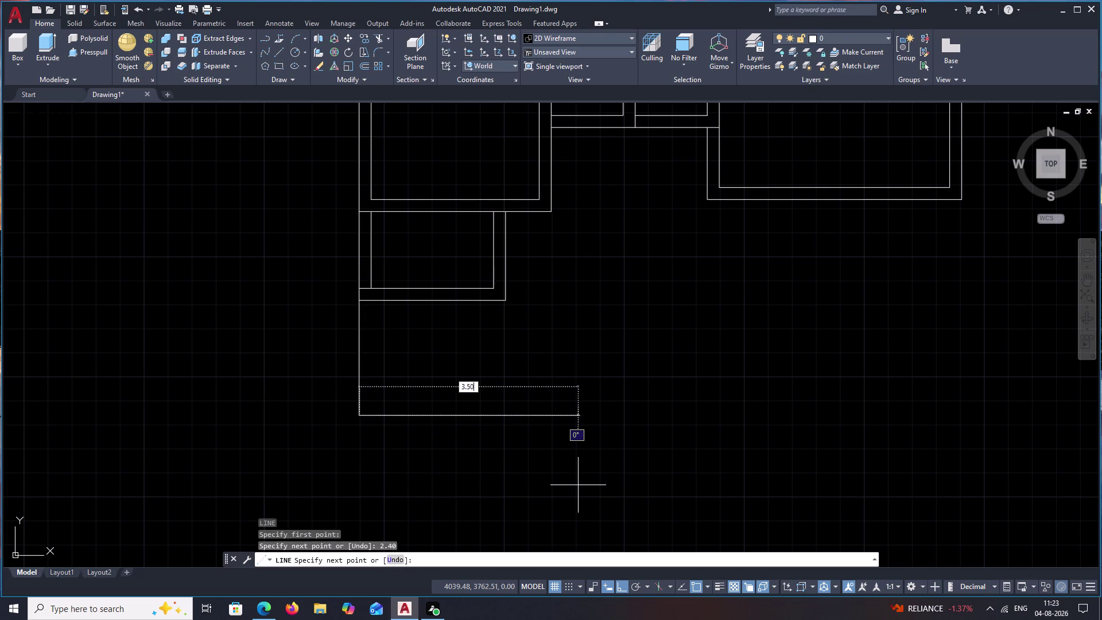
key(space)
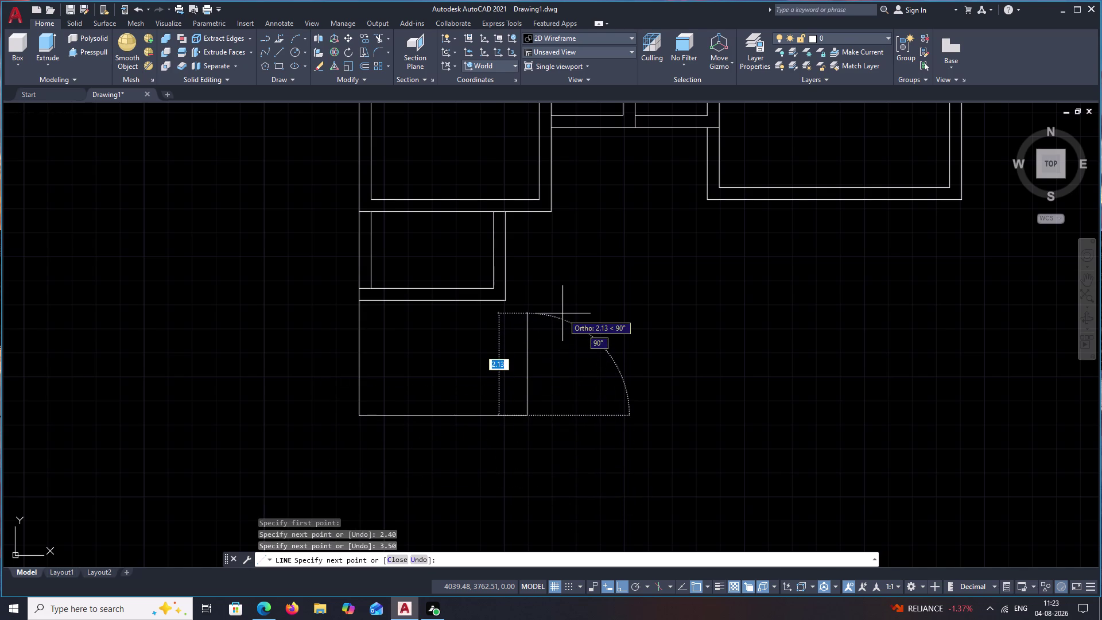
text(2.40)
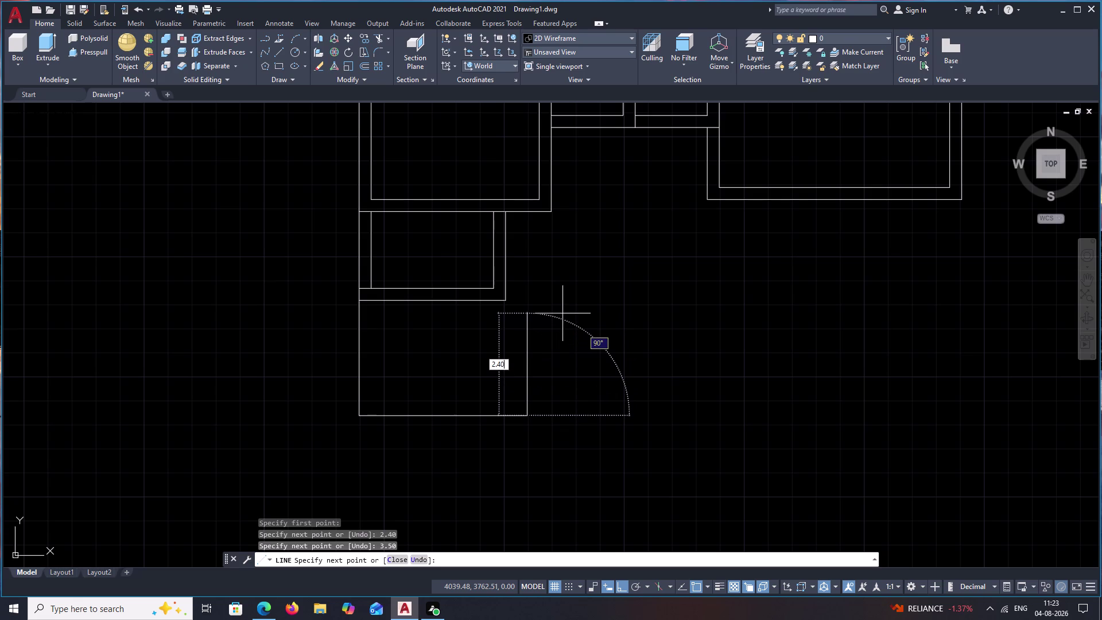
key(space)
click(504, 297)
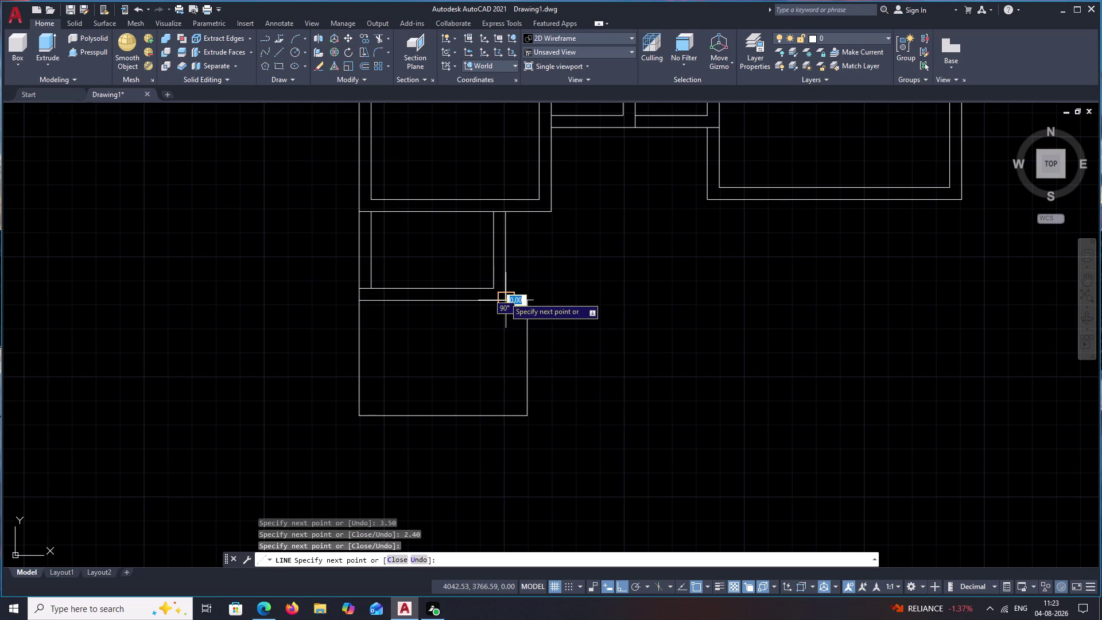
key(Escape)
Offset the new room's right, bottom and left walls by 0.25.
text(O)
key(space)
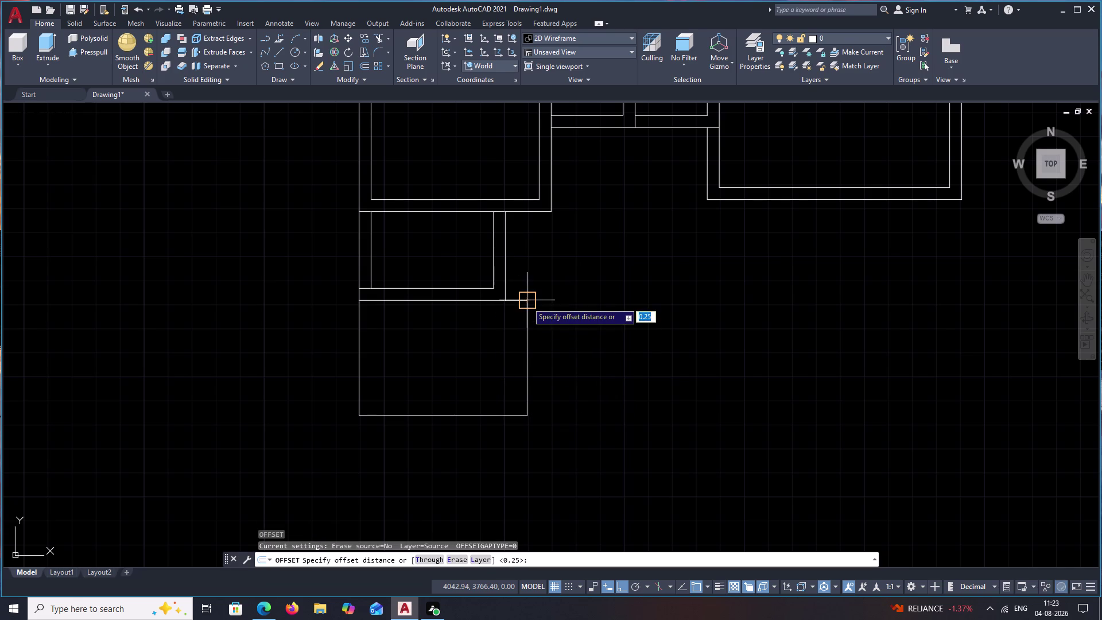
key(space)
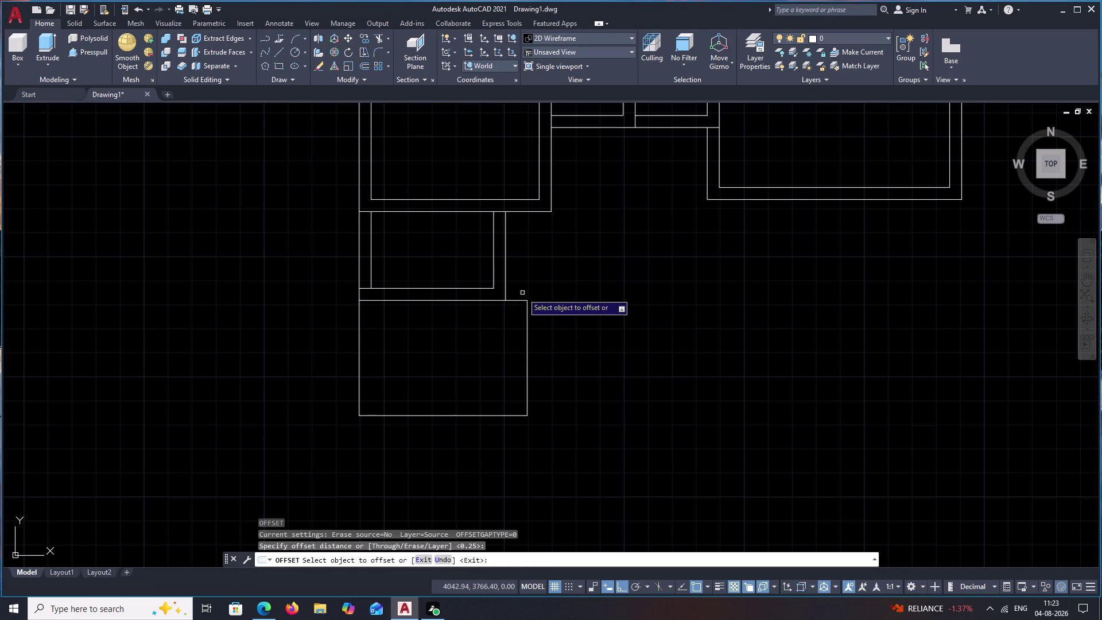
click(519, 299)
click(523, 286)
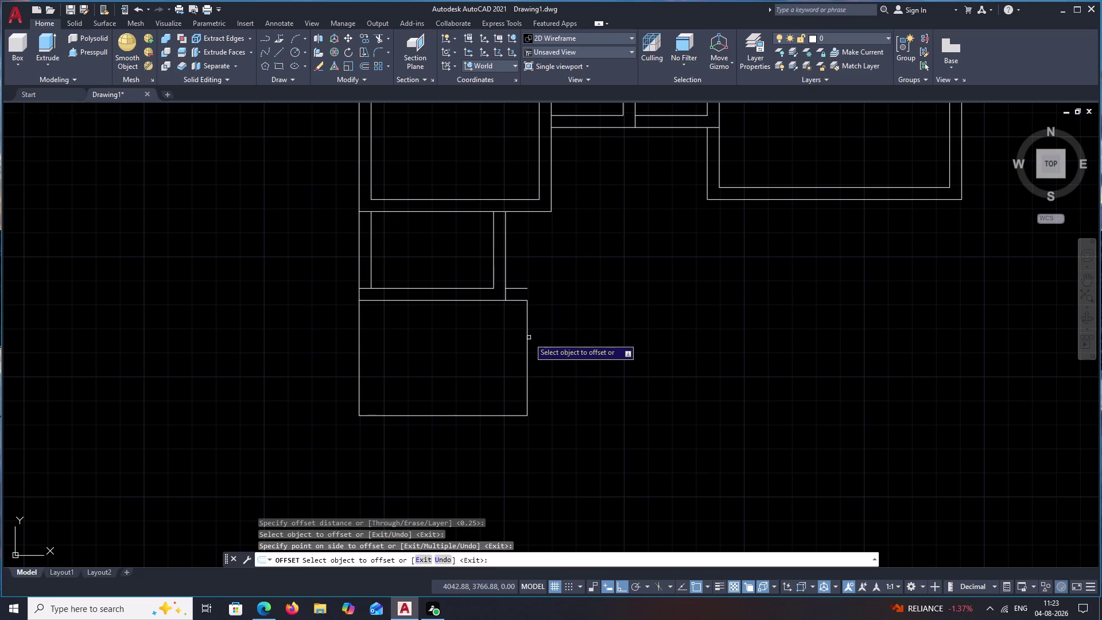
click(527, 339)
click(566, 350)
click(443, 416)
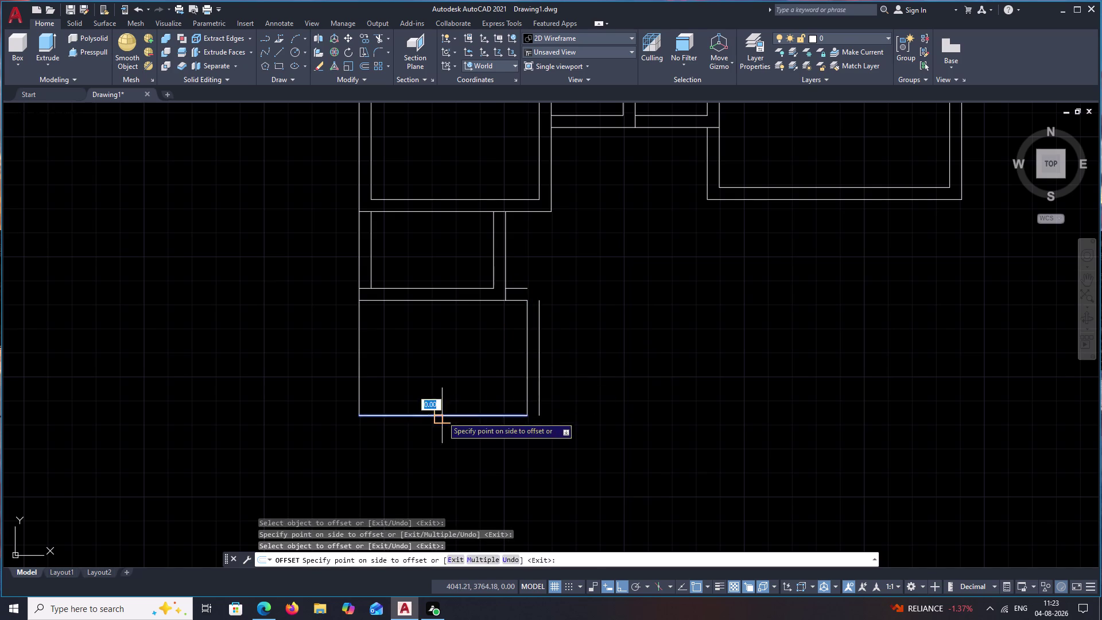
click(442, 431)
click(358, 334)
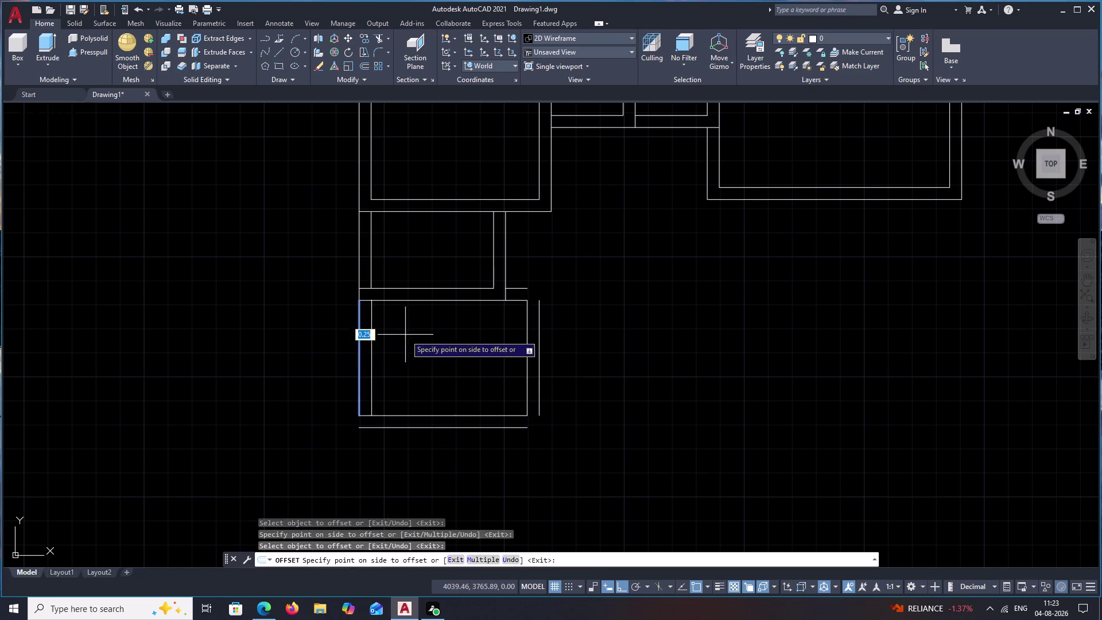
click(405, 334)
key(Escape)
Fillet the outer walls to join the bottom corners and the right wall to the wall above.
text(F)
key(space)
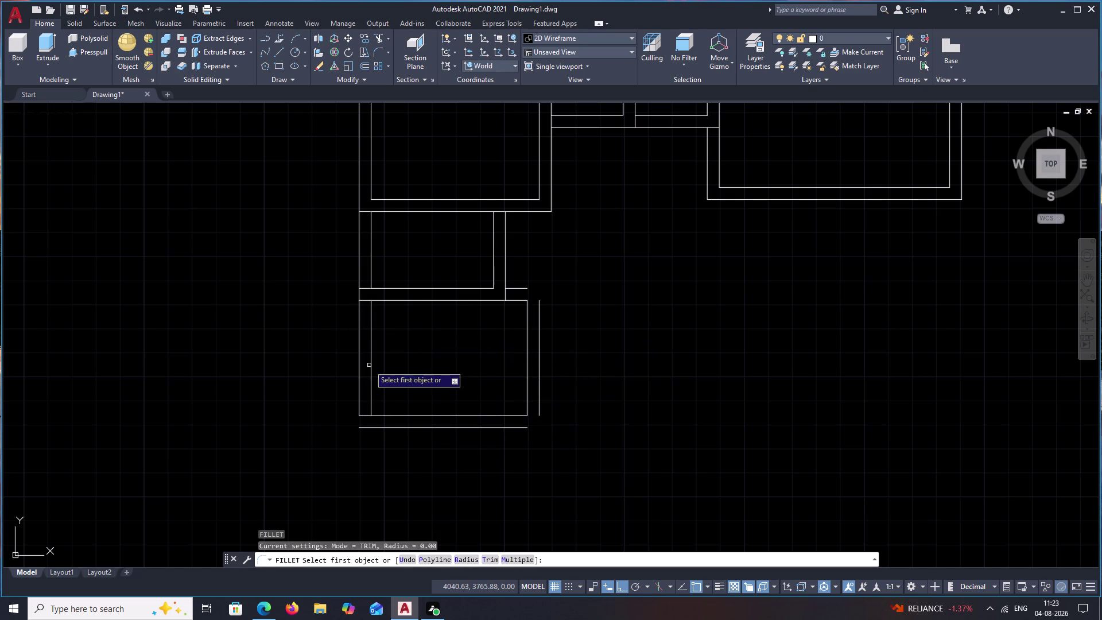
click(358, 376)
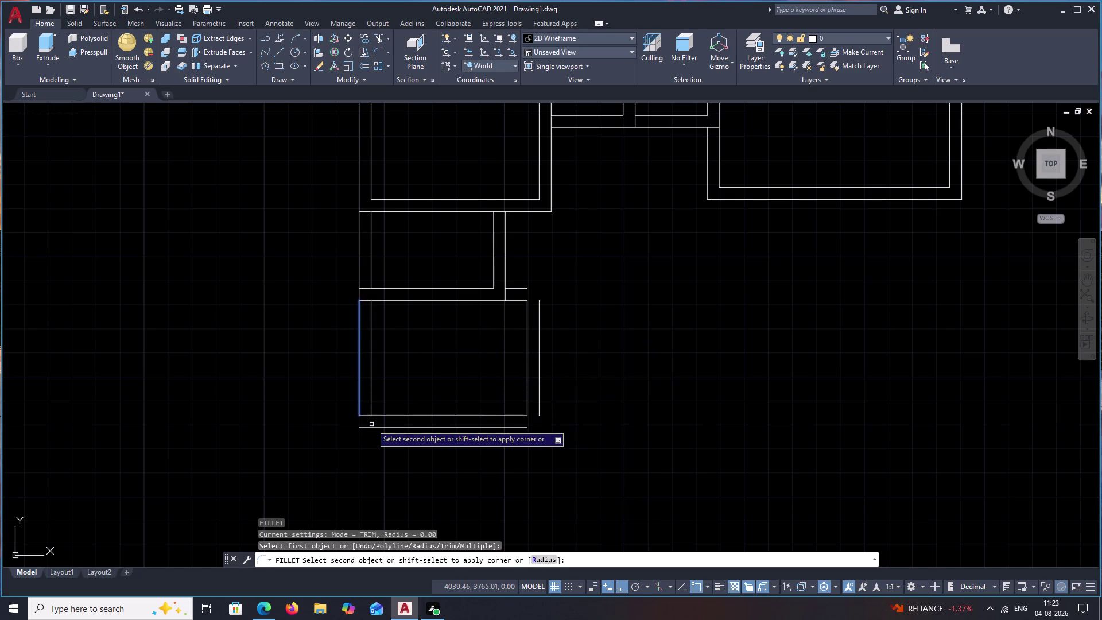
click(372, 428)
key(space)
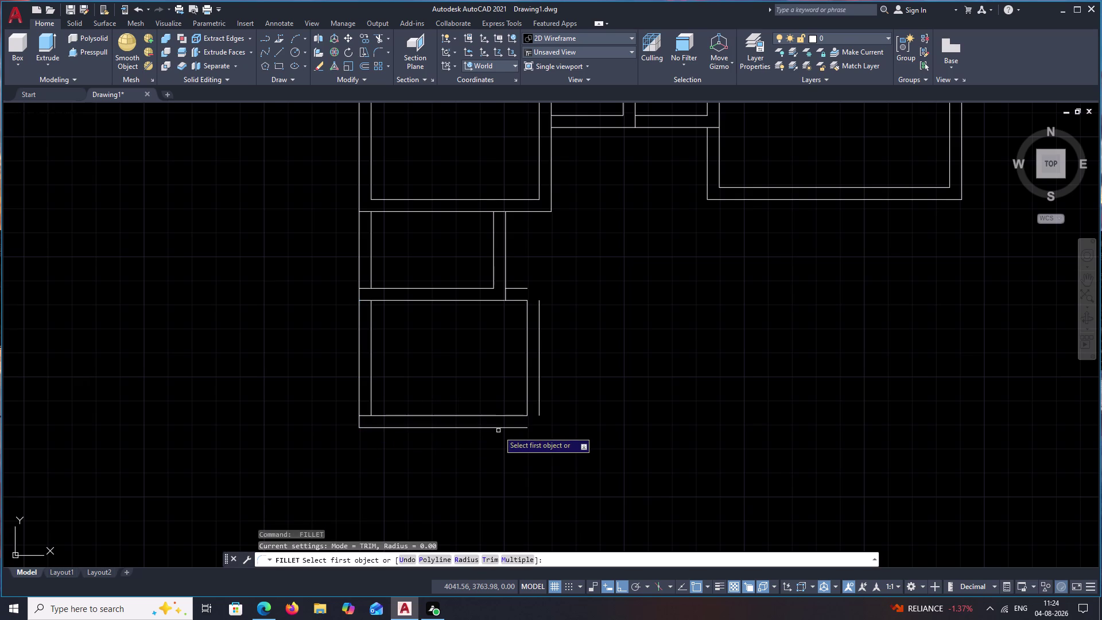
click(501, 428)
click(540, 406)
key(space)
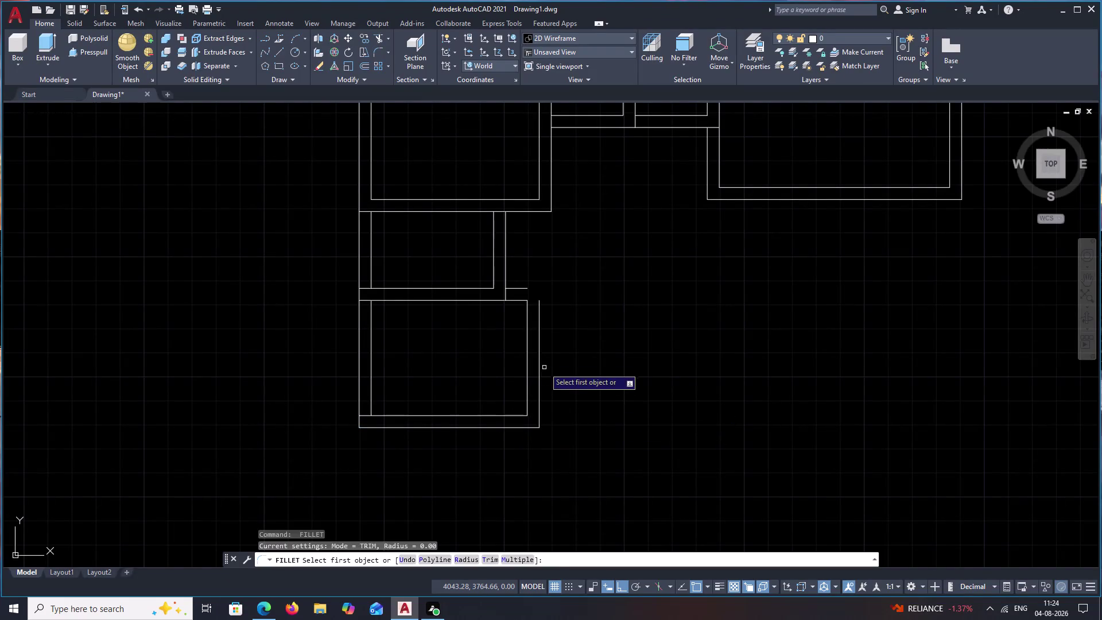
click(540, 355)
click(527, 289)
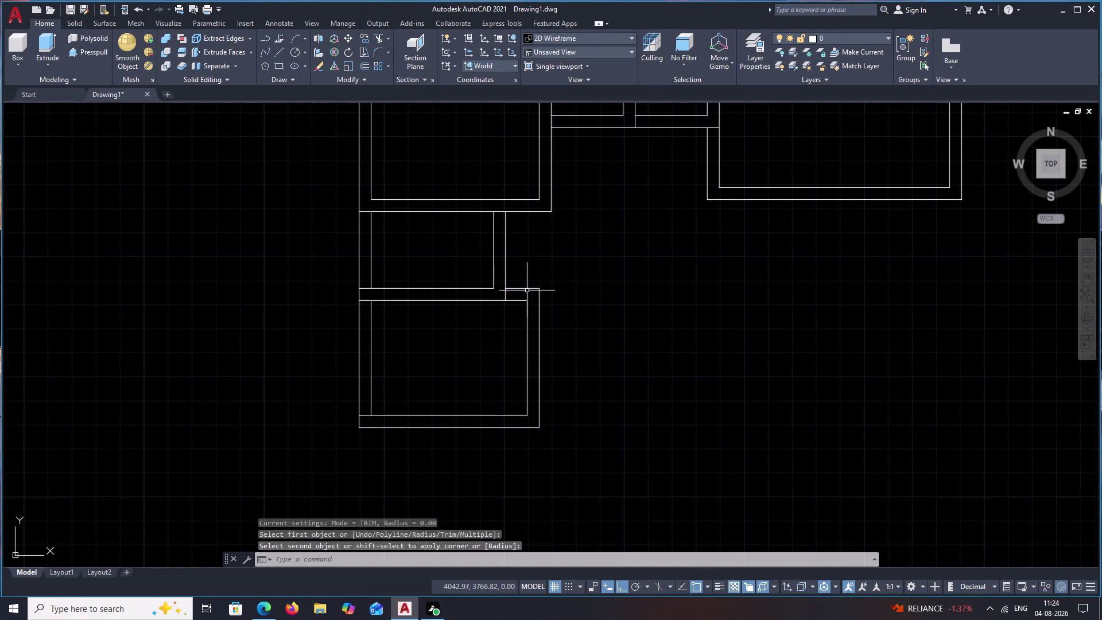
key(Escape)
middle_drag(580, 385, 597, 290)
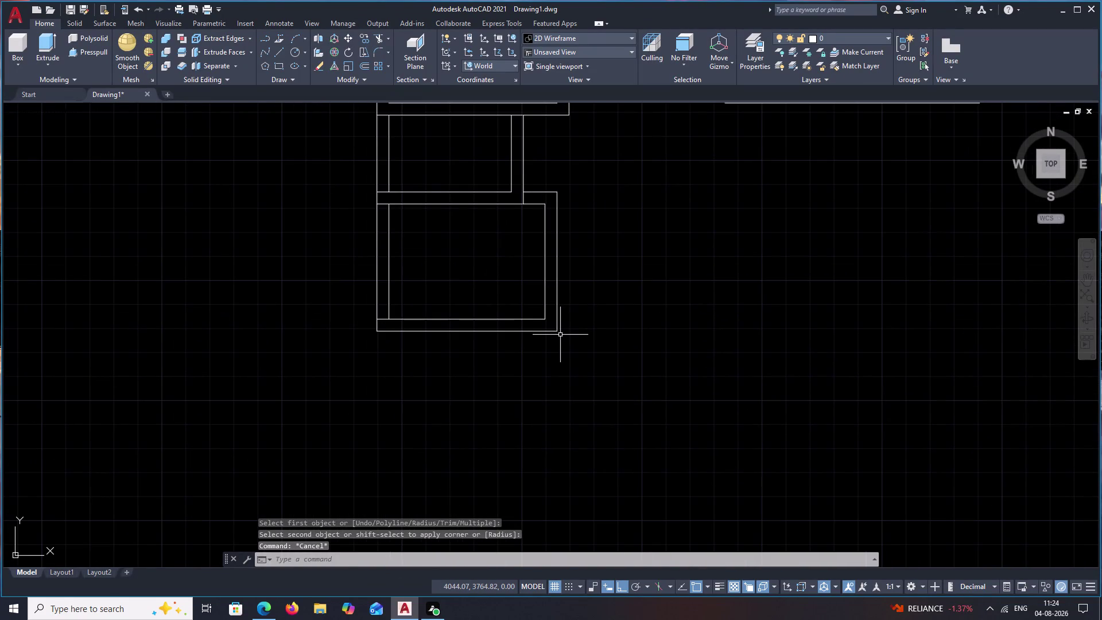
text(L)
key(space)
click(381, 335)
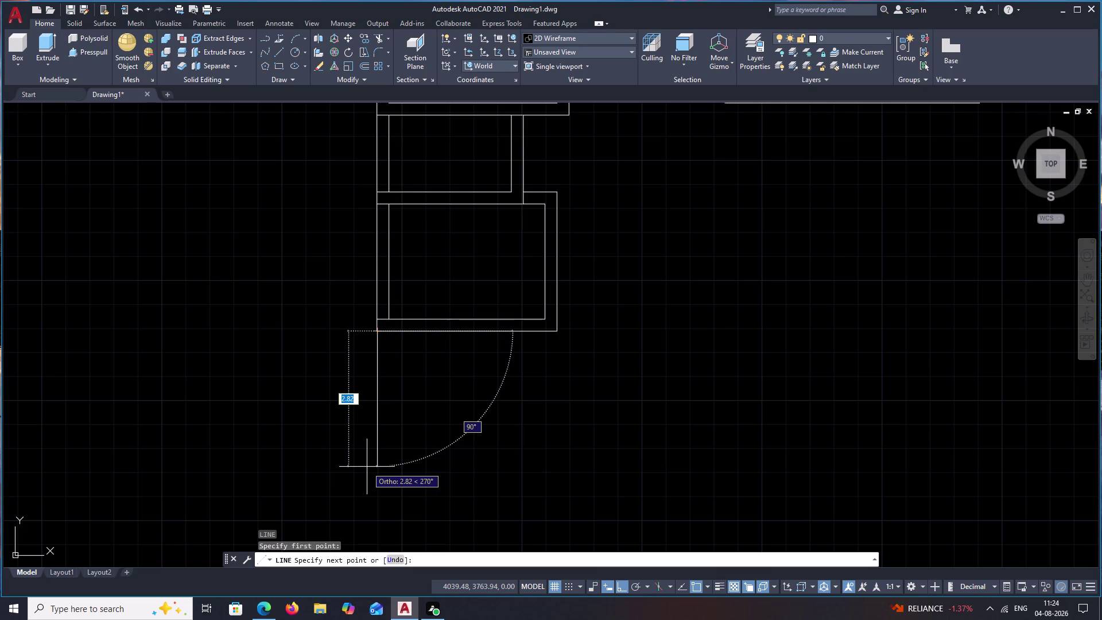
key(Escape)
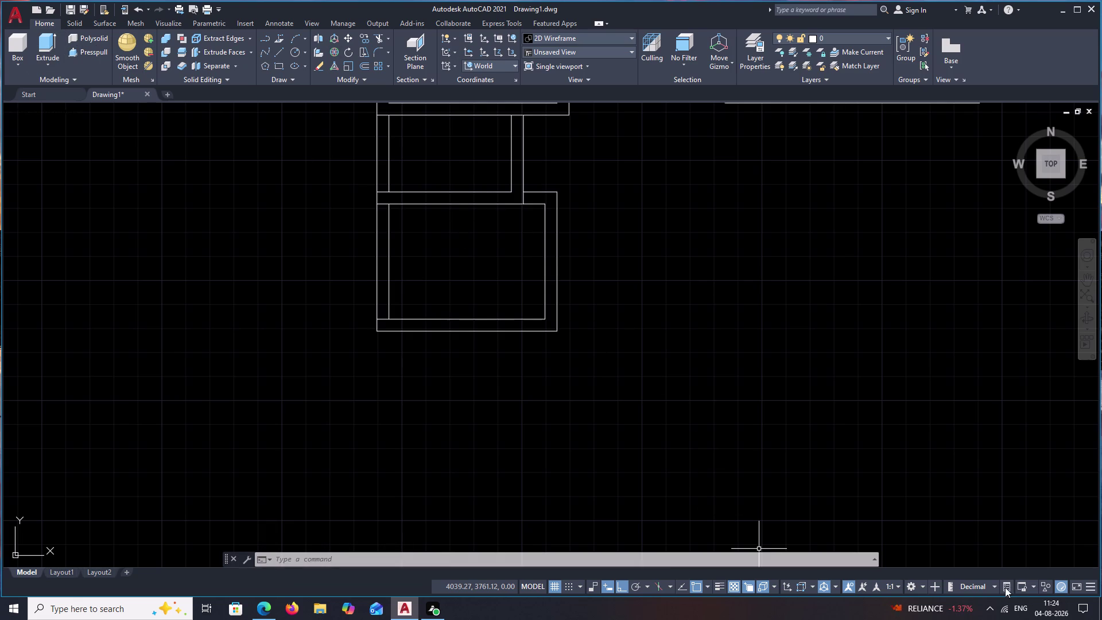
click(920, 585)
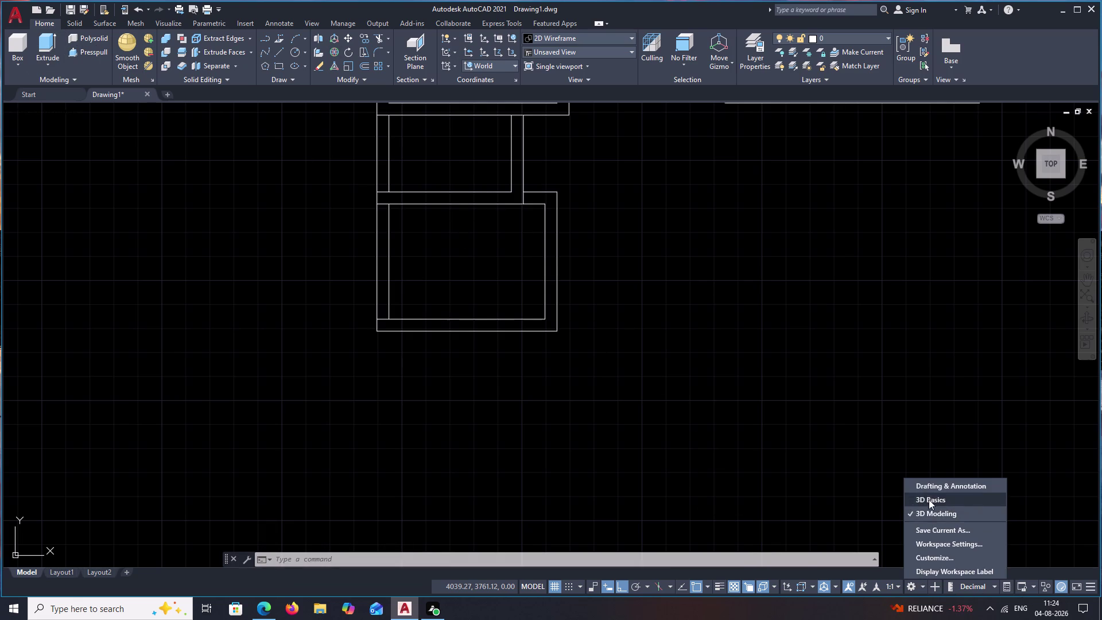
click(929, 490)
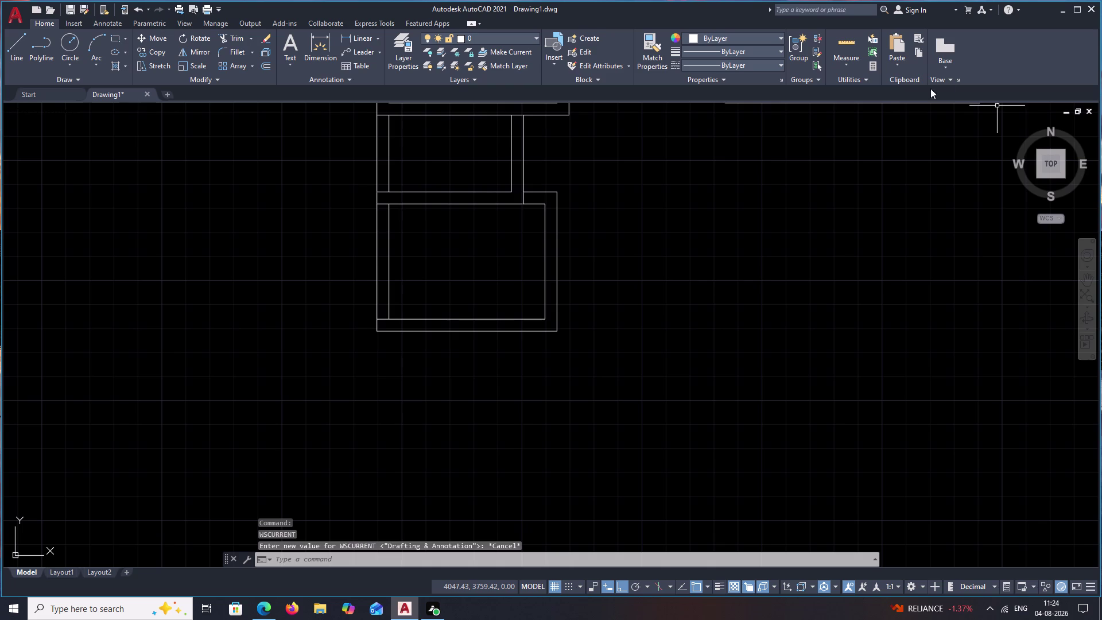
click(848, 67)
click(850, 90)
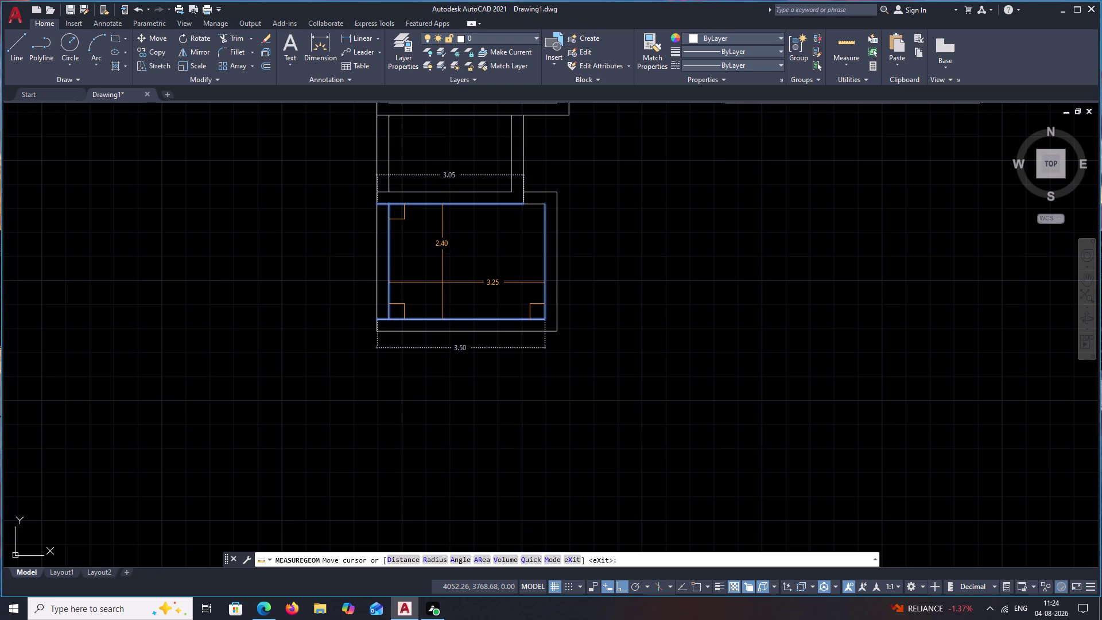
key(Escape)
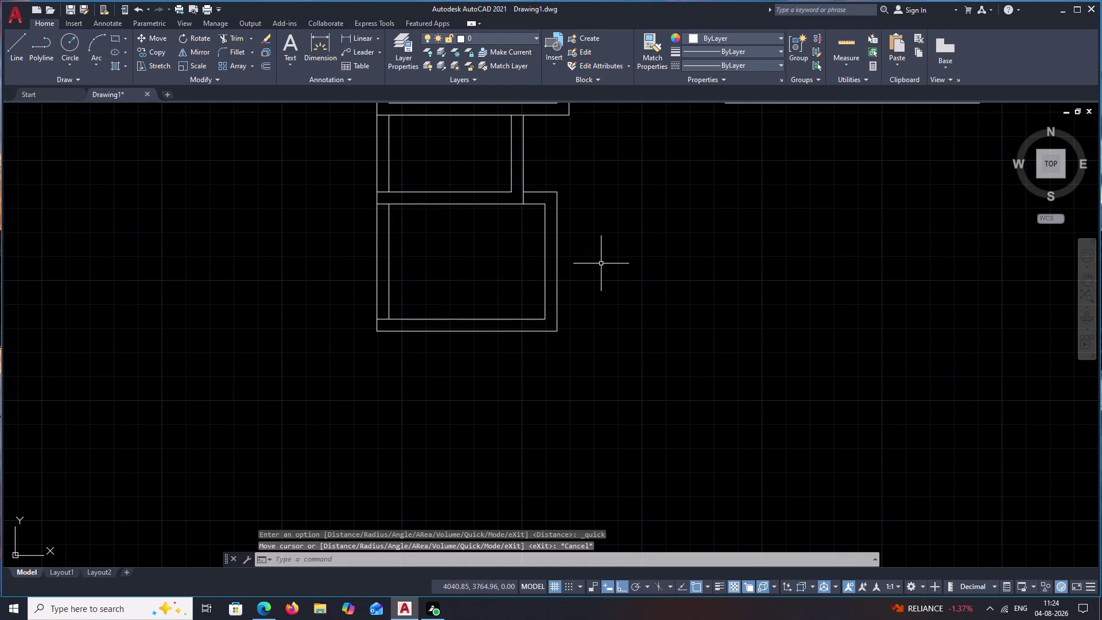
key(ctrl+z)
key(ctrl+z)
key(ctrl+z)
Undo the recent room edits and switch back to the Drafting & Annotation workspace.
key(ctrl+z)
key(ctrl+z)
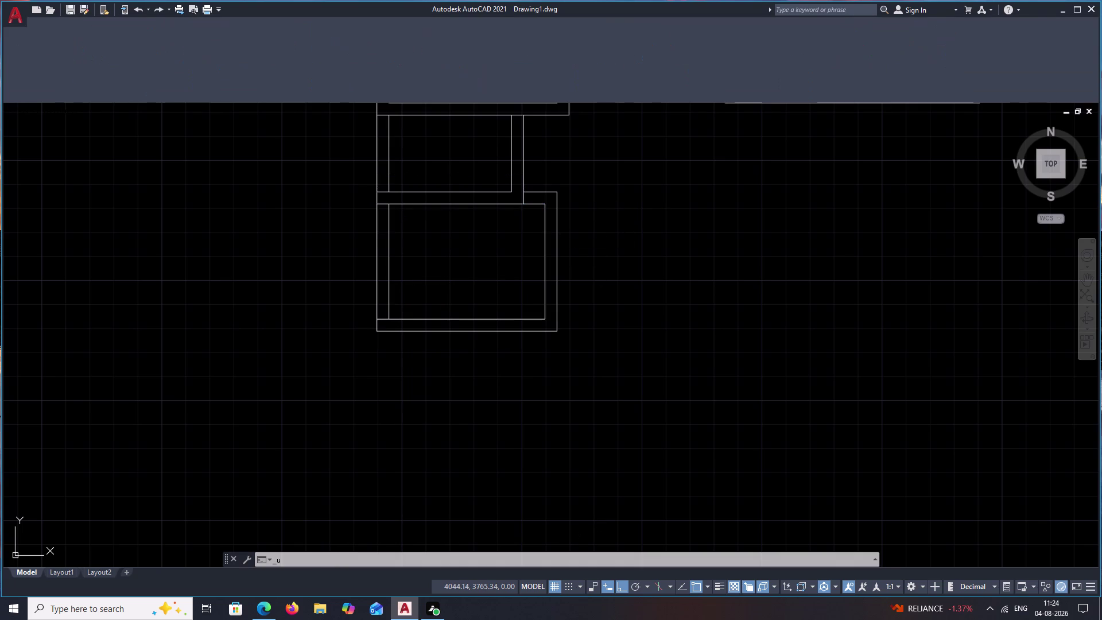
key(ctrl+z)
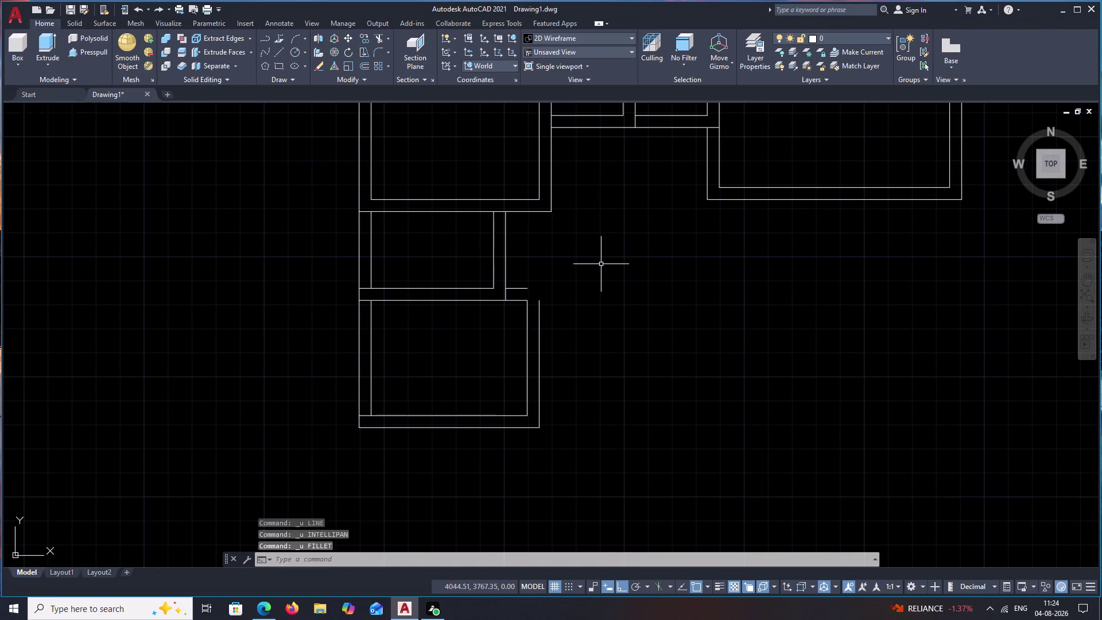
key(ctrl+z)
key(ctrl+z)
key(ctrl+z)
key(ctrl+z)
key(ctrl+z)
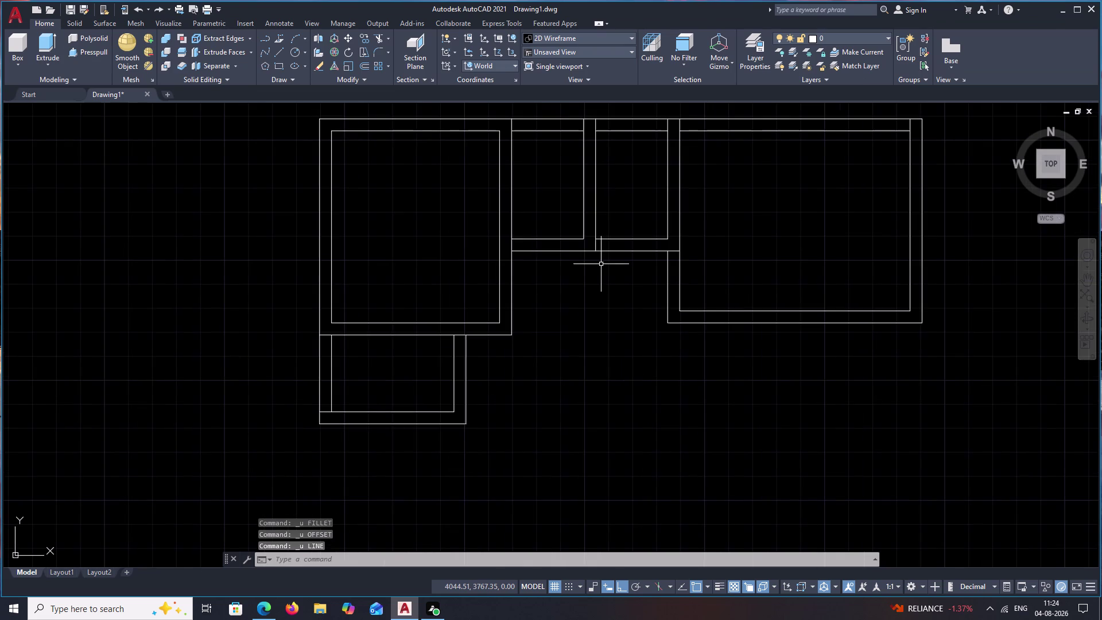
key(ctrl+z)
key(Escape)
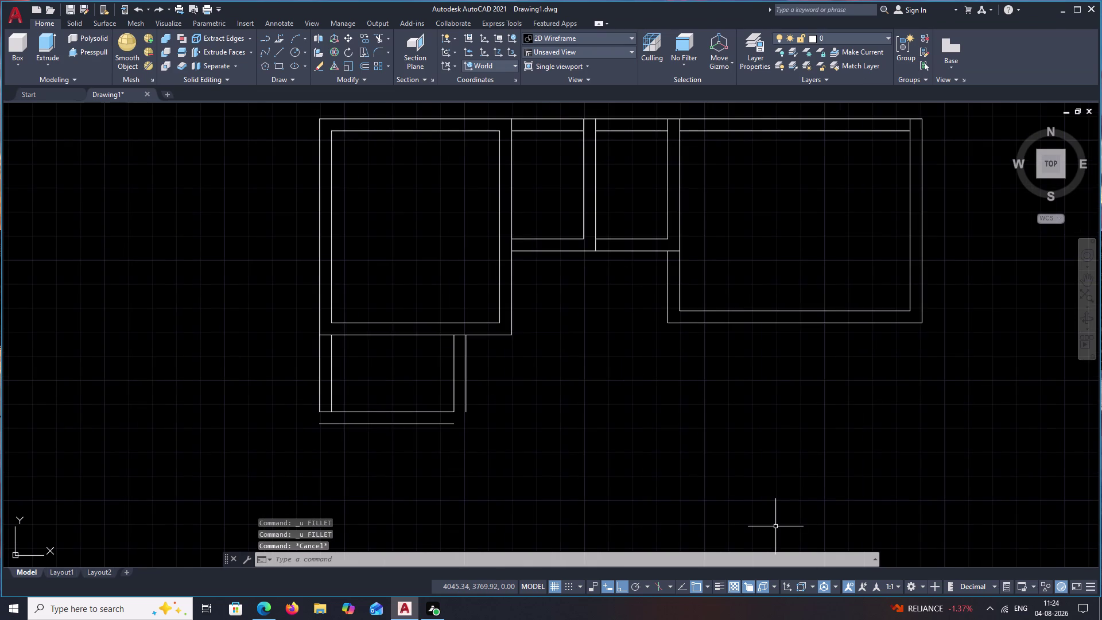
click(921, 585)
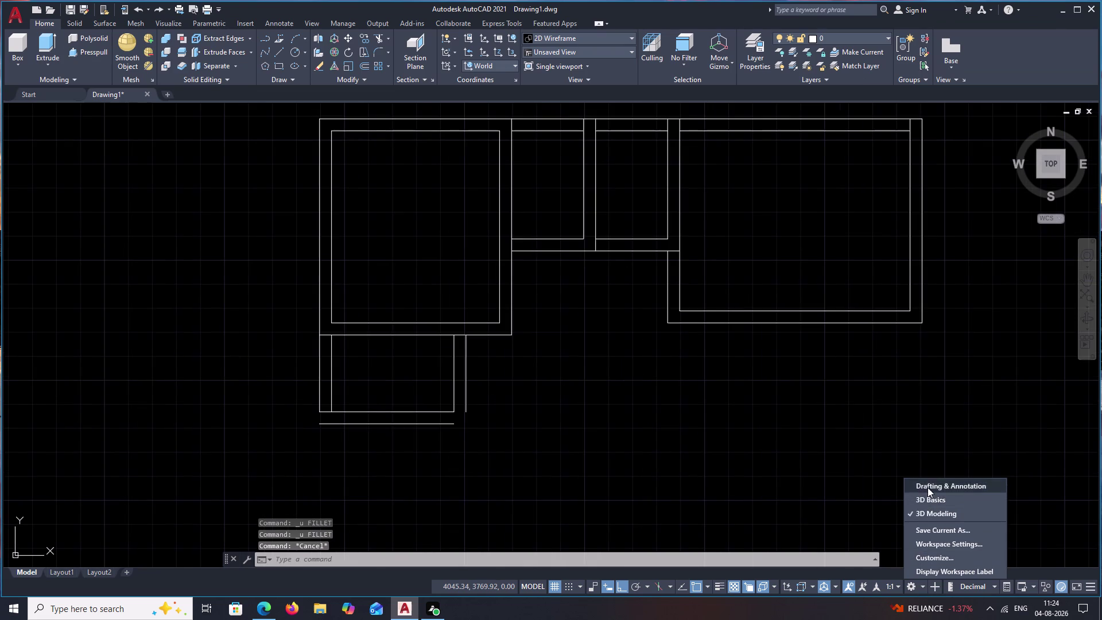
click(928, 488)
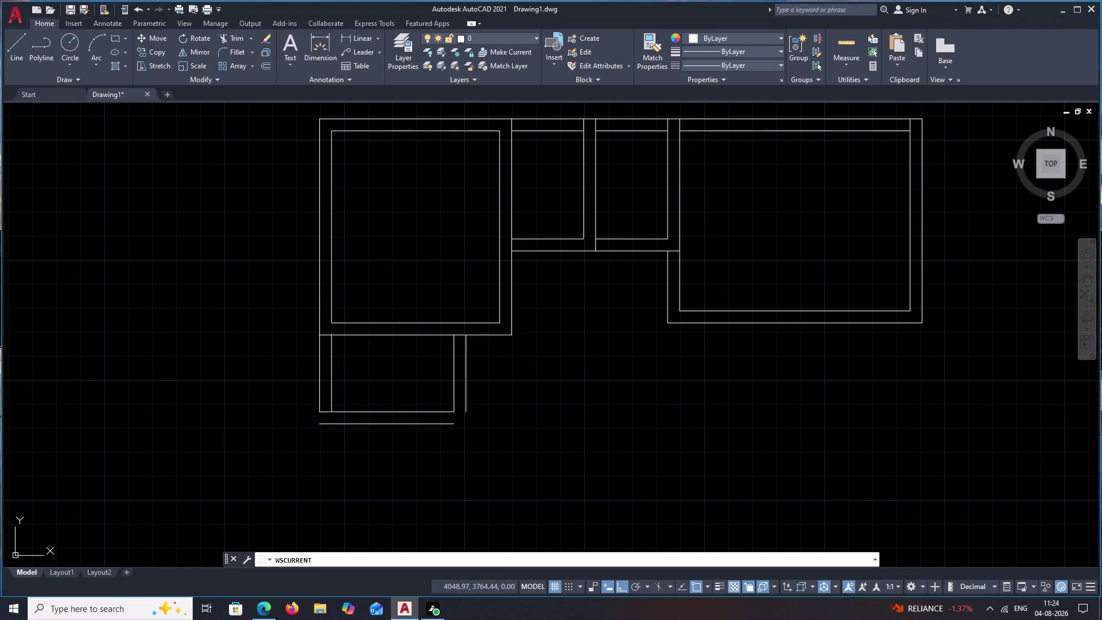
Fillet the lower room's bottom-left and bottom-right outer wall corners.
middle_drag(502, 452, 596, 433)
text(F)
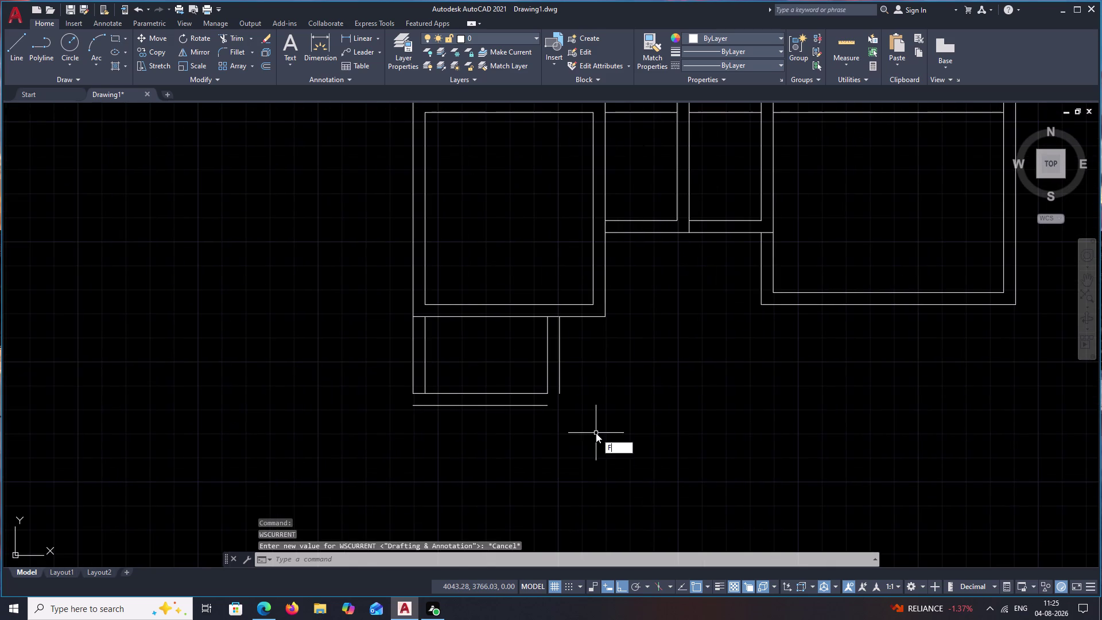
key(space)
click(413, 388)
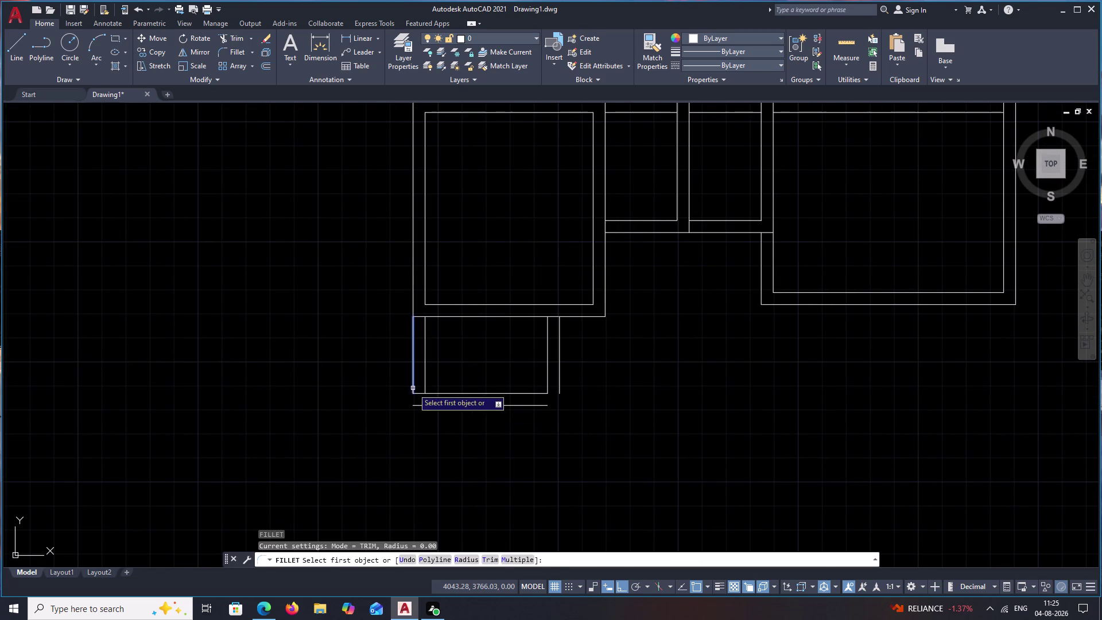
click(425, 407)
key(space)
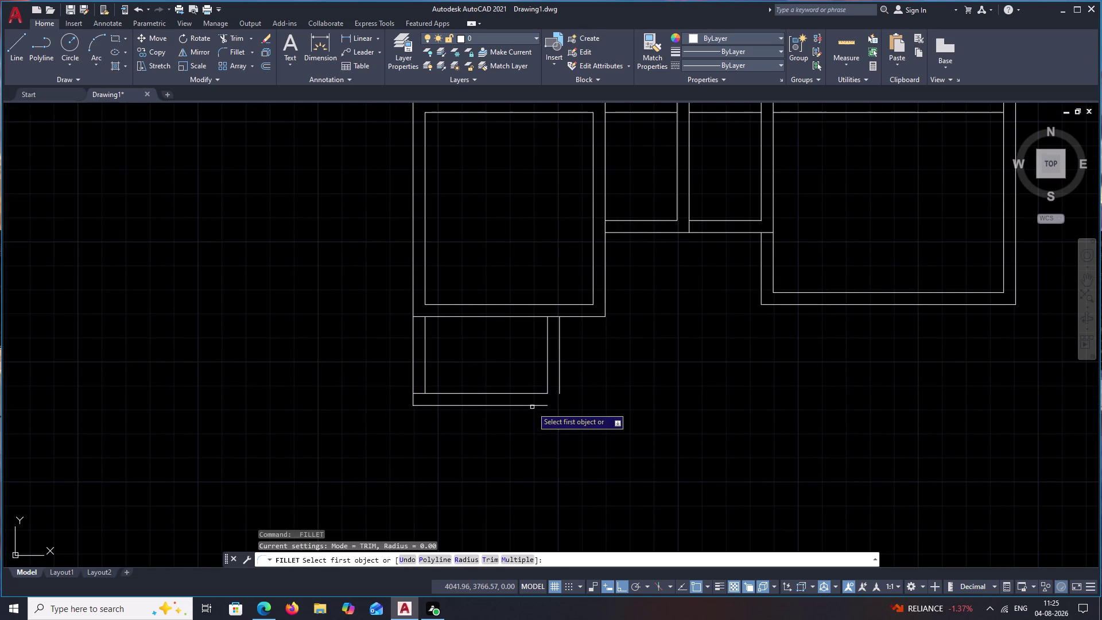
click(535, 406)
click(558, 385)
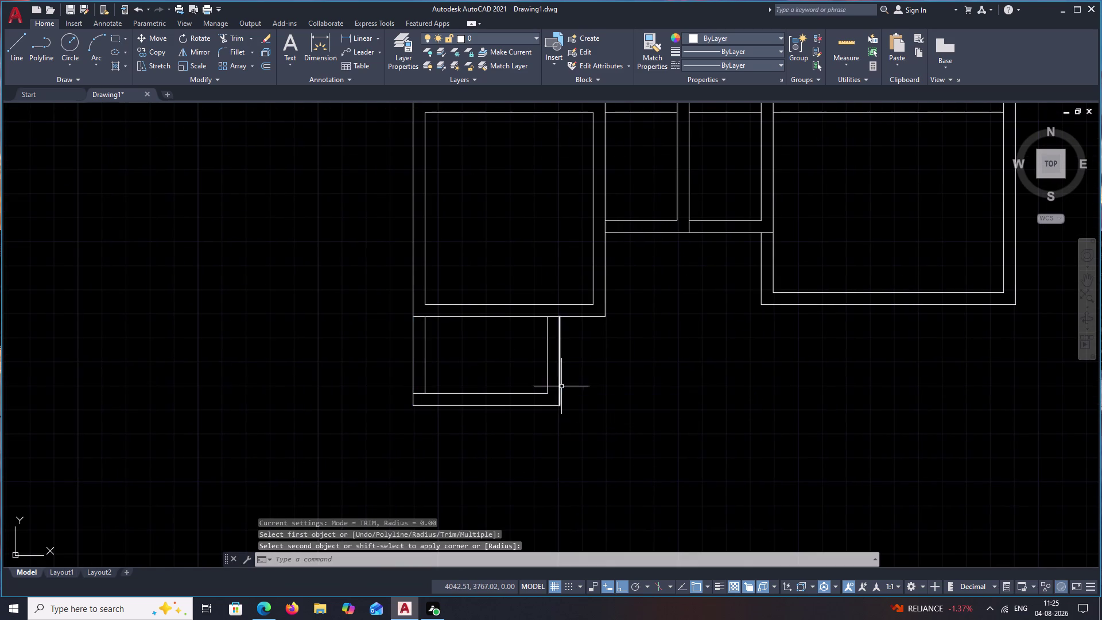
key(Escape)
Start a line at the lower room's bottom-left outer corner.
text(L)
key(space)
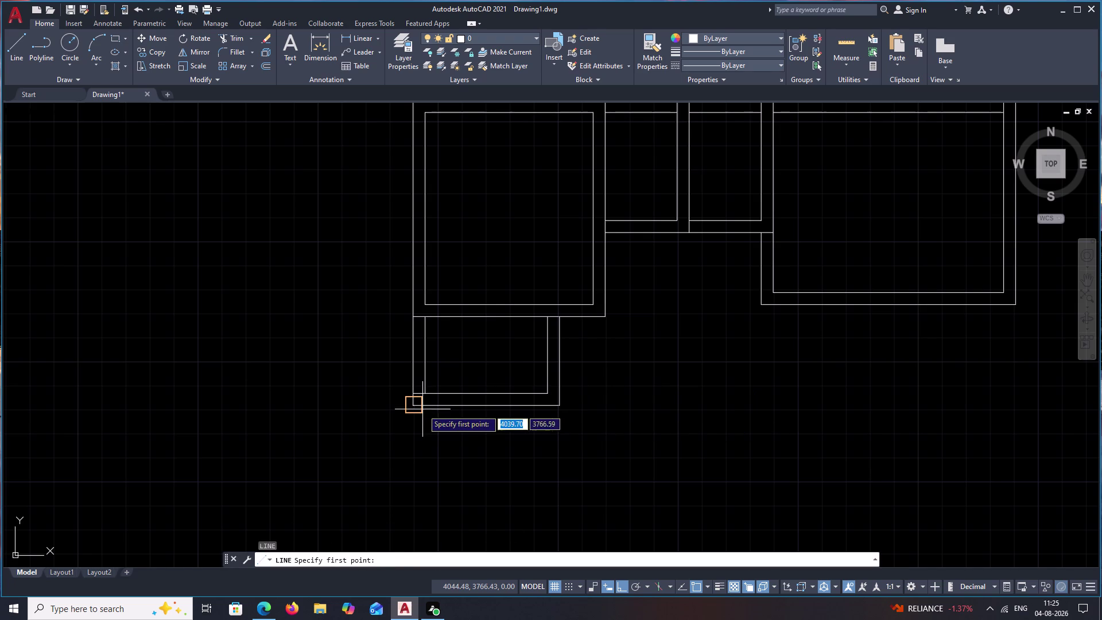
click(419, 409)
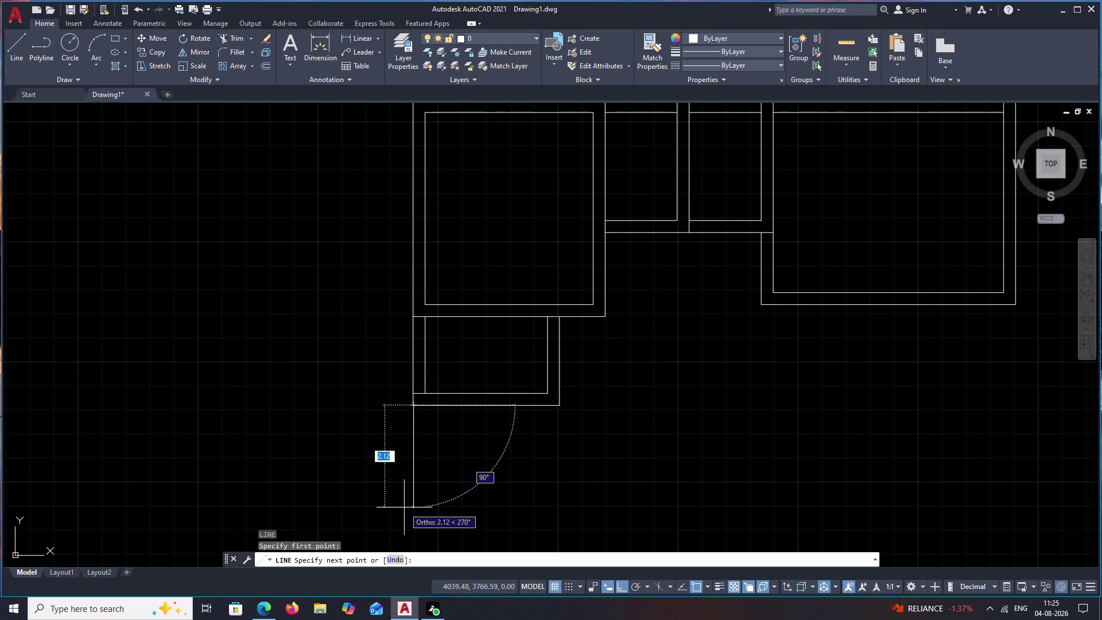
Draw the new room's walls: 2.40 down, 3.5 right, then 2.40 up.
key(3)
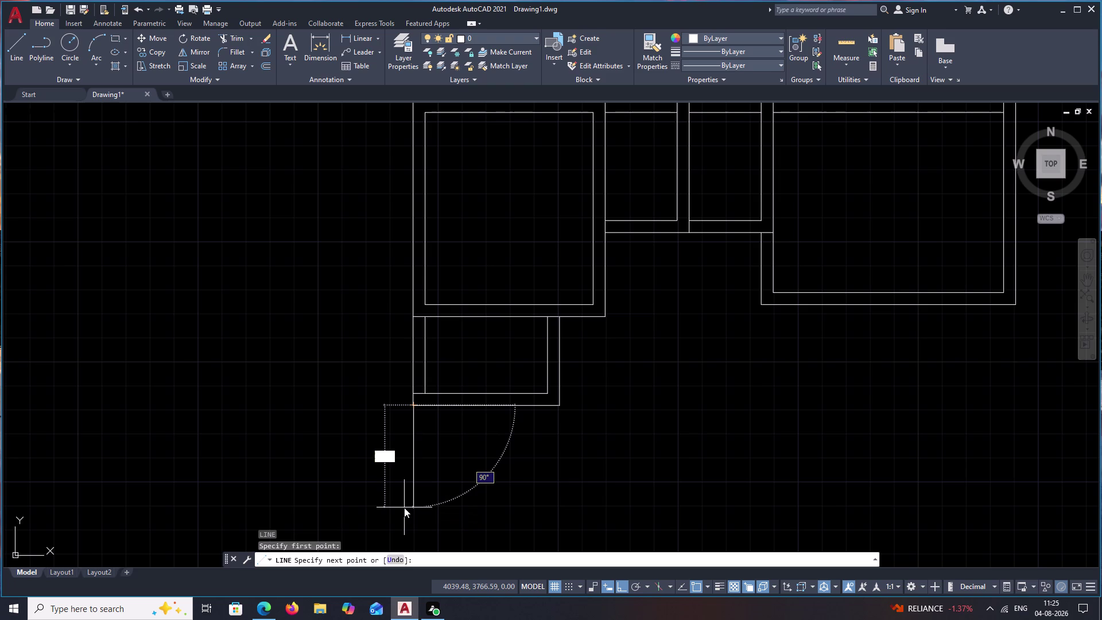
key(BackSpace)
text(2.40)
key(space)
text(3)
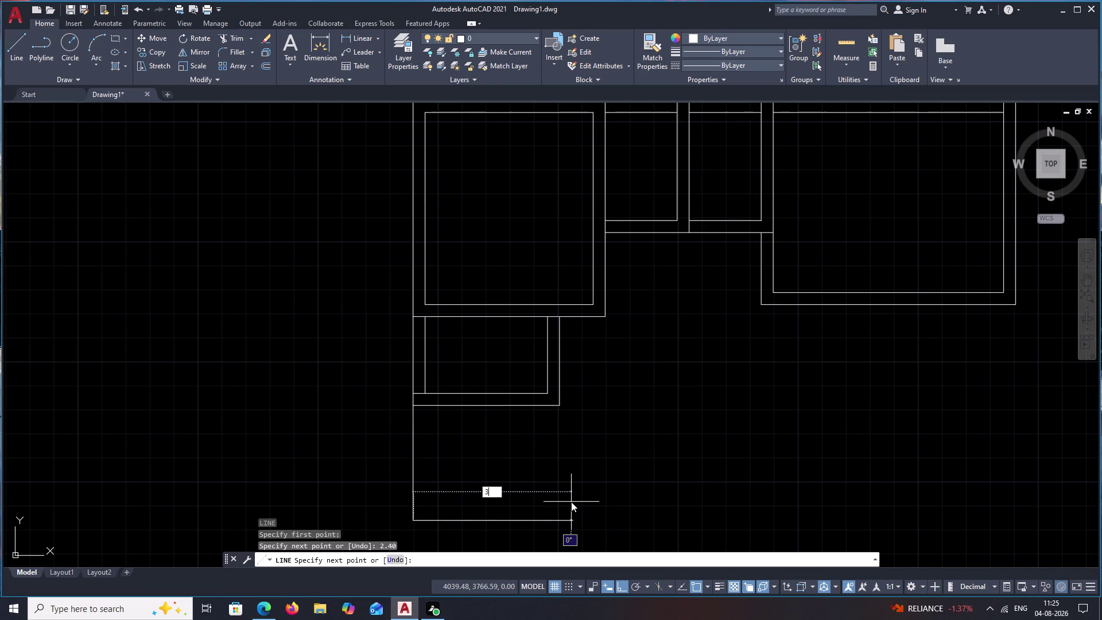
text(.5)
key(space)
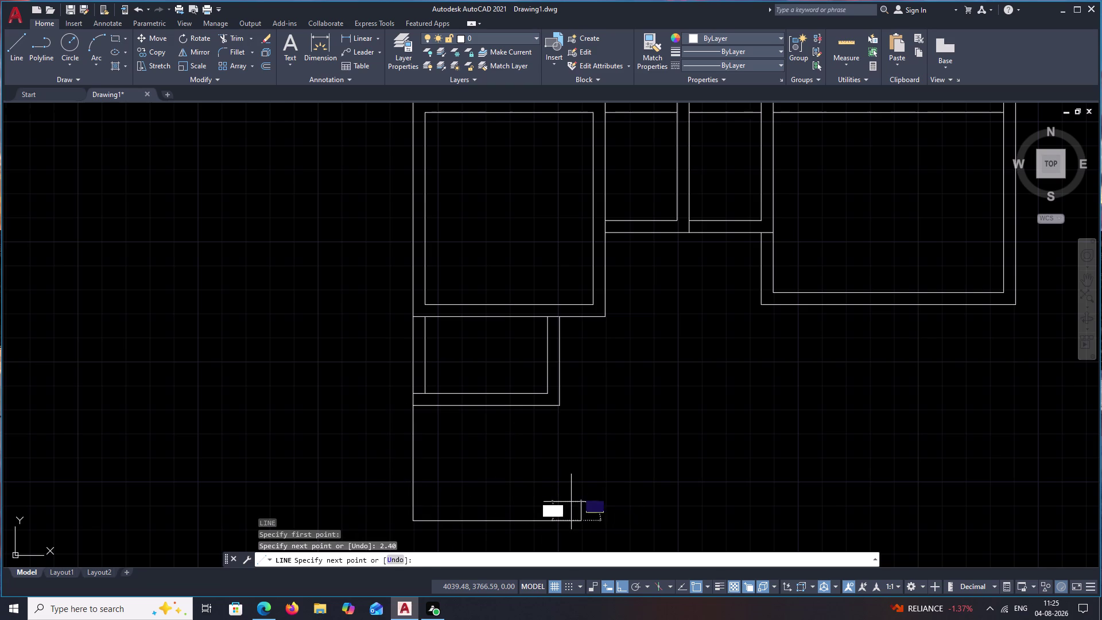
text(2)
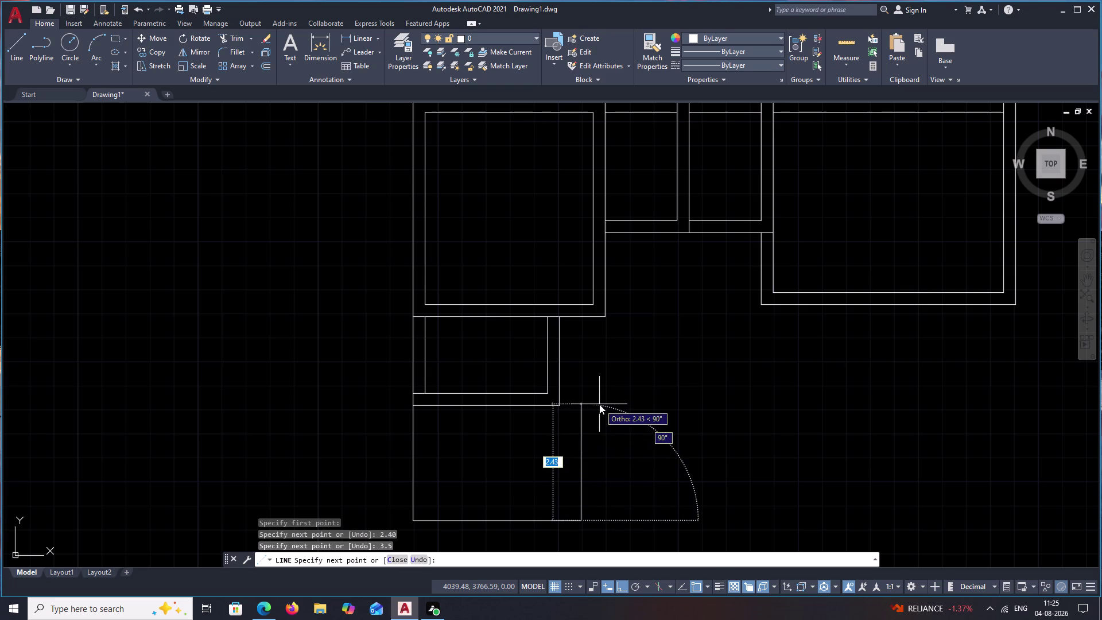
text(.4)
text(0)
key(space)
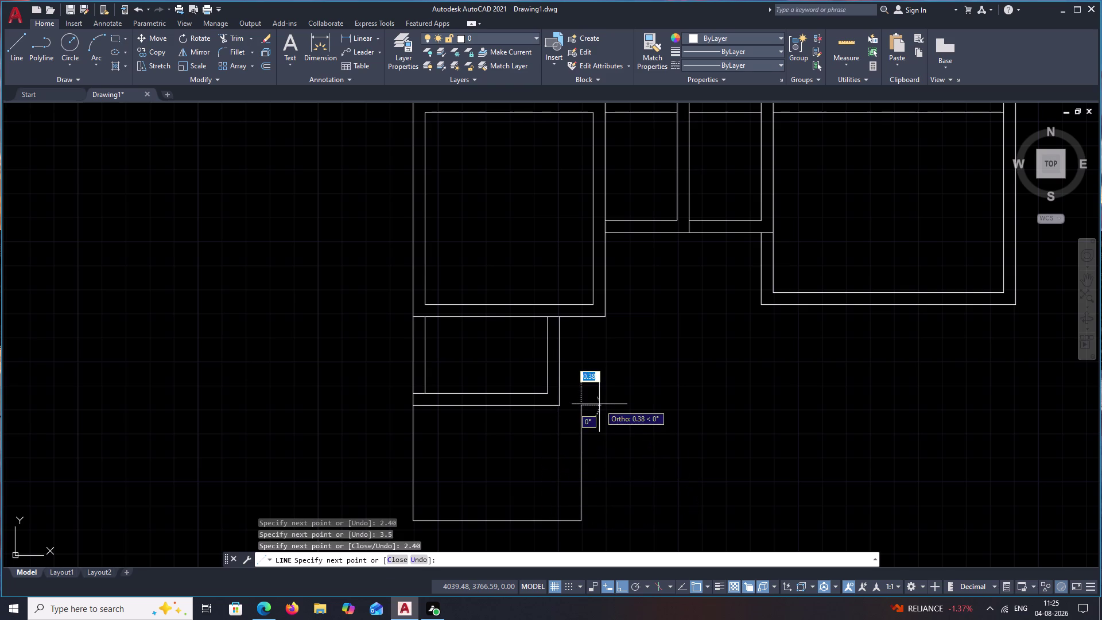
click(560, 406)
key(Escape)
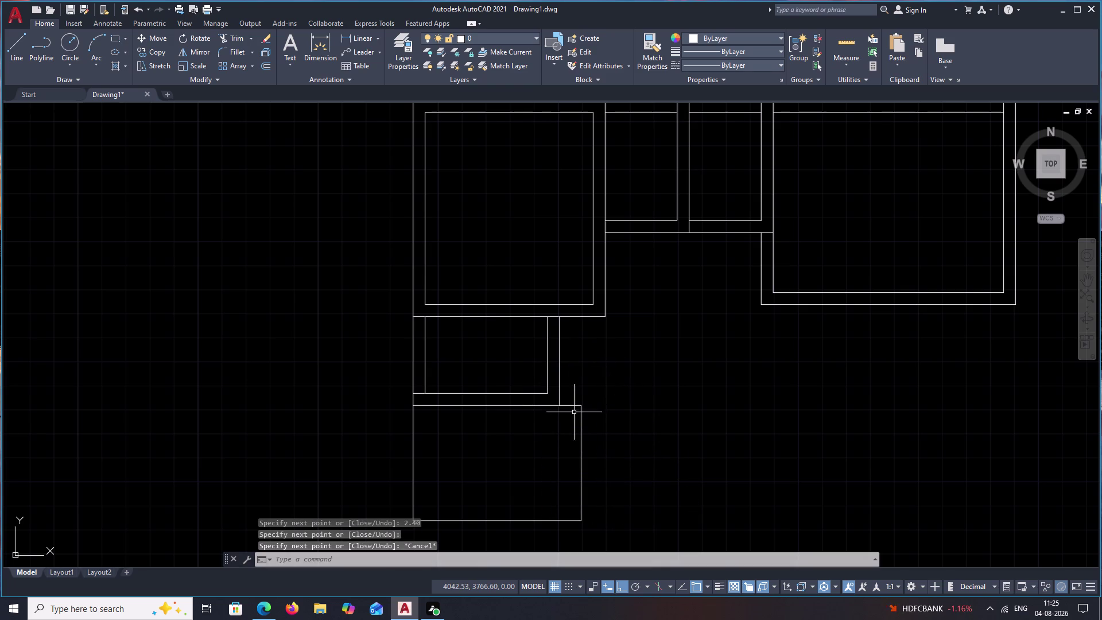
Offset the new room's right wall 0.25 outward.
text(O)
key(space)
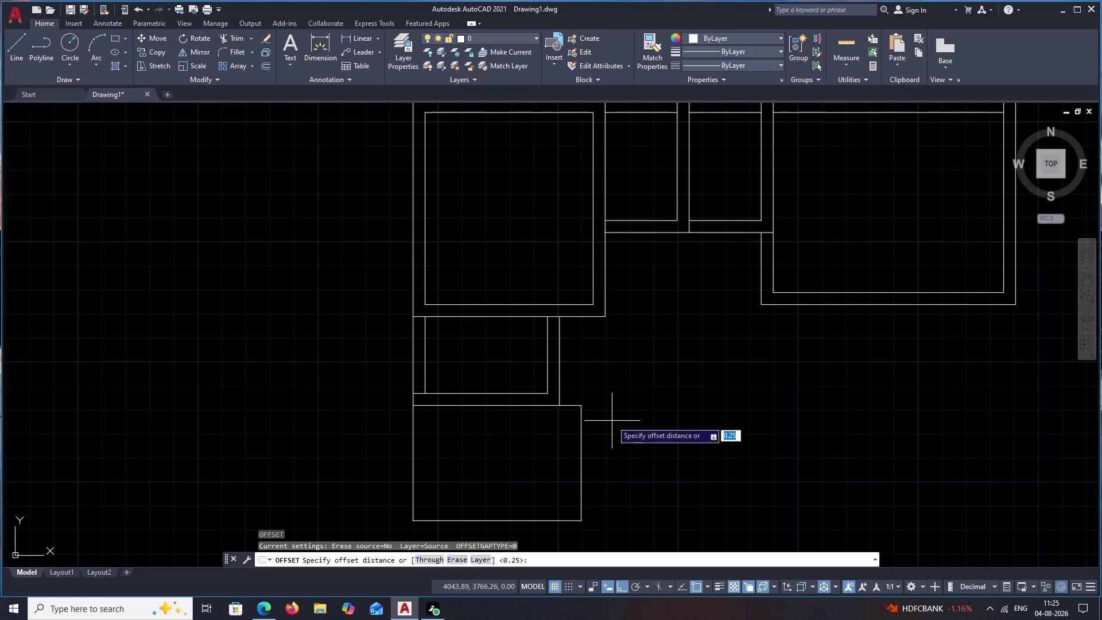
key(space)
click(572, 405)
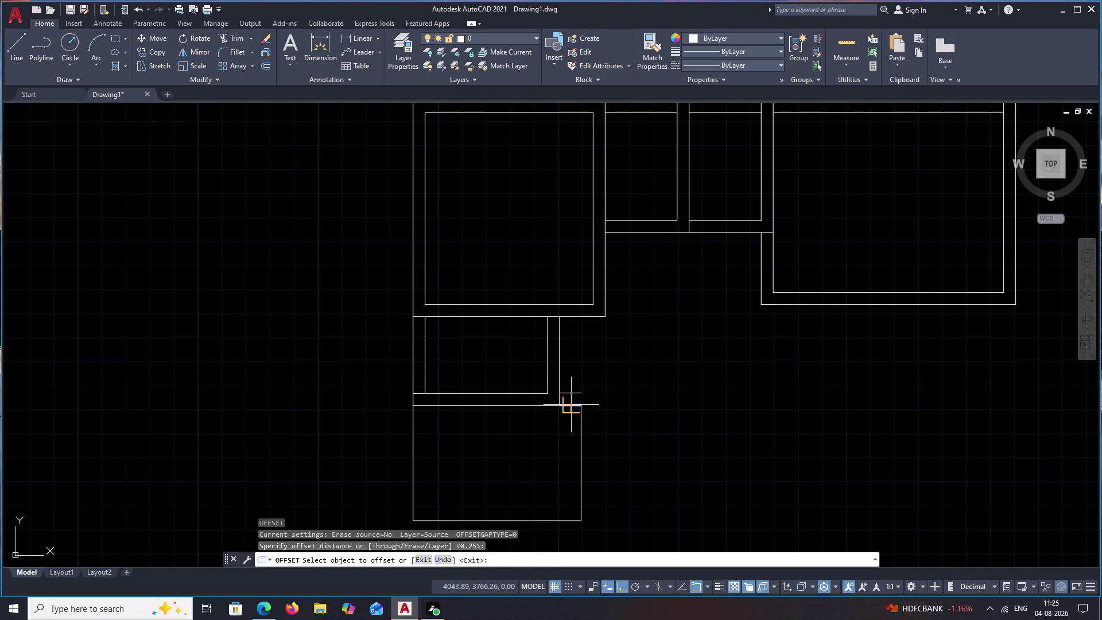
click(573, 396)
Offset the new room's bottom wall 0.25 downward.
click(581, 437)
click(628, 438)
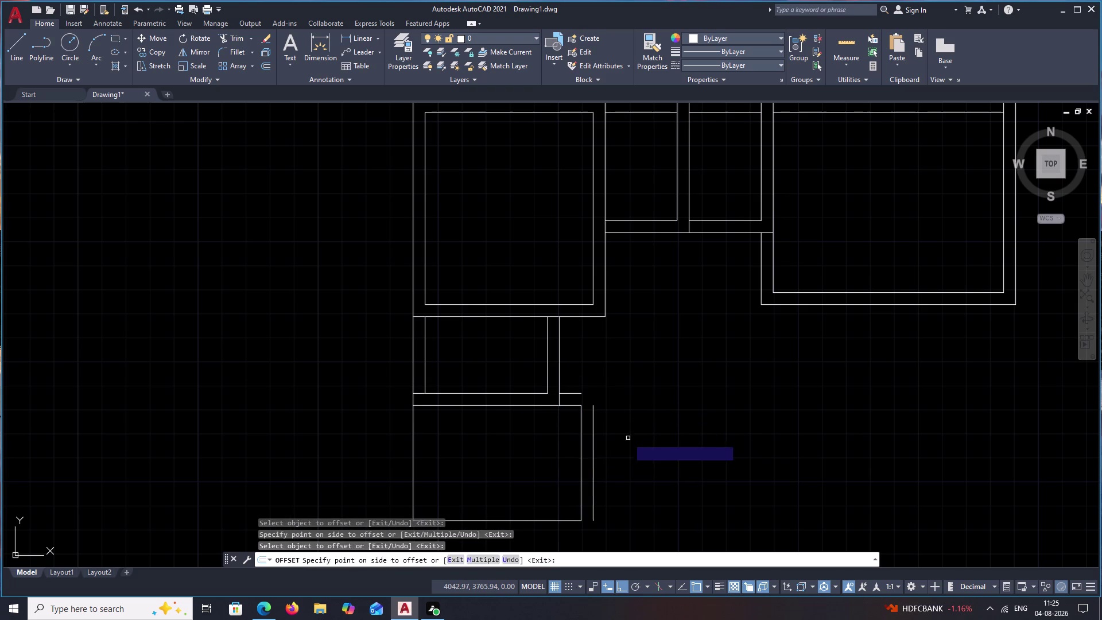
middle_drag(508, 501, 524, 399)
click(526, 417)
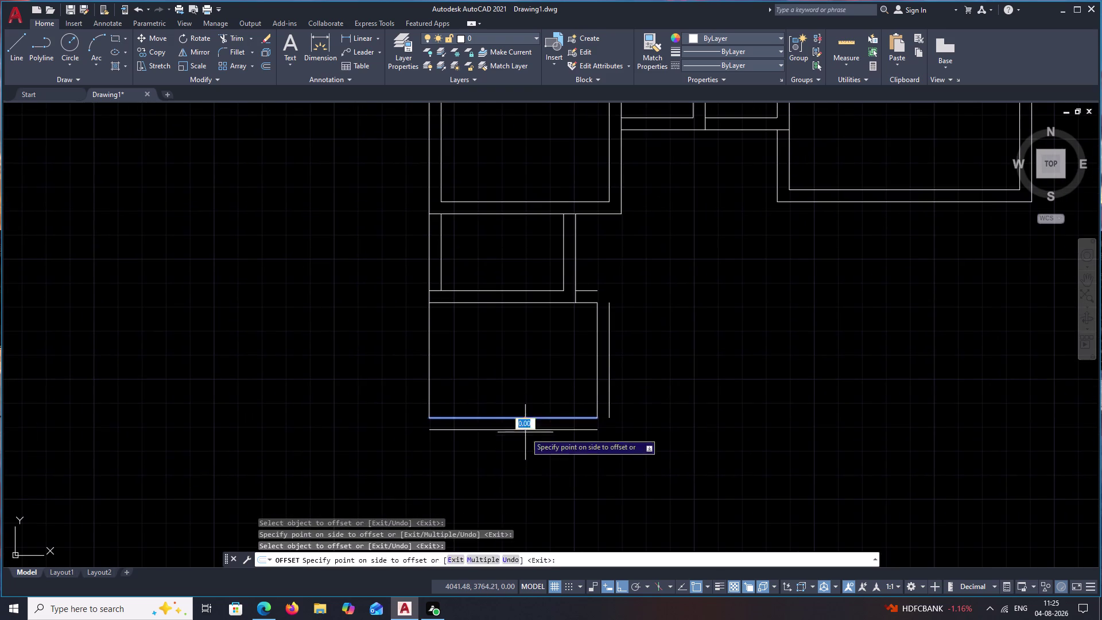
click(526, 451)
click(429, 373)
click(475, 380)
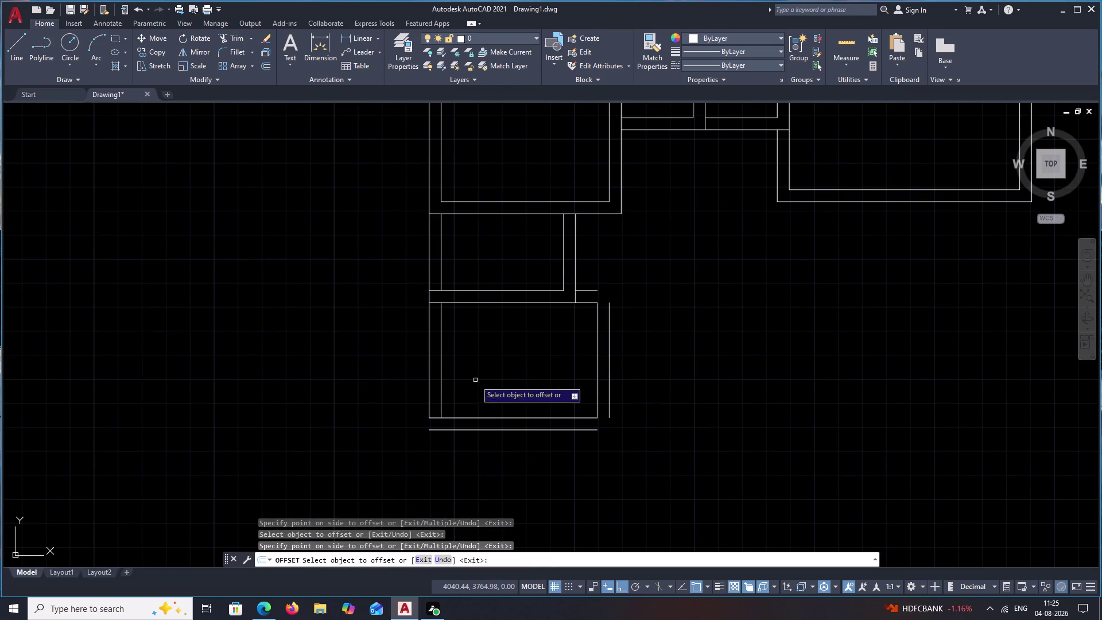
key(Escape)
key(g)
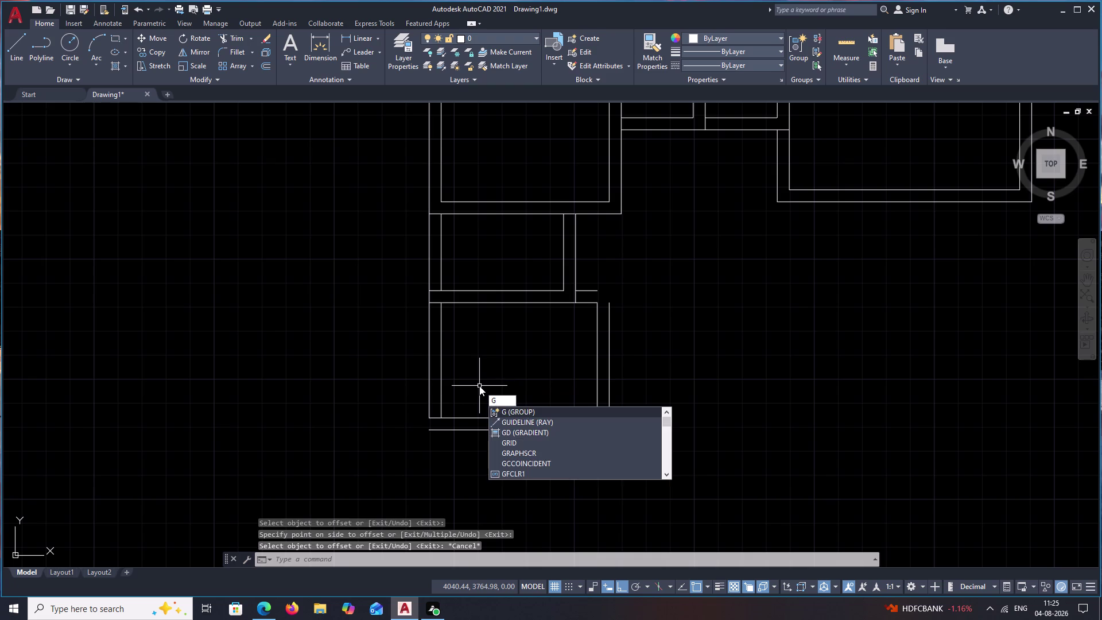
key(BackSpace)
Fillet the new room's bottom-left, bottom-right and top-right outer wall corners.
text(F)
key(space)
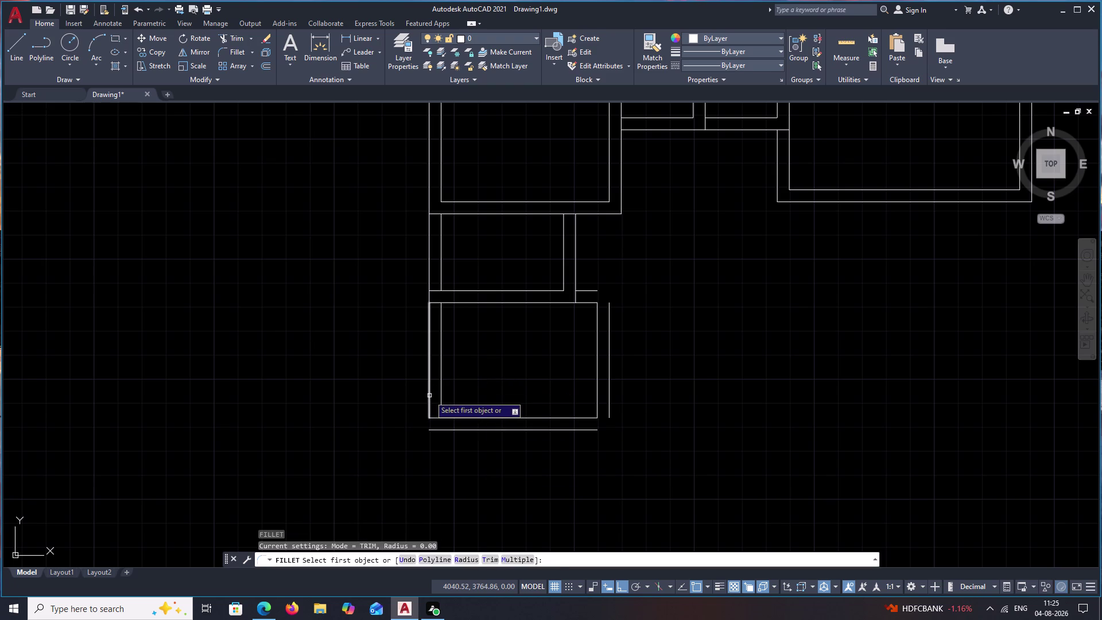
click(430, 395)
click(437, 430)
key(space)
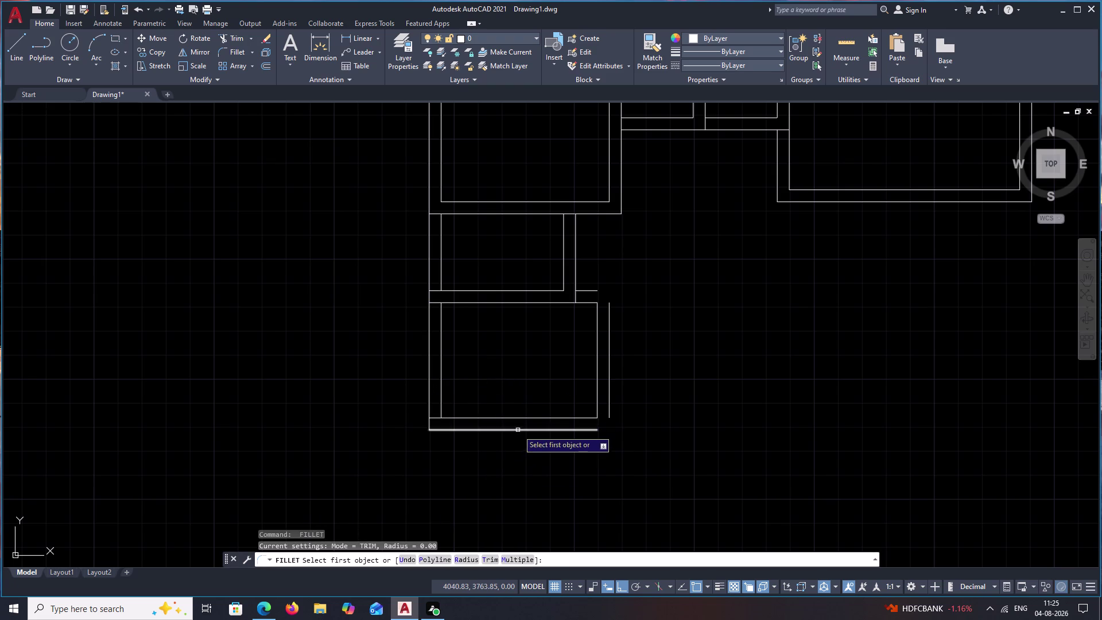
click(518, 430)
click(610, 406)
key(space)
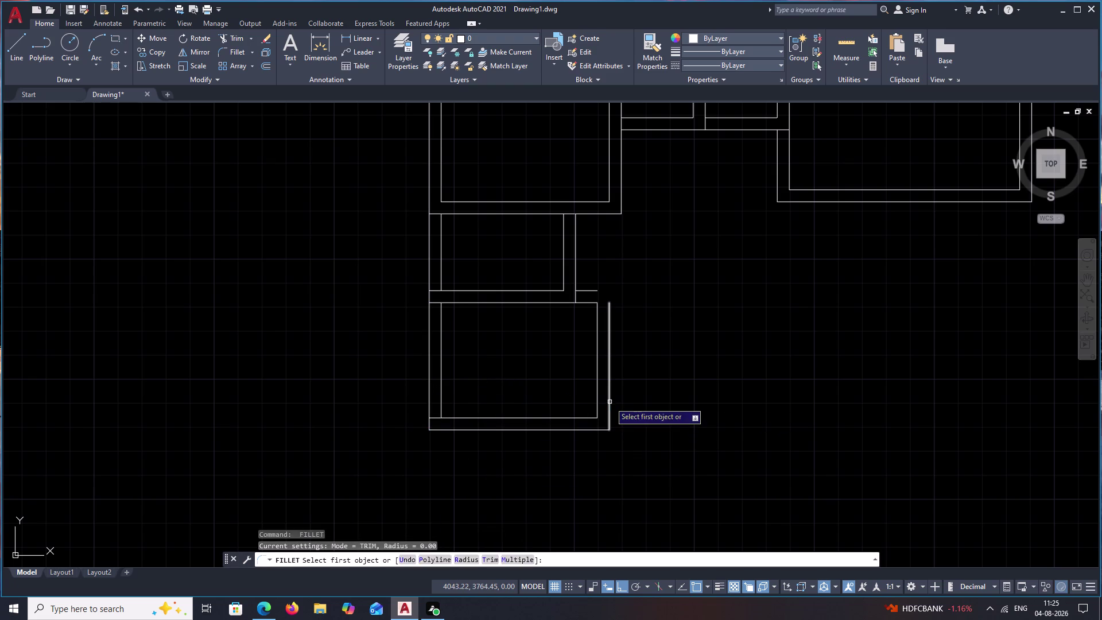
click(610, 402)
click(593, 290)
key(Escape)
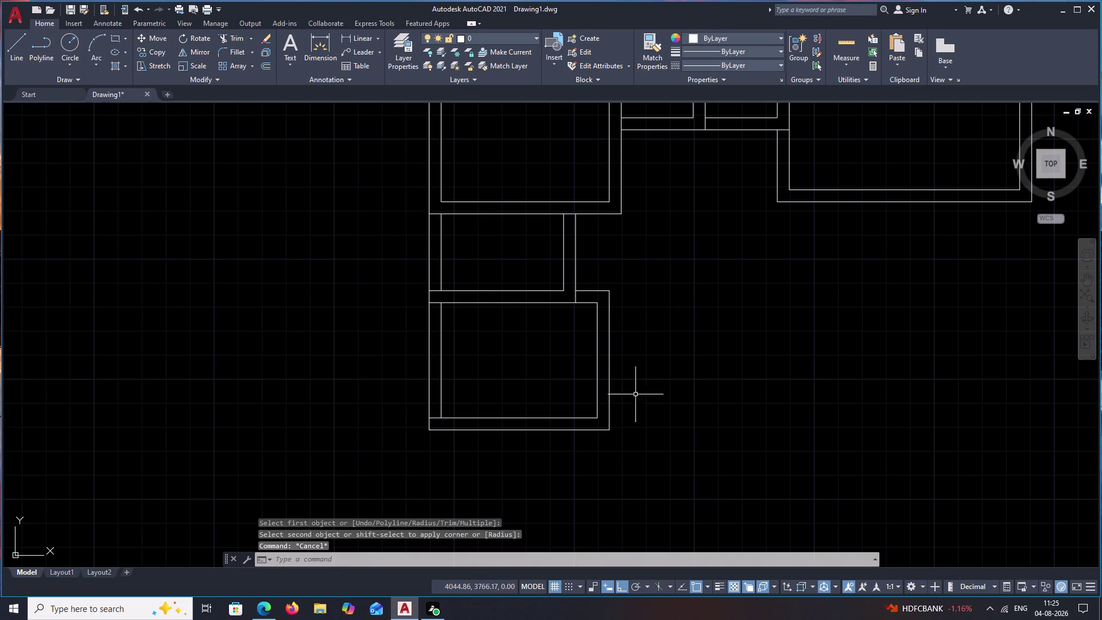
middle_drag(635, 405, 650, 367)
Abandon two line attempts and pan the whole floor plan into view.
text(L)
key(space)
click(440, 391)
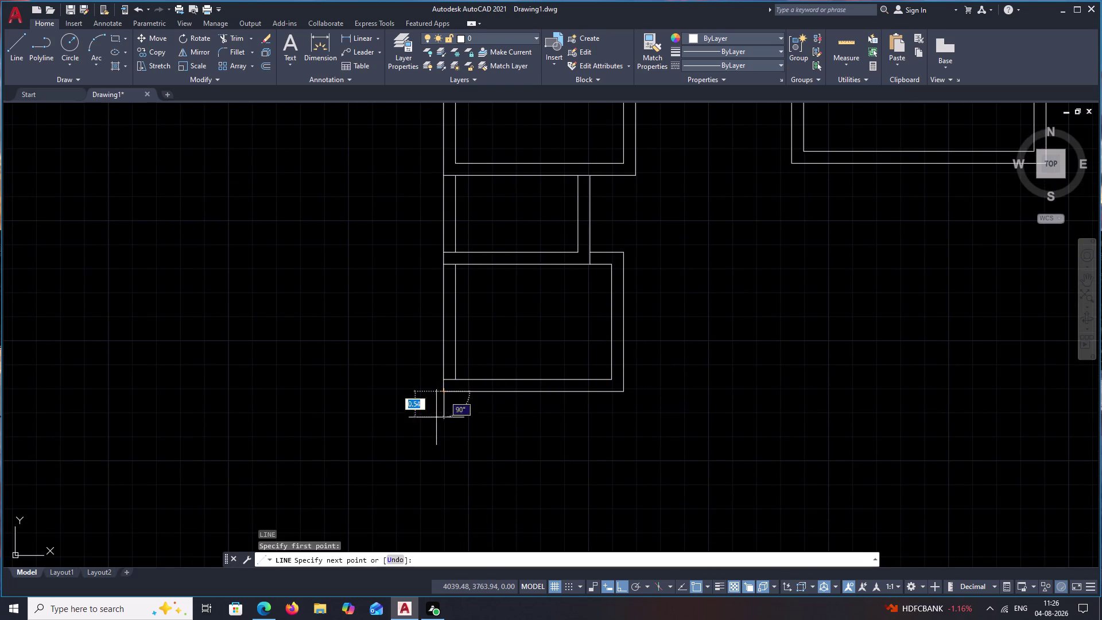
key(Escape)
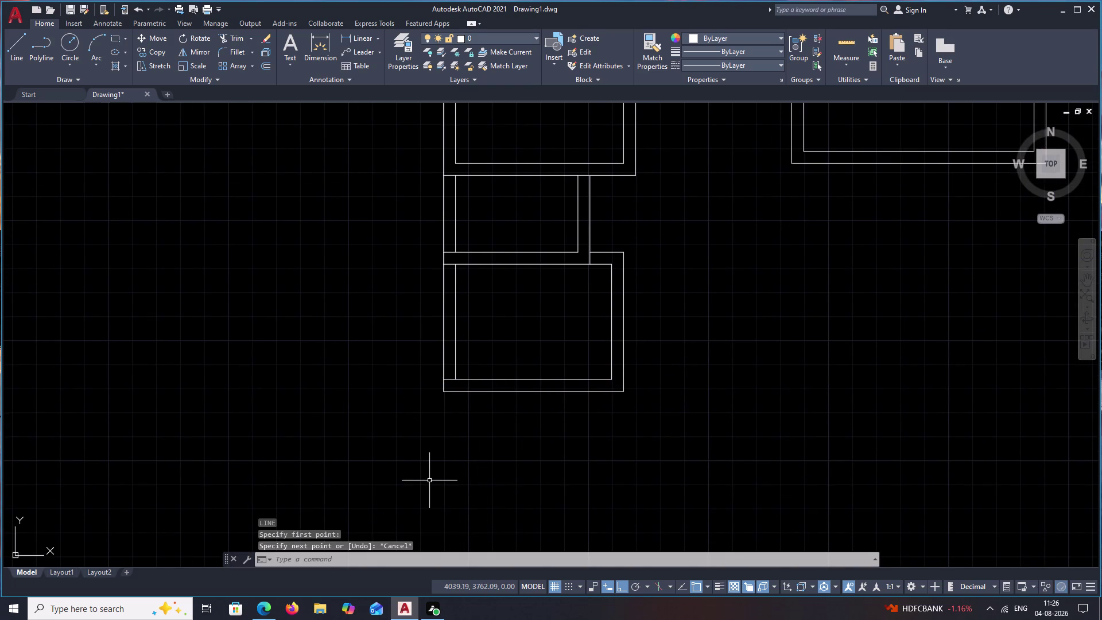
text(L)
key(space)
middle_drag(666, 473, 578, 534)
middle_drag(564, 538, 554, 543)
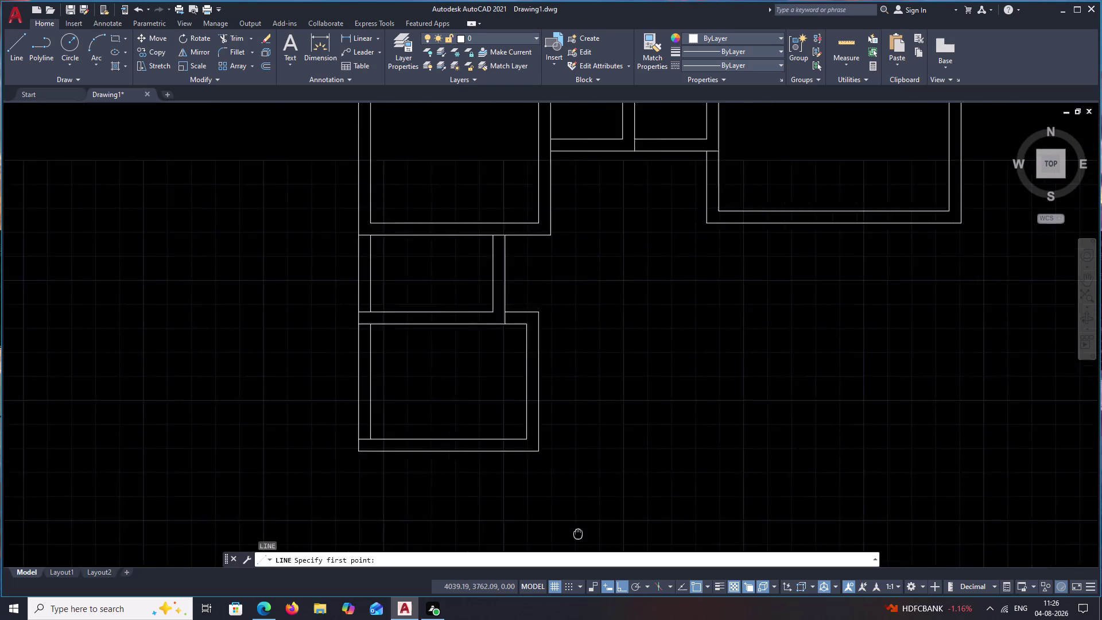
key(Escape)
middle_drag(685, 317, 594, 424)
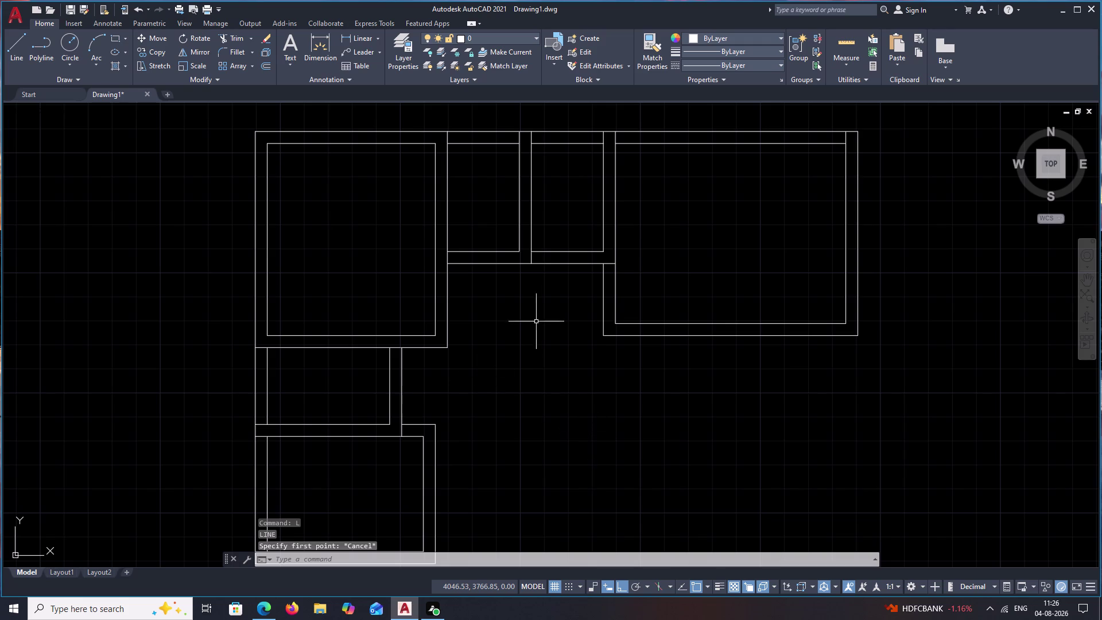
Draw a long vertical line from the hallway wall corner to far below the rooms.
text(L)
key(space)
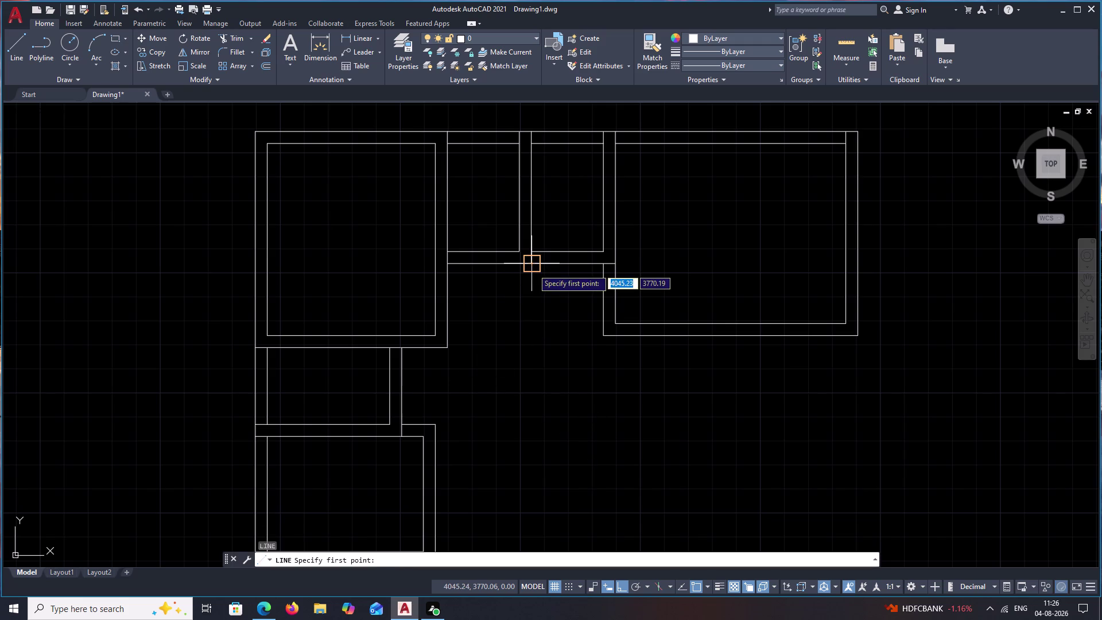
click(533, 269)
middle_drag(515, 510, 538, 349)
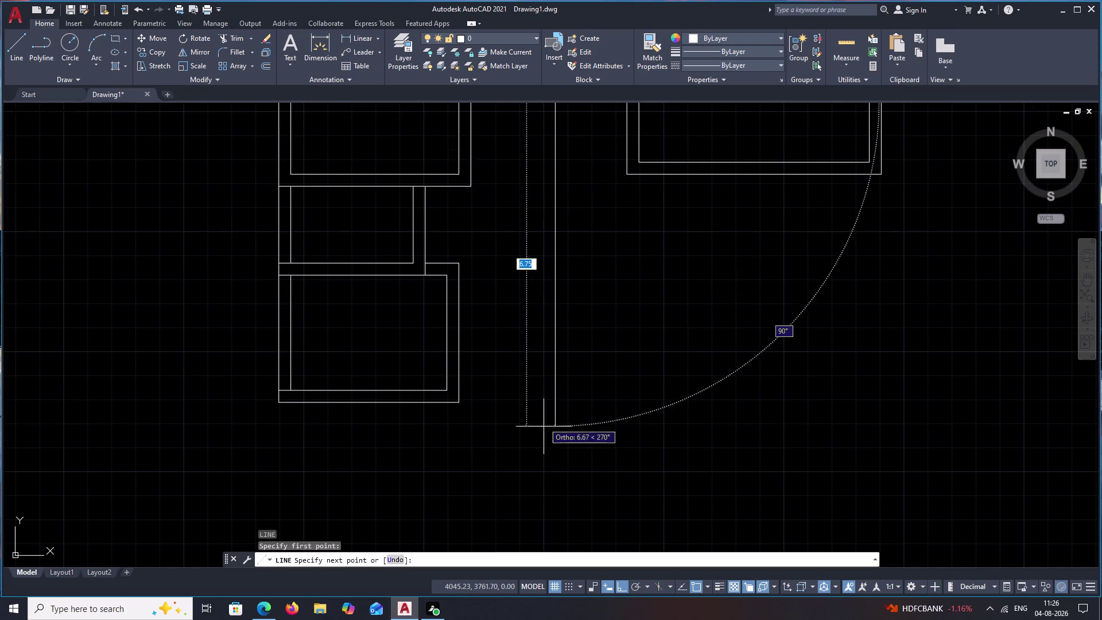
click(544, 462)
key(Escape)
middle_drag(678, 273, 657, 433)
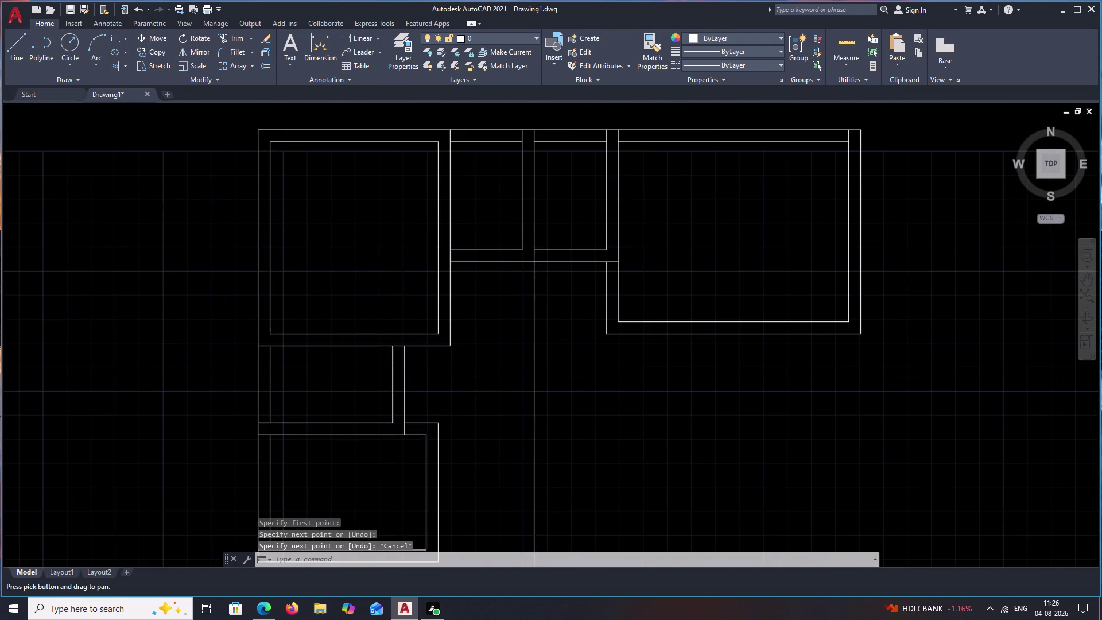
Clear the mistyped EC command.
text(EC)
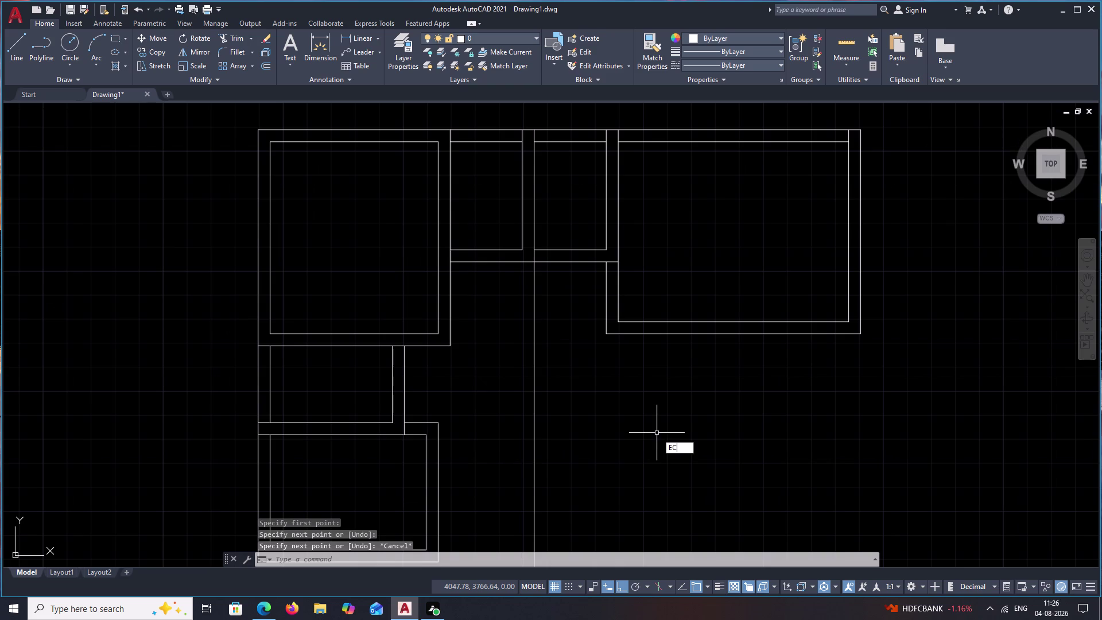
key(space)
key(Escape)
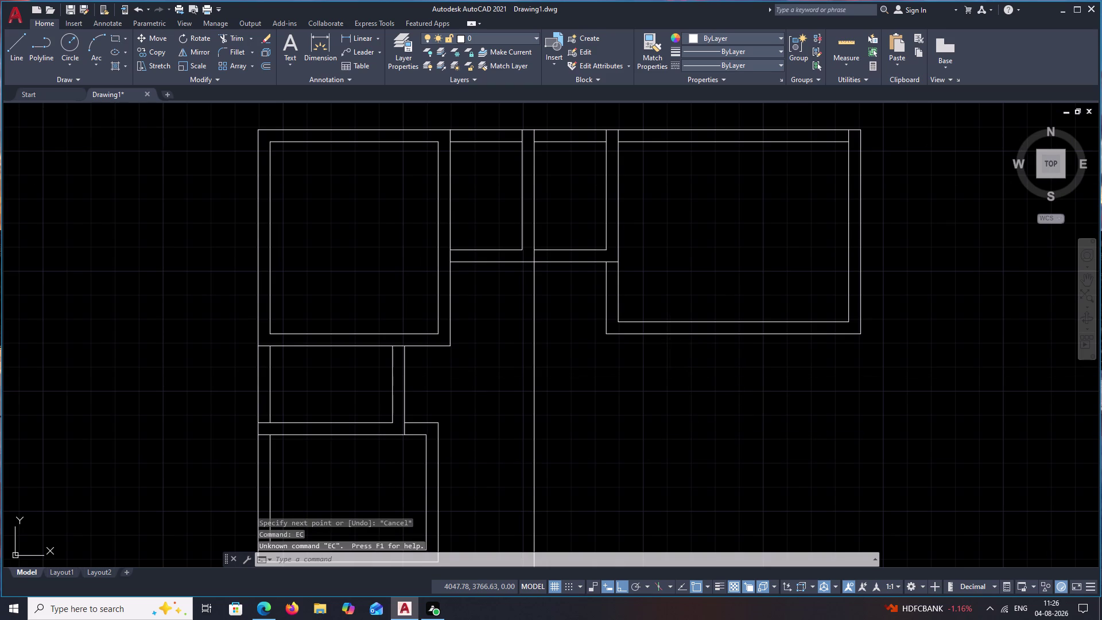
key(e)
key(c)
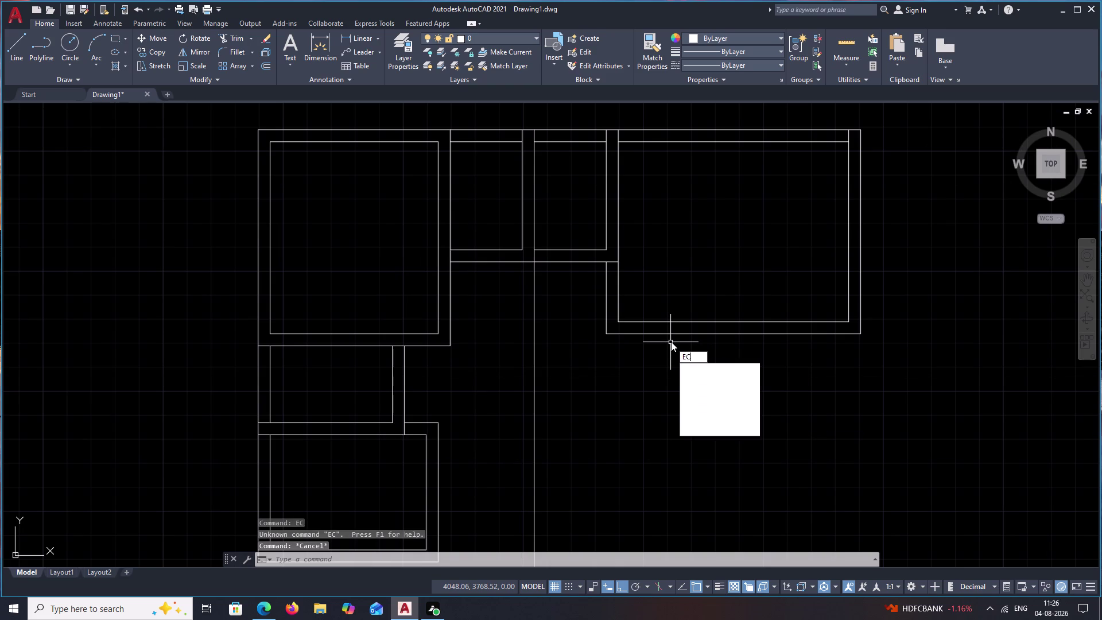
key(BackSpace)
Extend the right room's bottom wall left to the vertical line as boundary.
text(X)
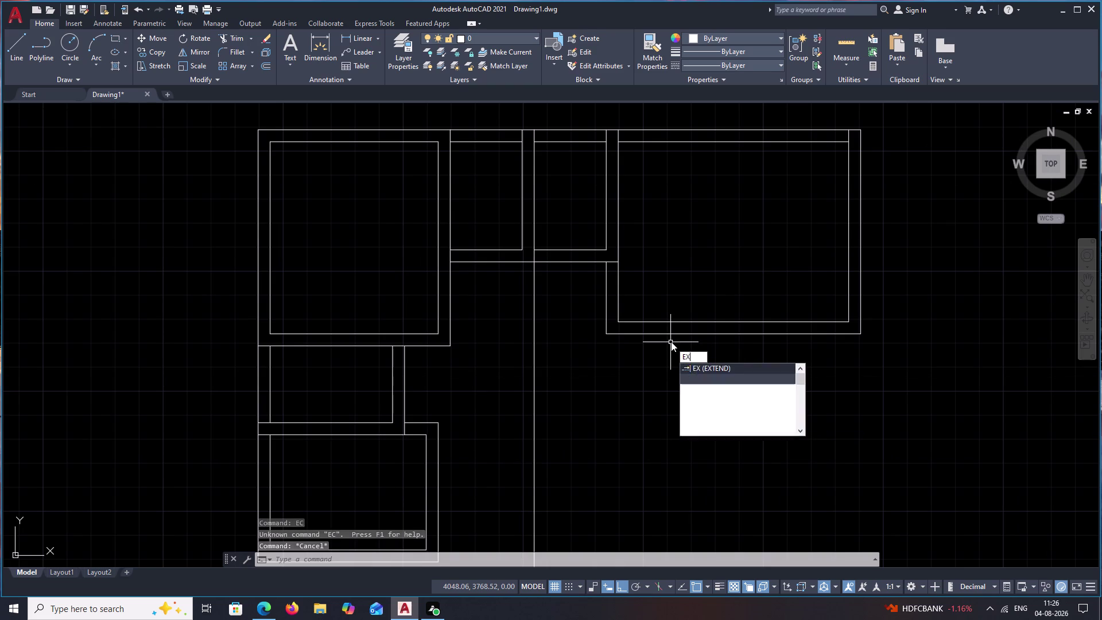
key(space)
click(666, 332)
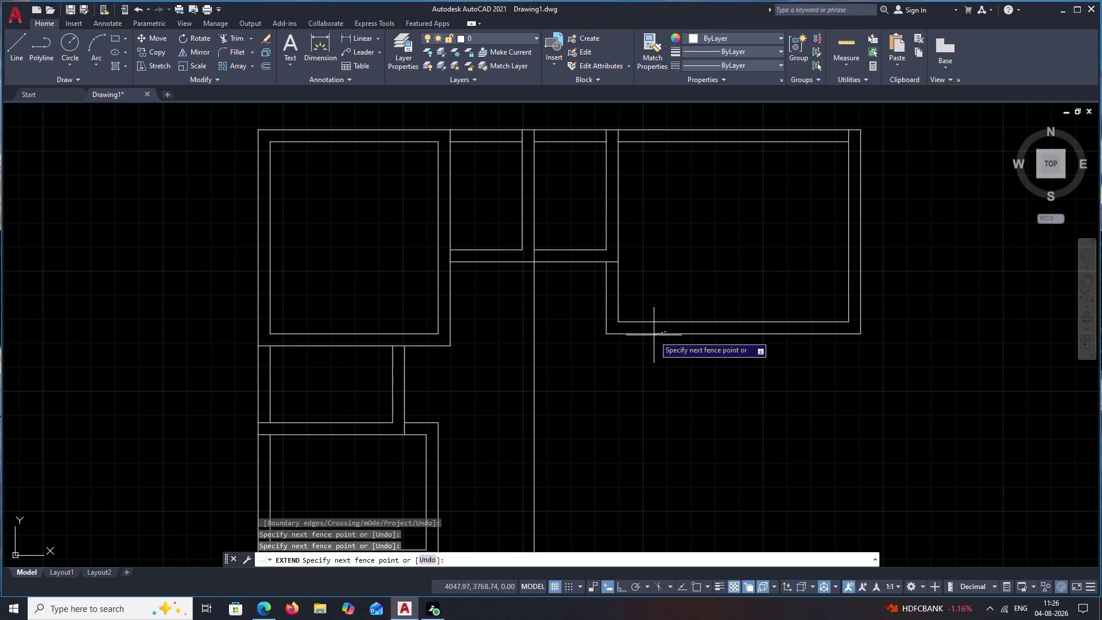
click(652, 335)
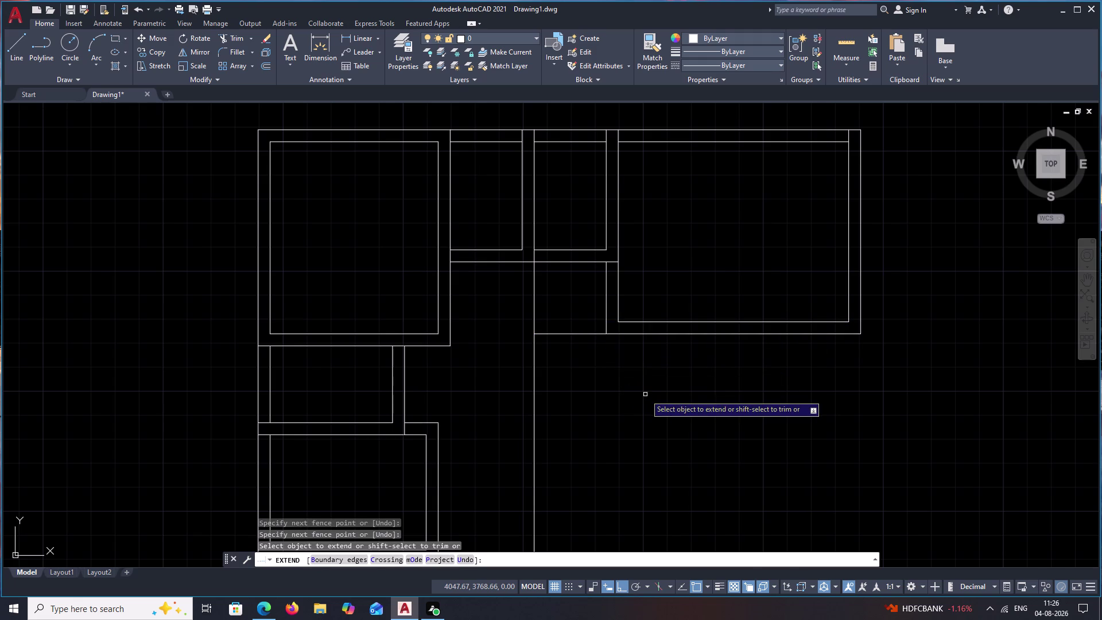
key(b)
key(space)
click(536, 318)
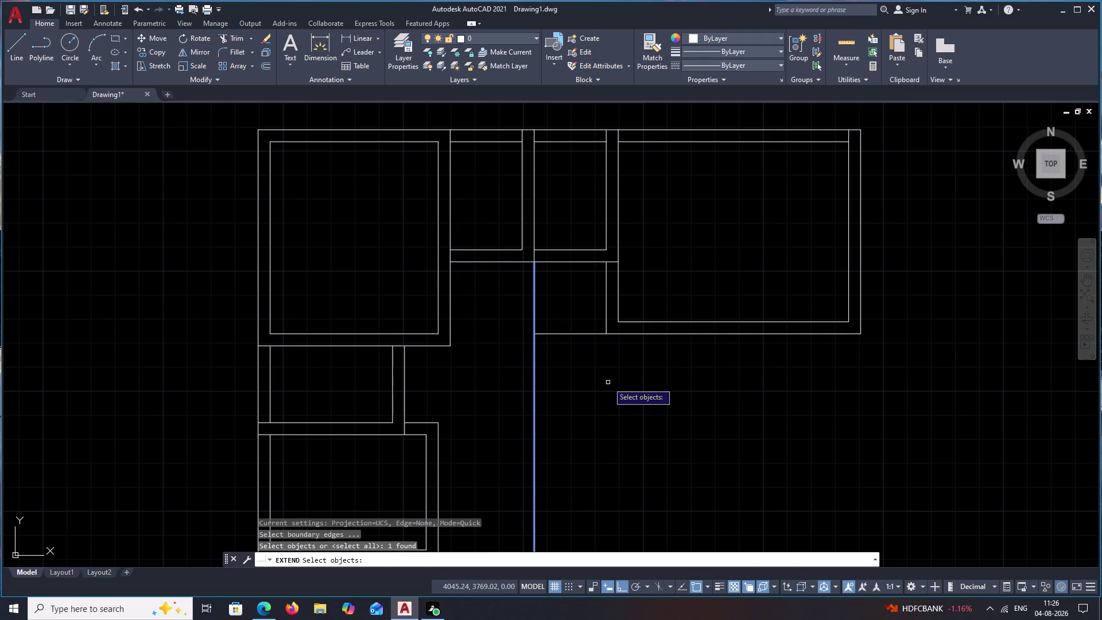
right_click(608, 383)
click(641, 321)
key(Escape)
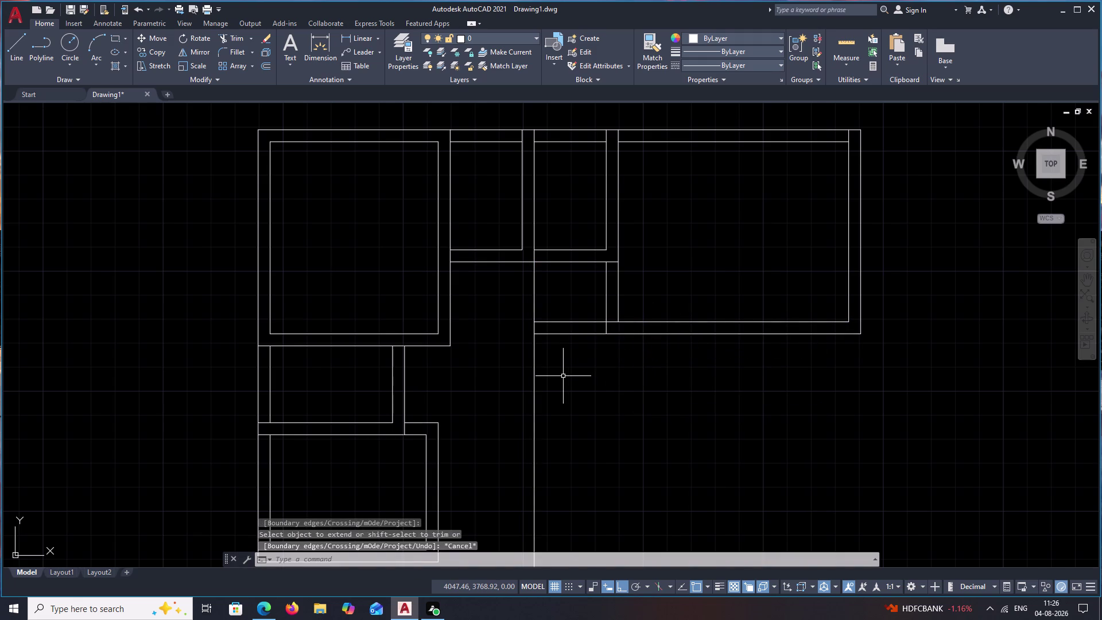
Trim away the vertical line's portion above the wall.
text(TR)
key(space)
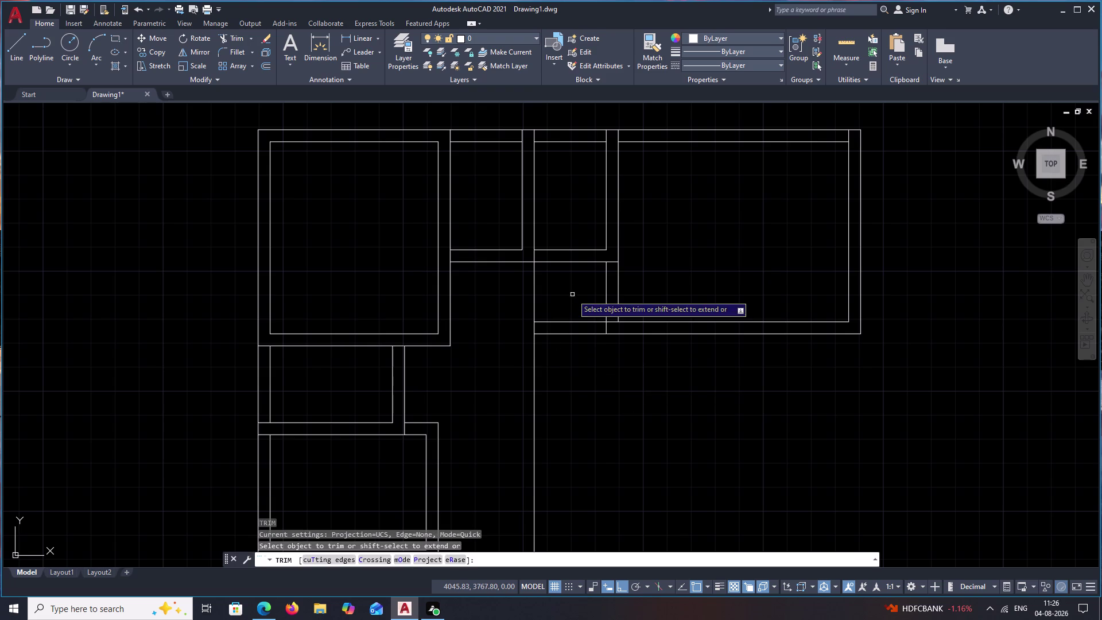
drag(573, 294, 516, 298)
middle_drag(604, 390, 565, 389)
middle_drag(565, 368, 566, 351)
key(Escape)
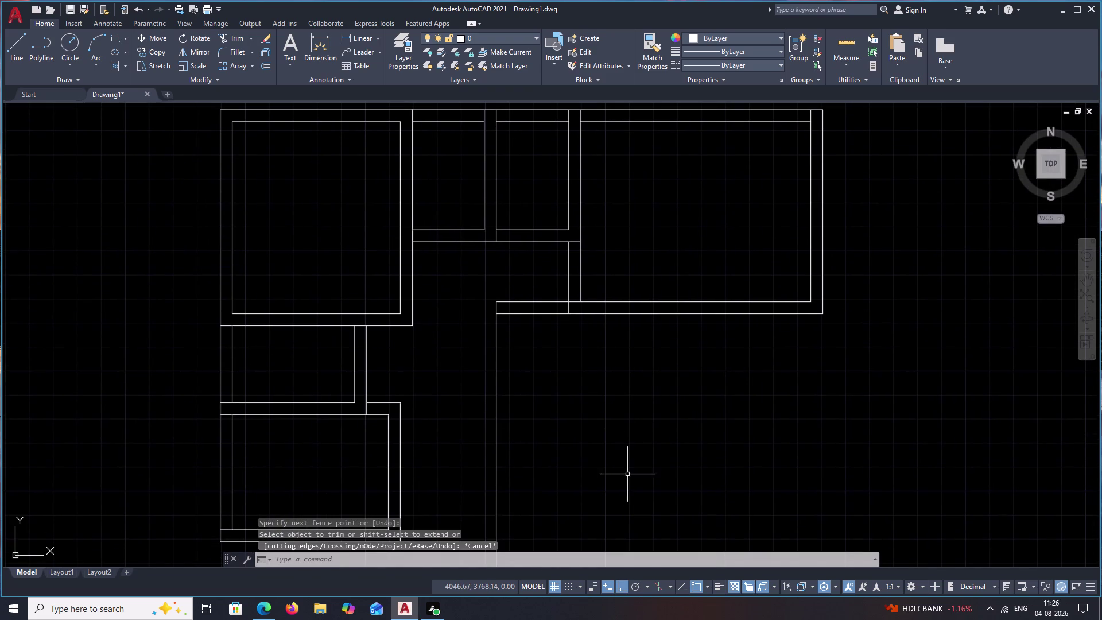
Erase the remaining long vertical line.
click(497, 391)
text(E)
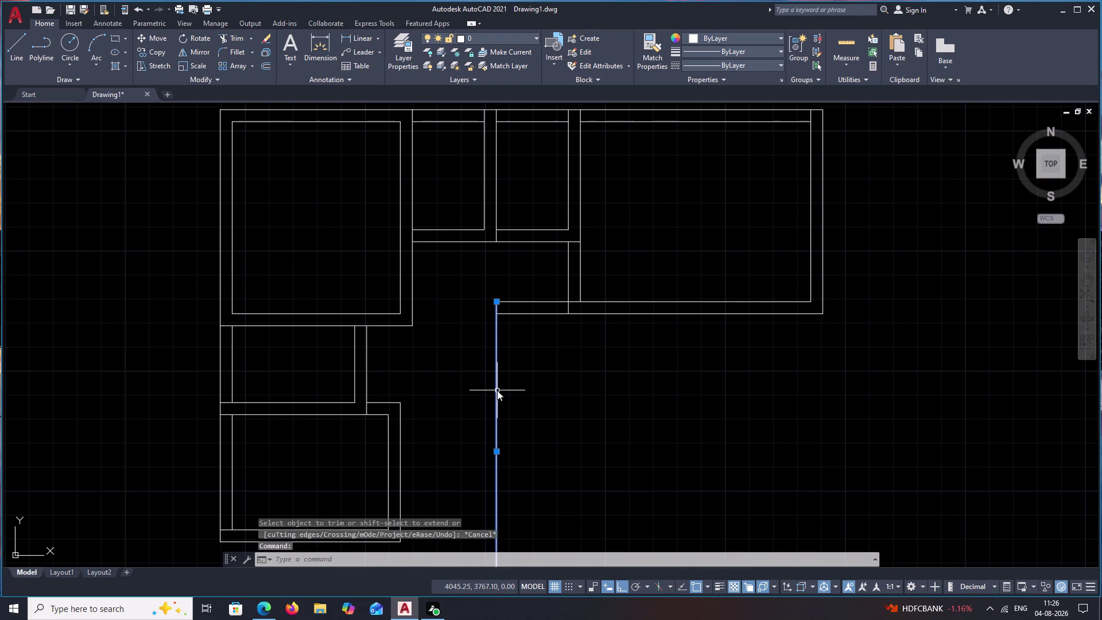
key(space)
key(l)
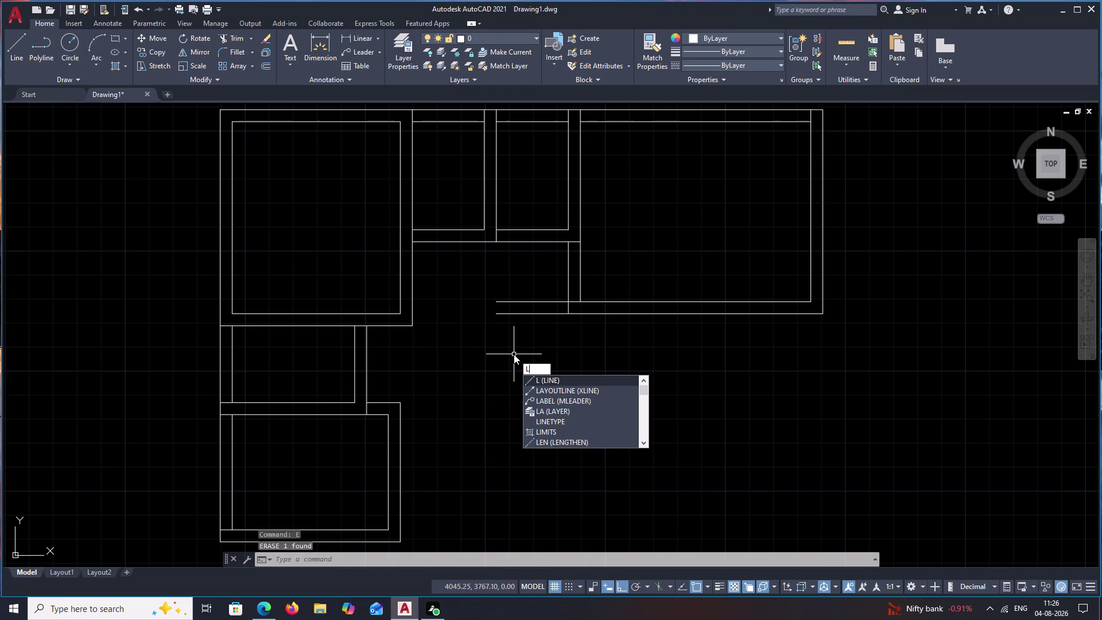
key(space)
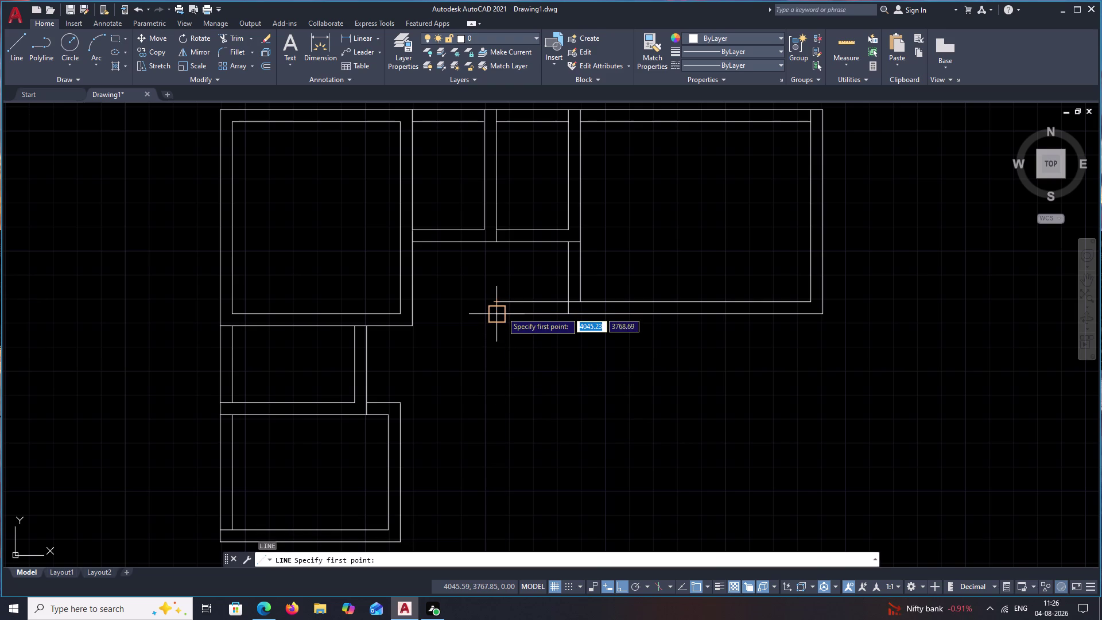
click(502, 315)
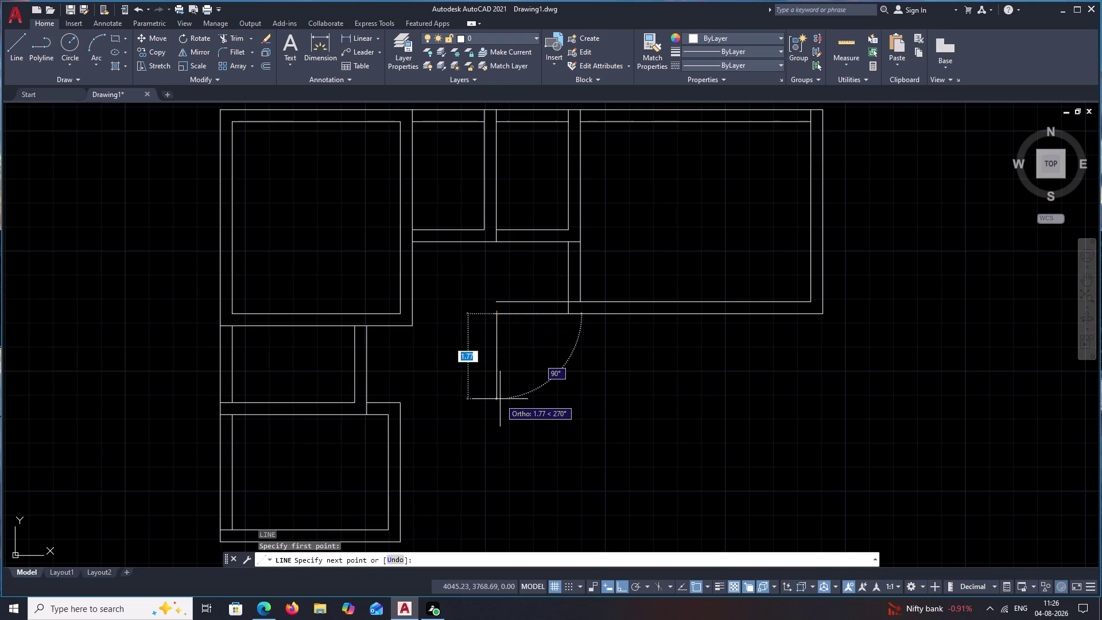
key(5)
text(.)
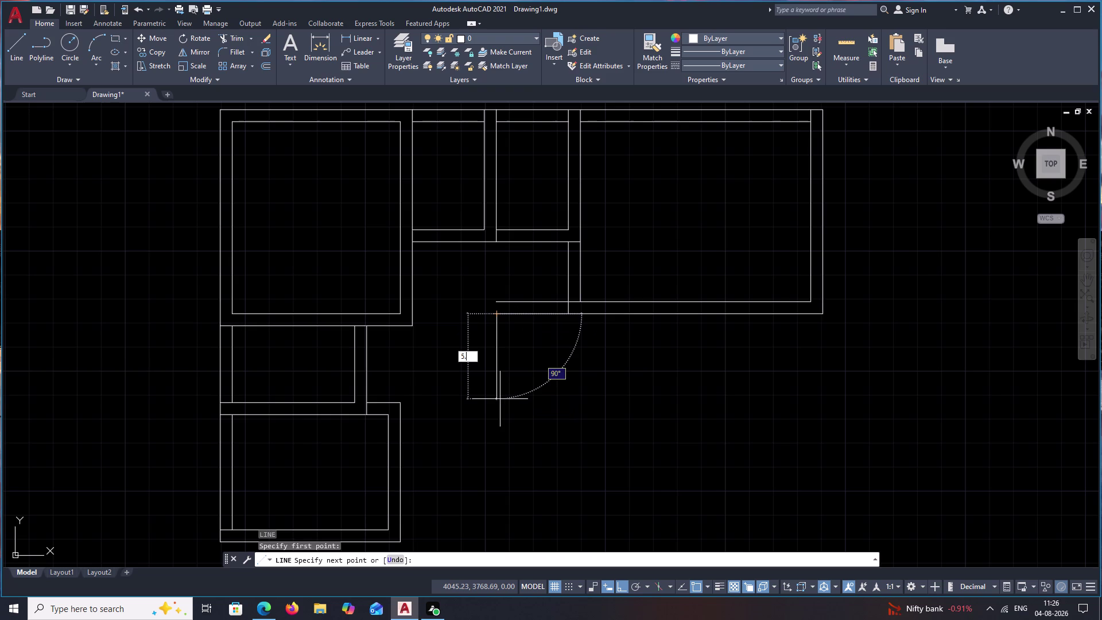
text(00)
key(space)
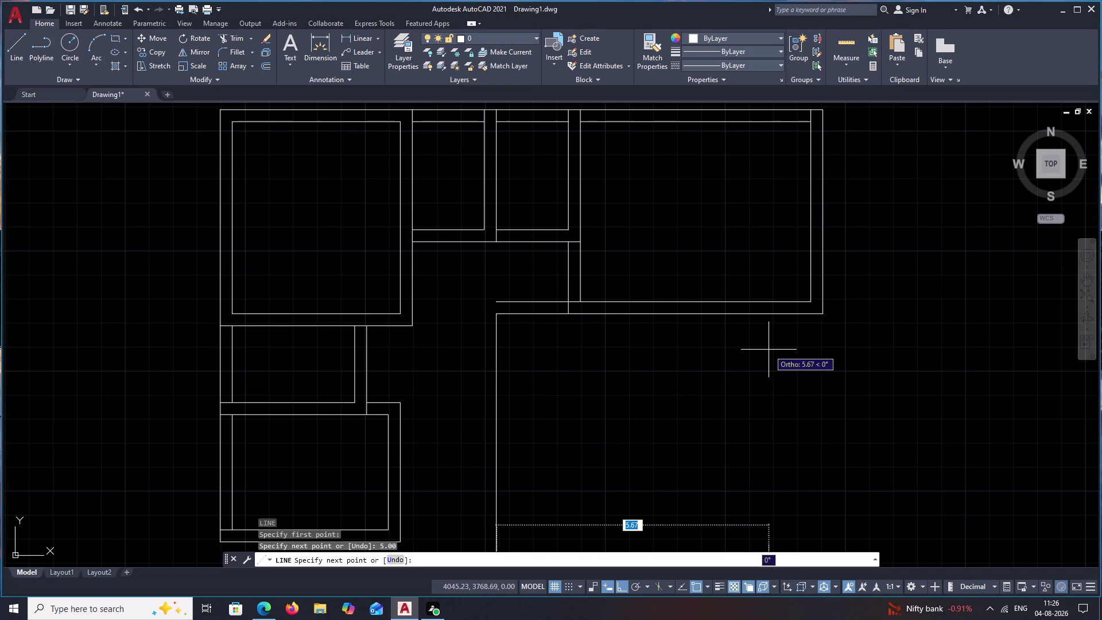
middle_drag(766, 369, 748, 273)
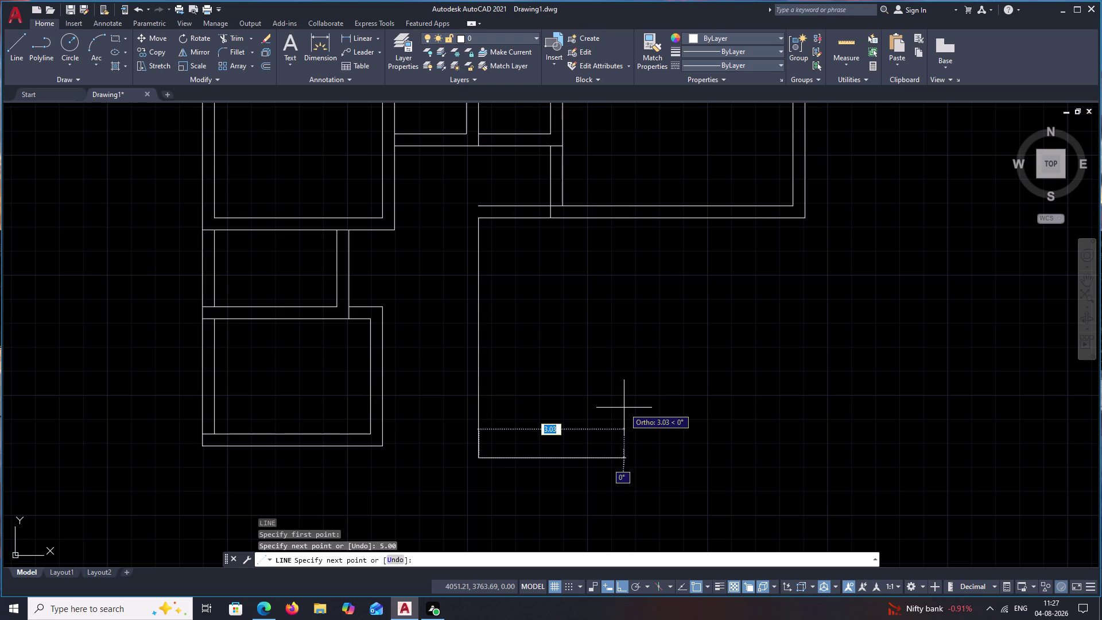
key(Escape)
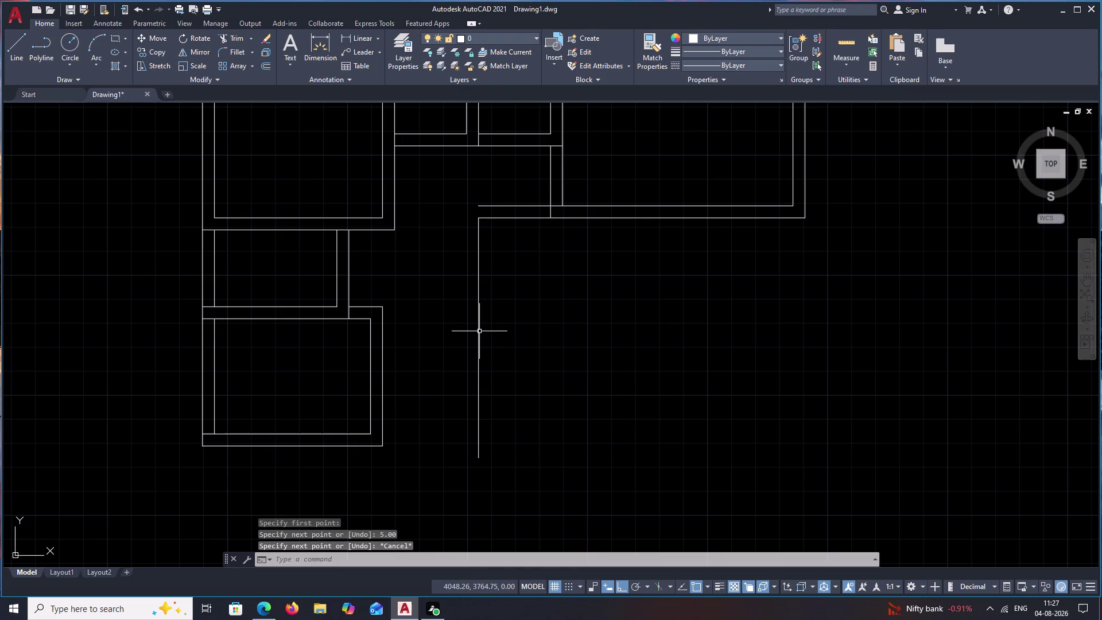
click(479, 332)
text(E)
key(space)
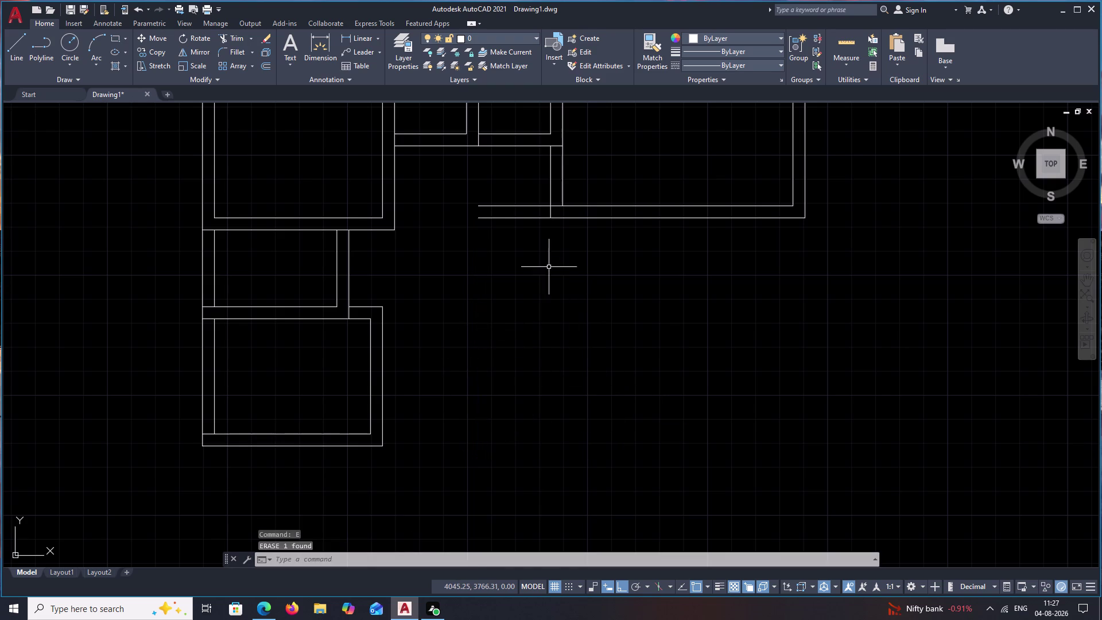
key(k)
key(space)
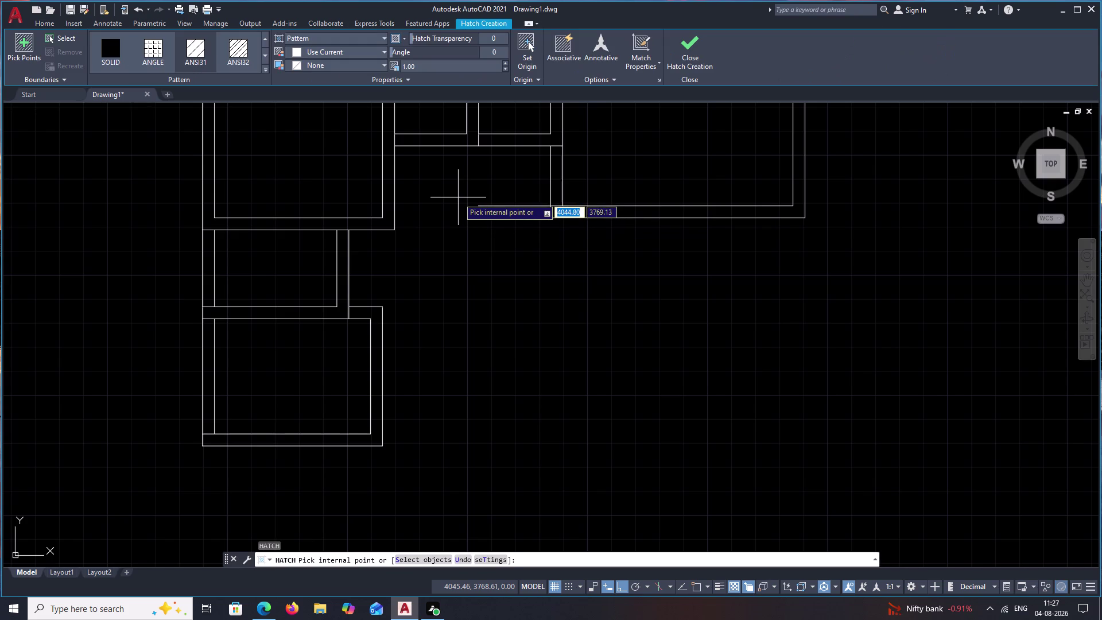
key(Escape)
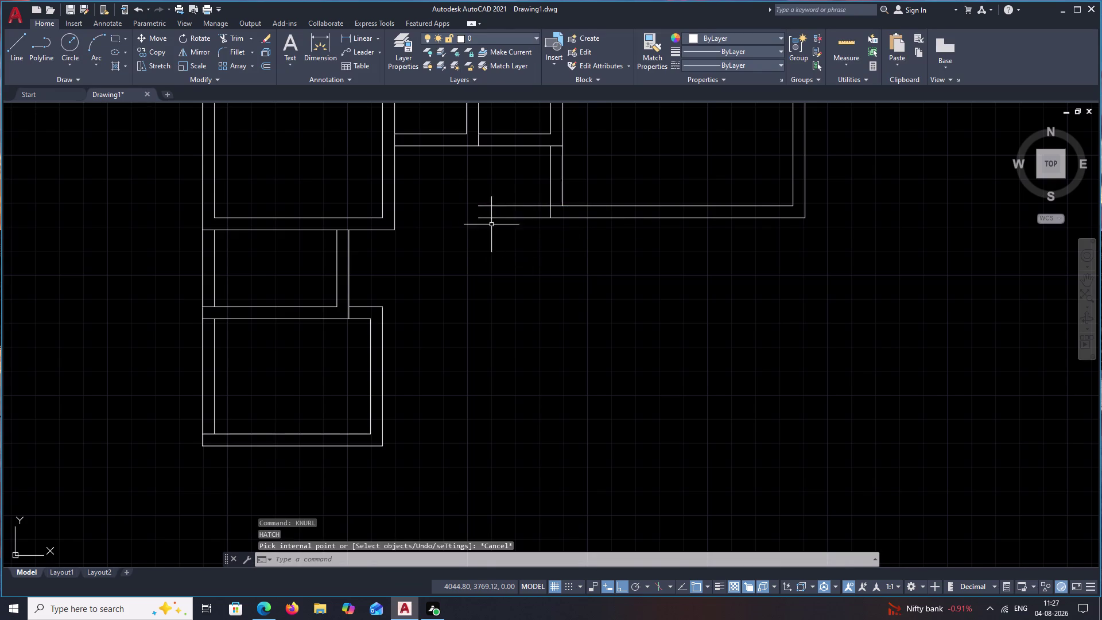
text(L)
key(space)
click(811, 216)
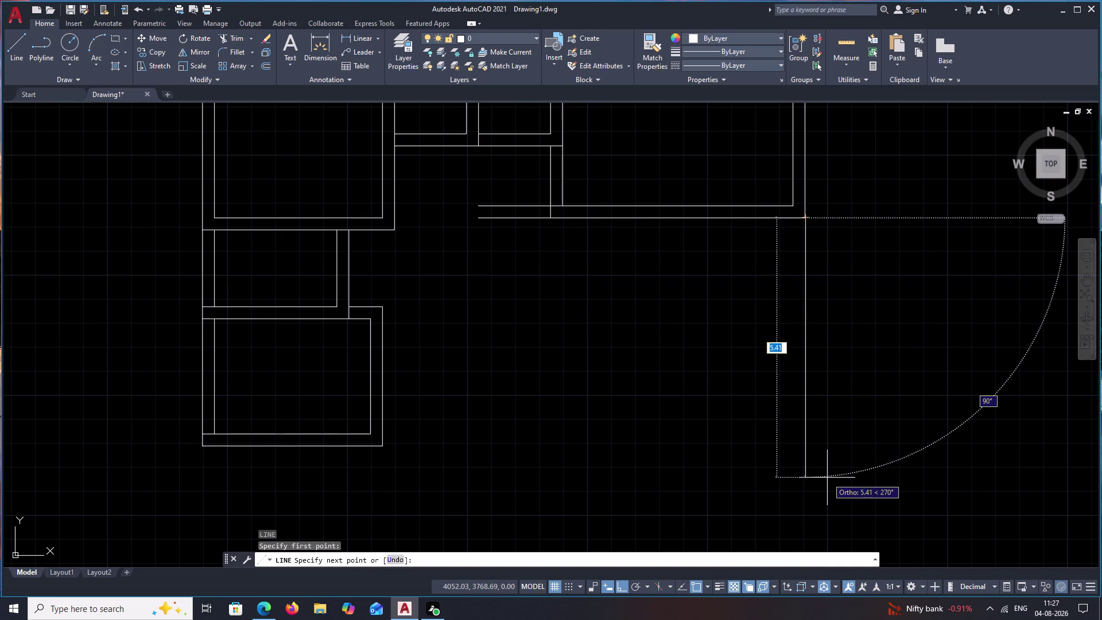
Draw the room's down, left and closing walls, each 5.00 long.
text(5.00)
key(space)
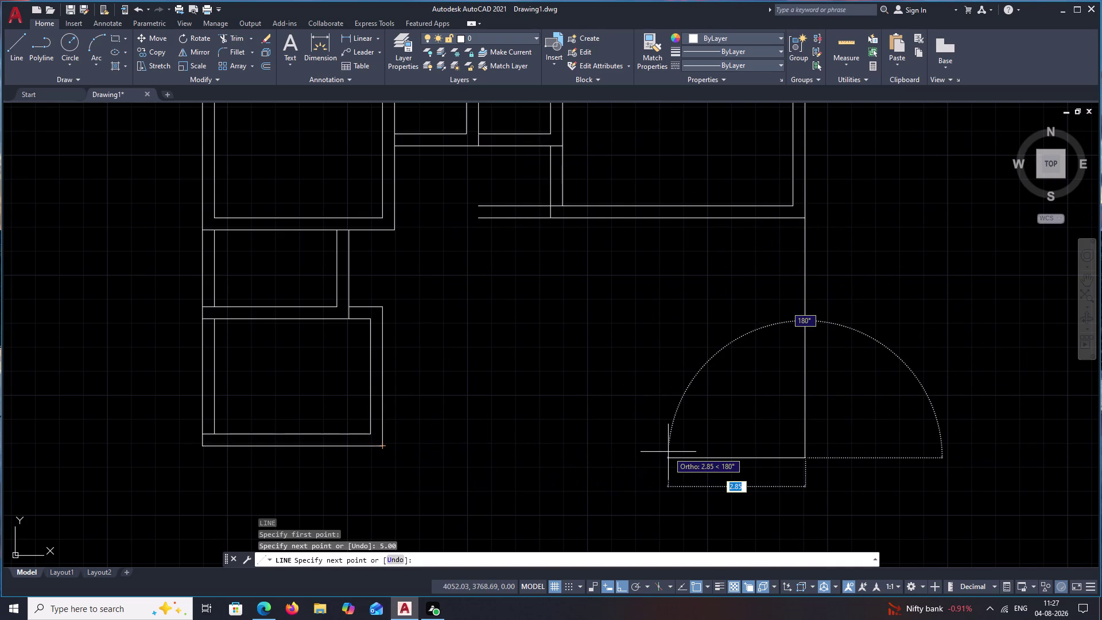
text(5.00)
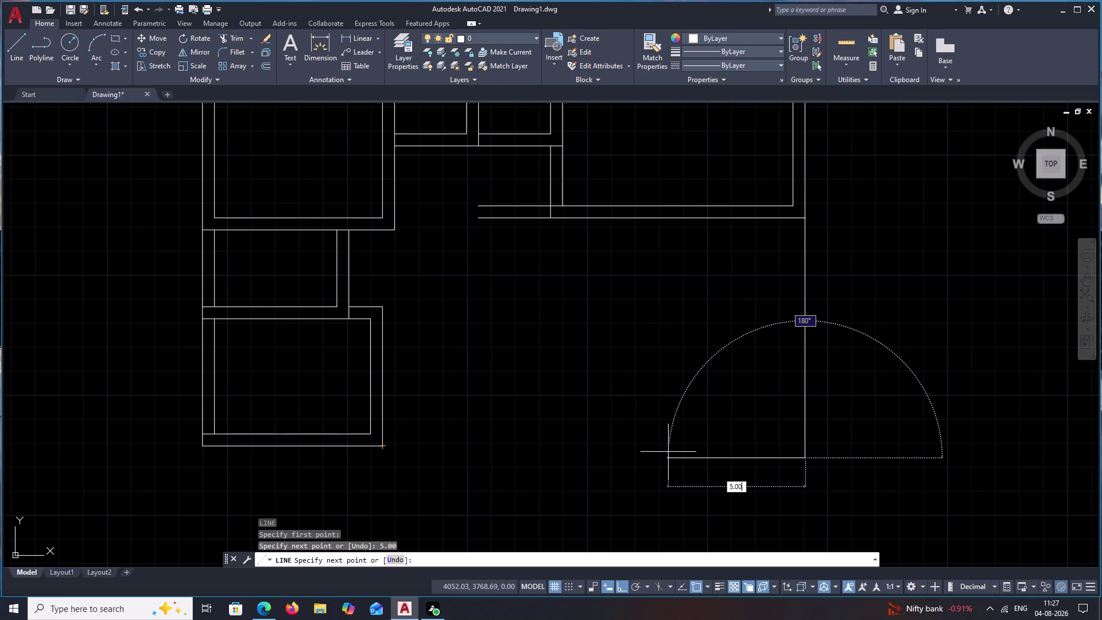
key(space)
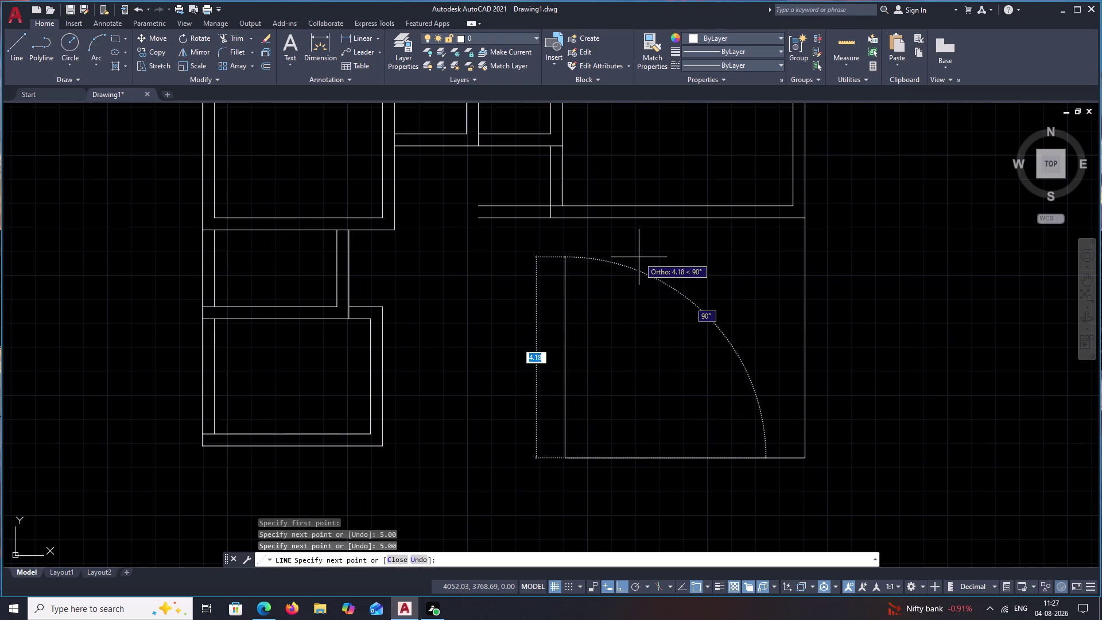
text(5.00)
key(space)
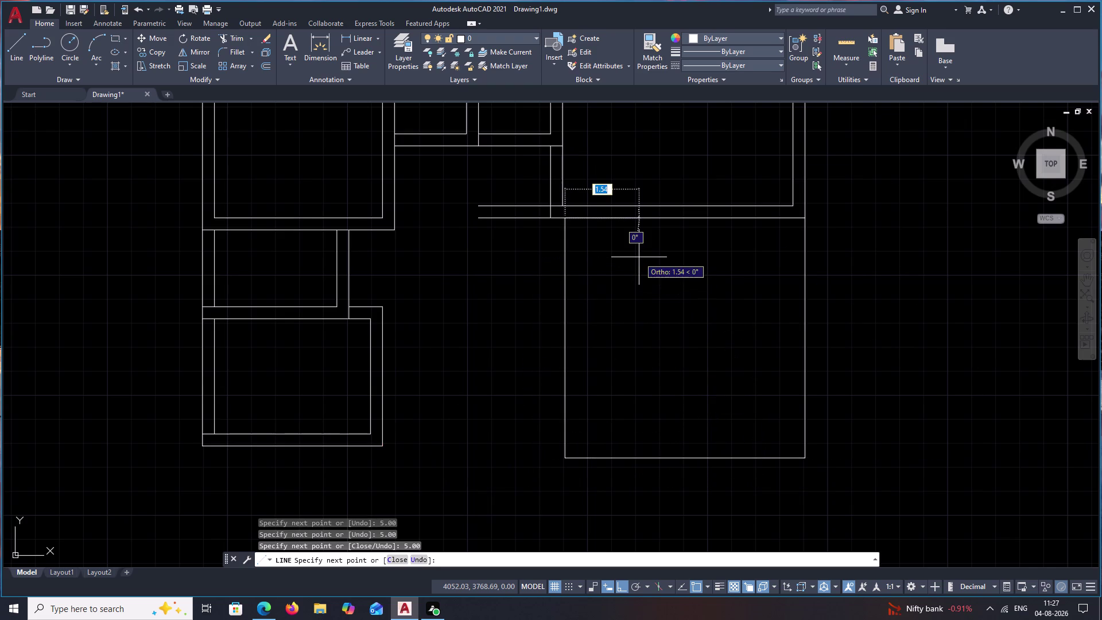
key(Escape)
text(O)
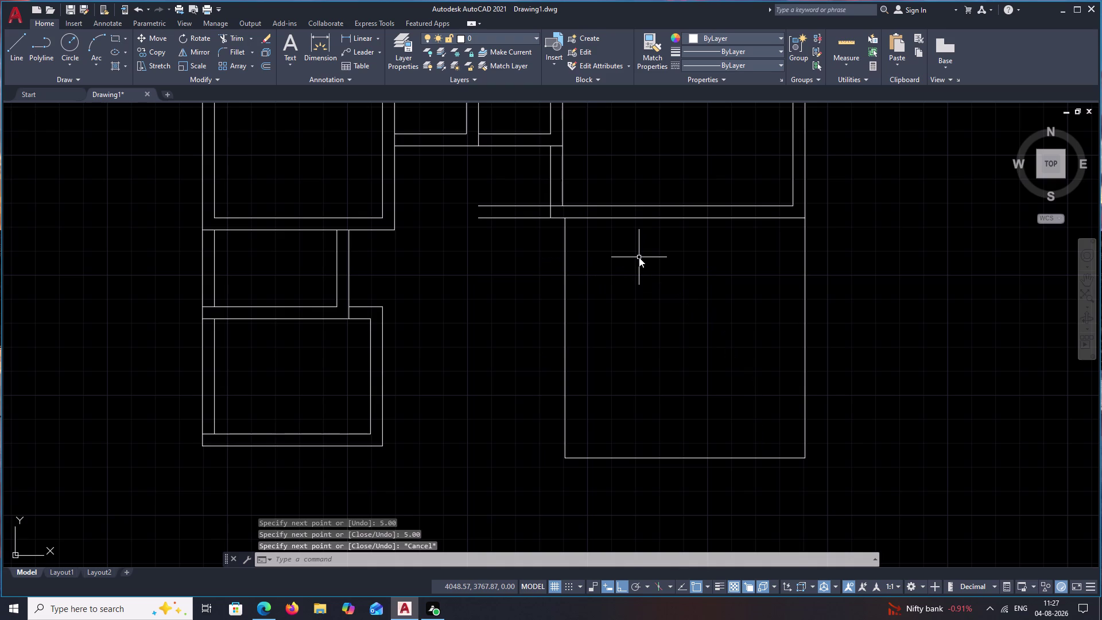
key(space)
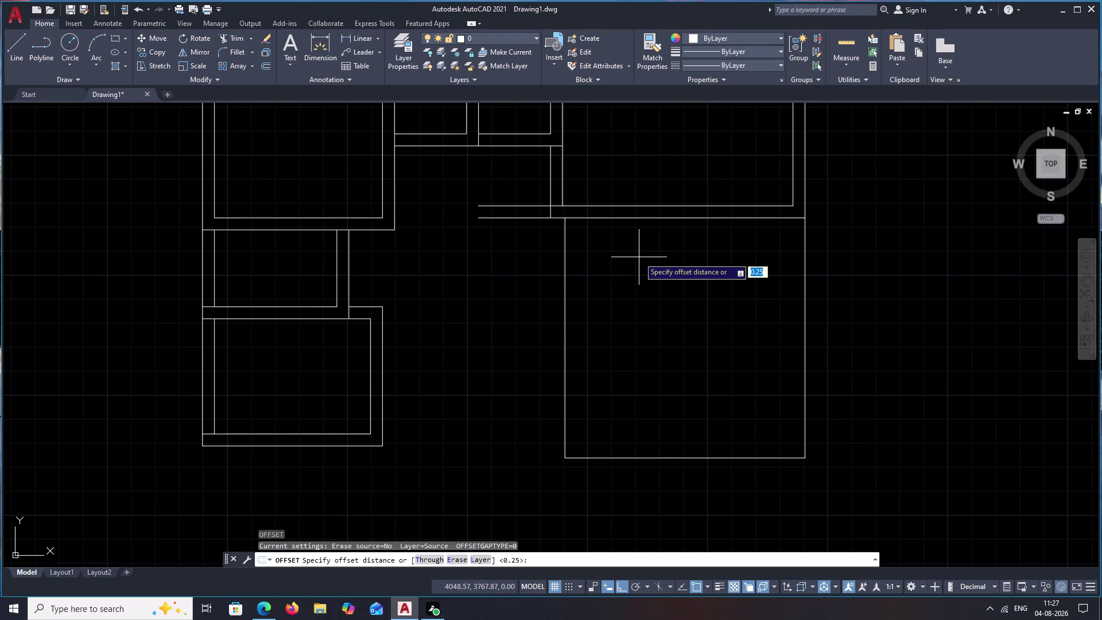
Offset the small room's left and bottom walls by 0.25.
key(space)
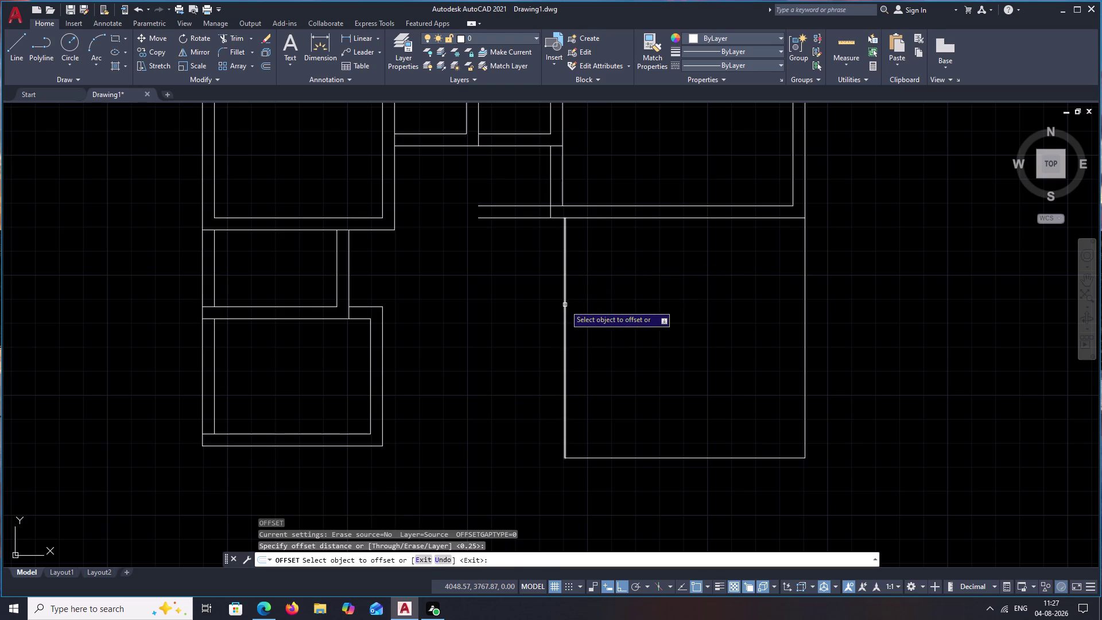
click(566, 305)
click(547, 307)
click(668, 457)
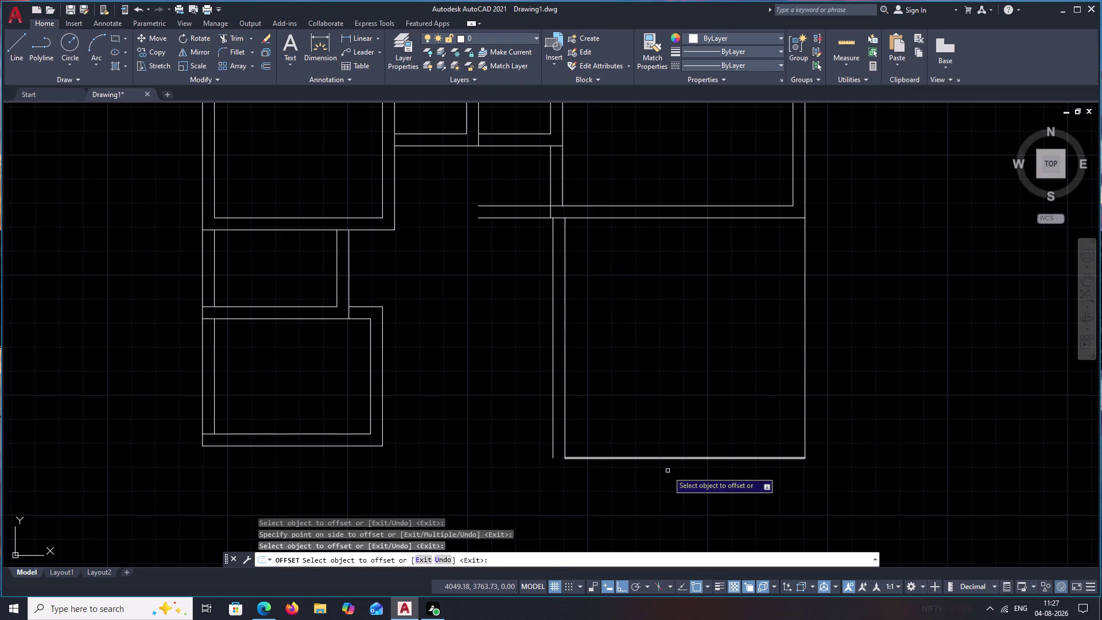
click(666, 482)
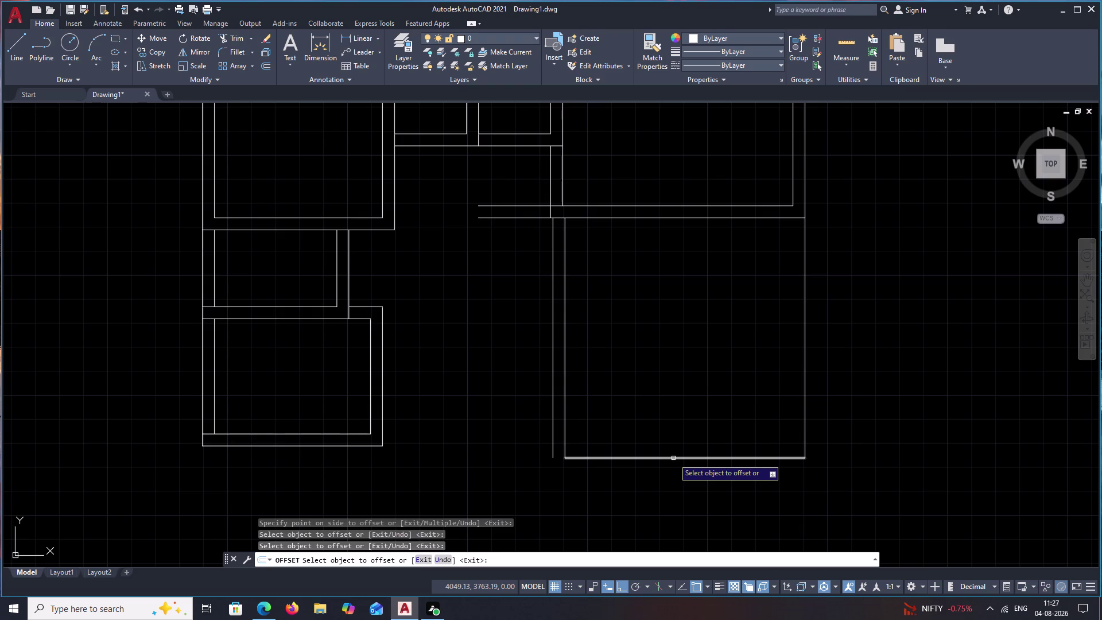
scroll(down, 3)
middle_drag(621, 372, 604, 400)
scroll(up, 3)
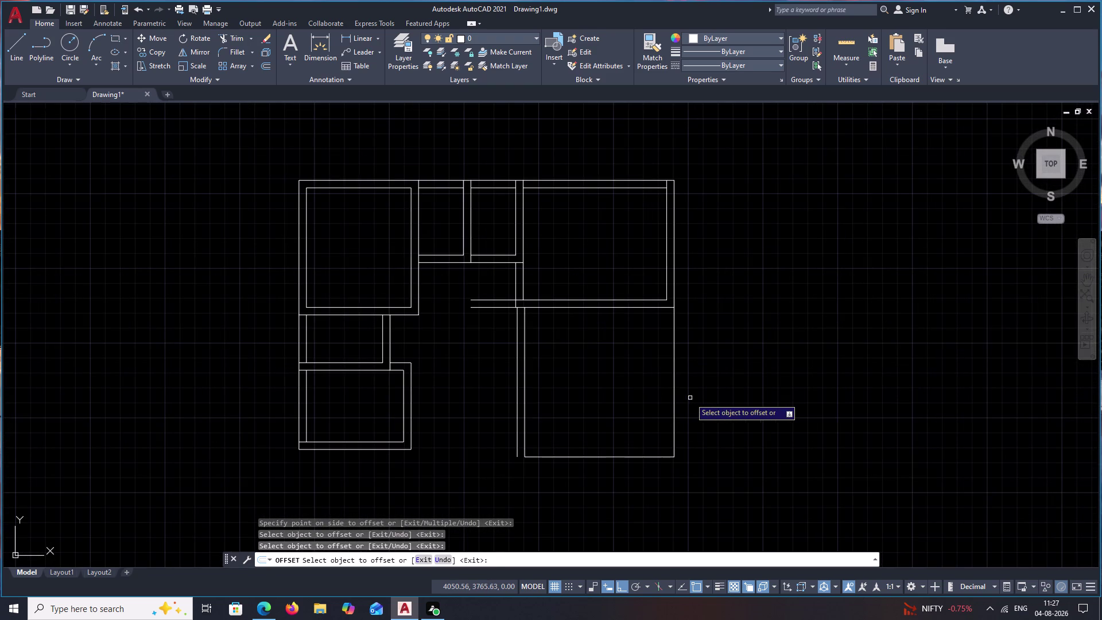
Undo the wall offsets and the small room's outline lines.
key(ctrl+z)
key(ctrl+z)
key(ctrl+z)
key(ctrl+z)
key(ctrl+z)
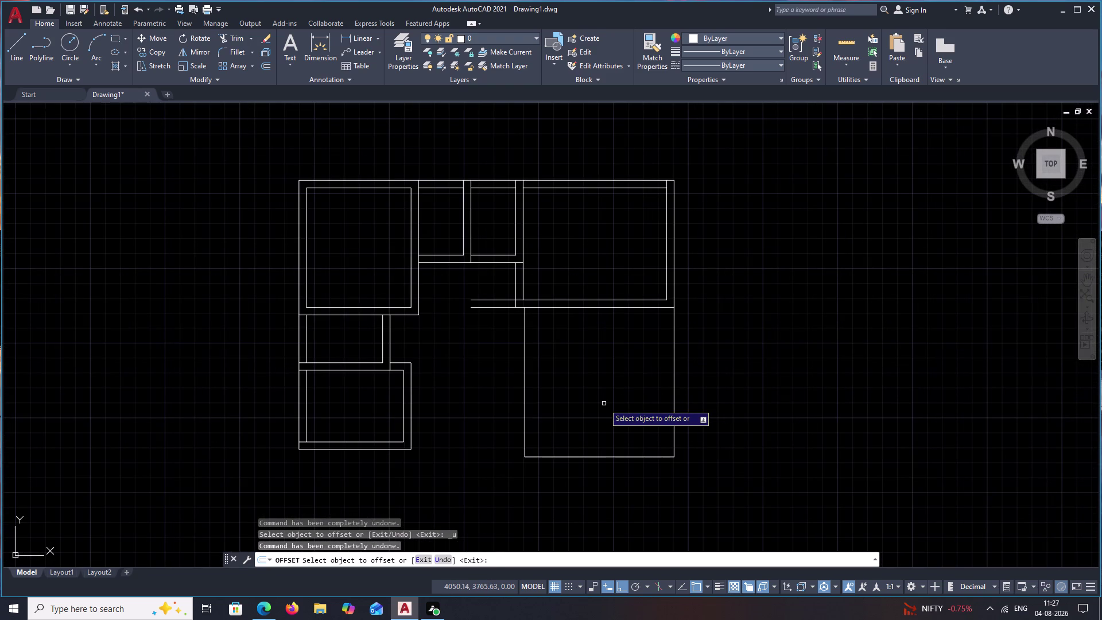
key(ctrl+z)
key(ctrl+z)
key(Escape)
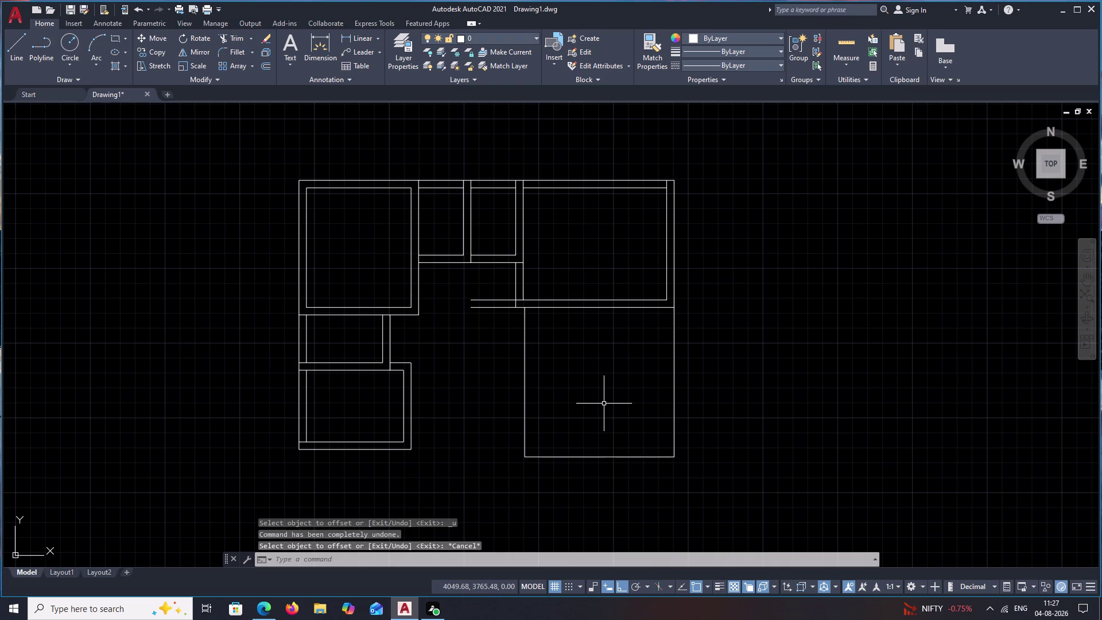
key(ctrl+z)
key(ctrl+z)
key(ctrl+z)
key(Escape)
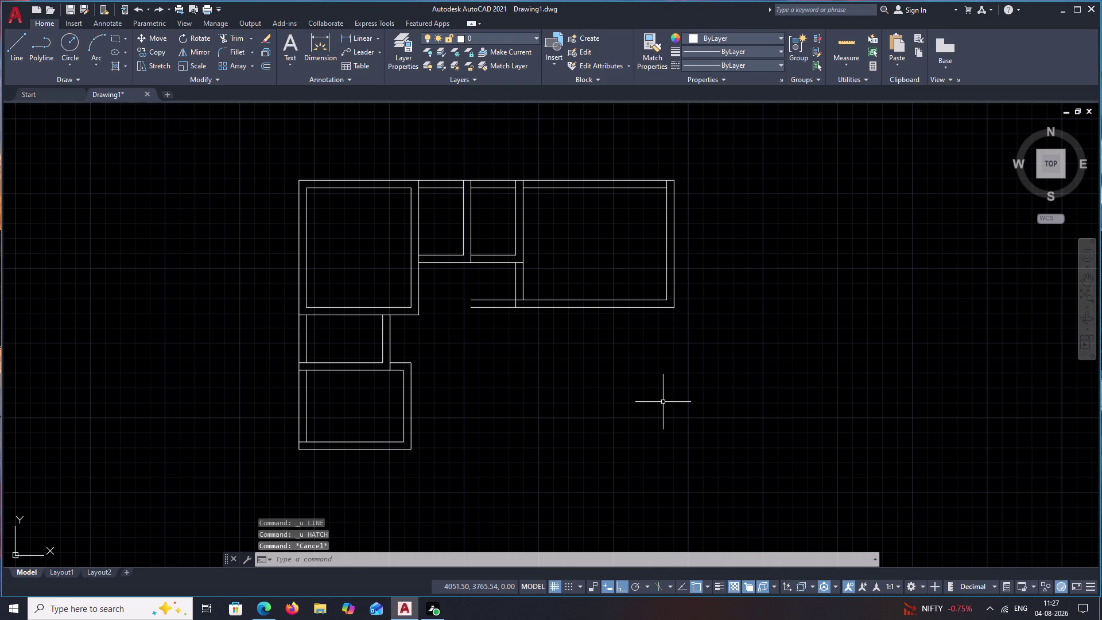
text(L)
key(space)
click(675, 309)
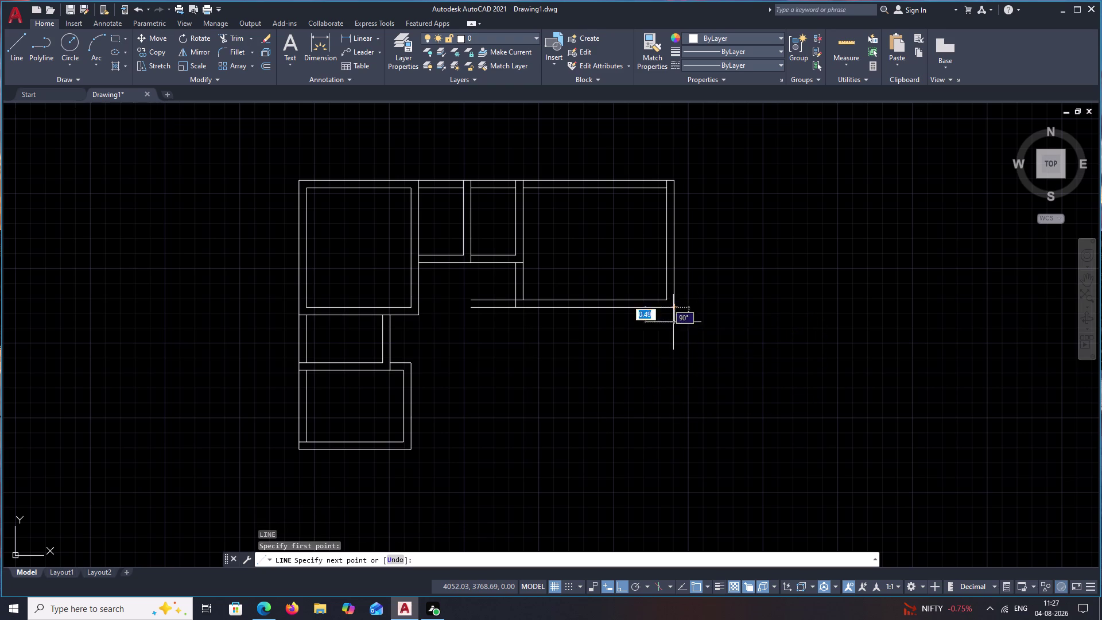
text(5.0)
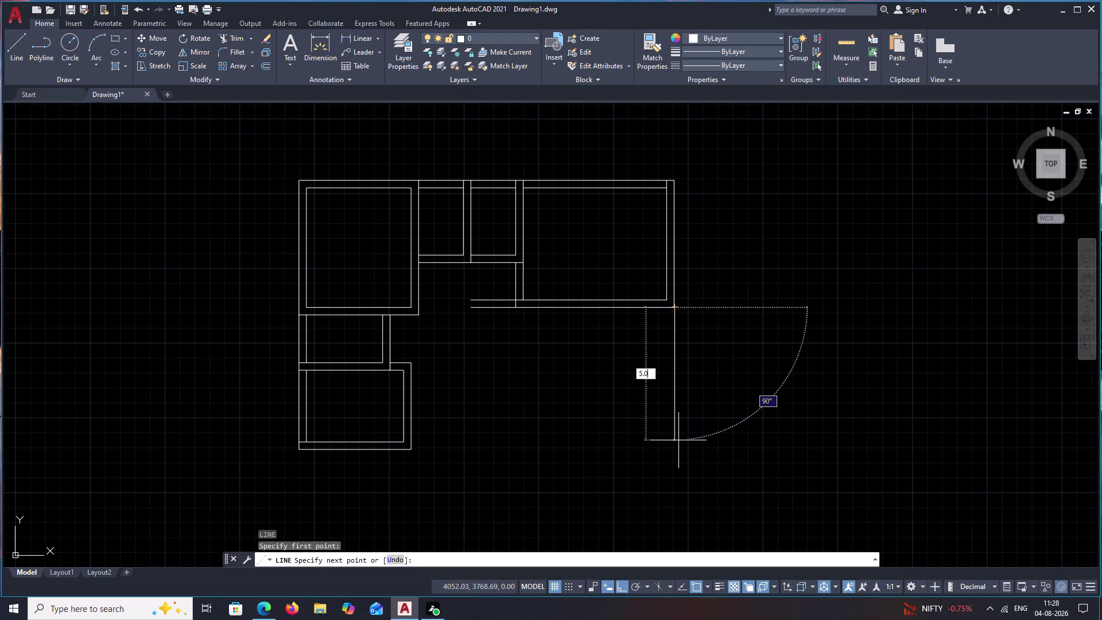
text(0)
key(space)
key(Escape)
text(O)
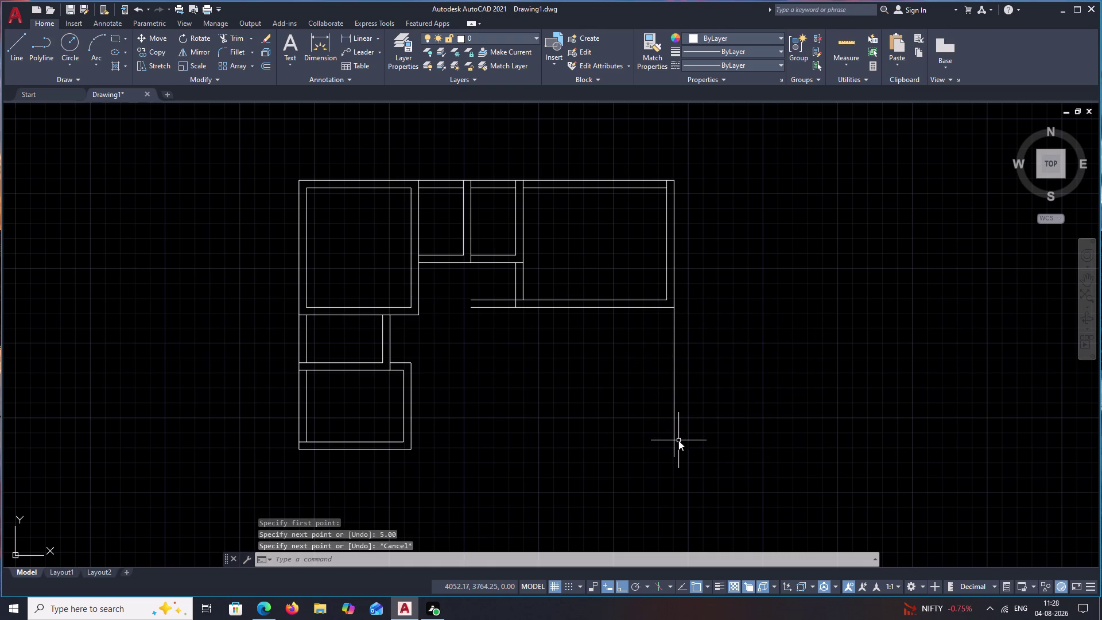
key(space)
text(.25)
key(space)
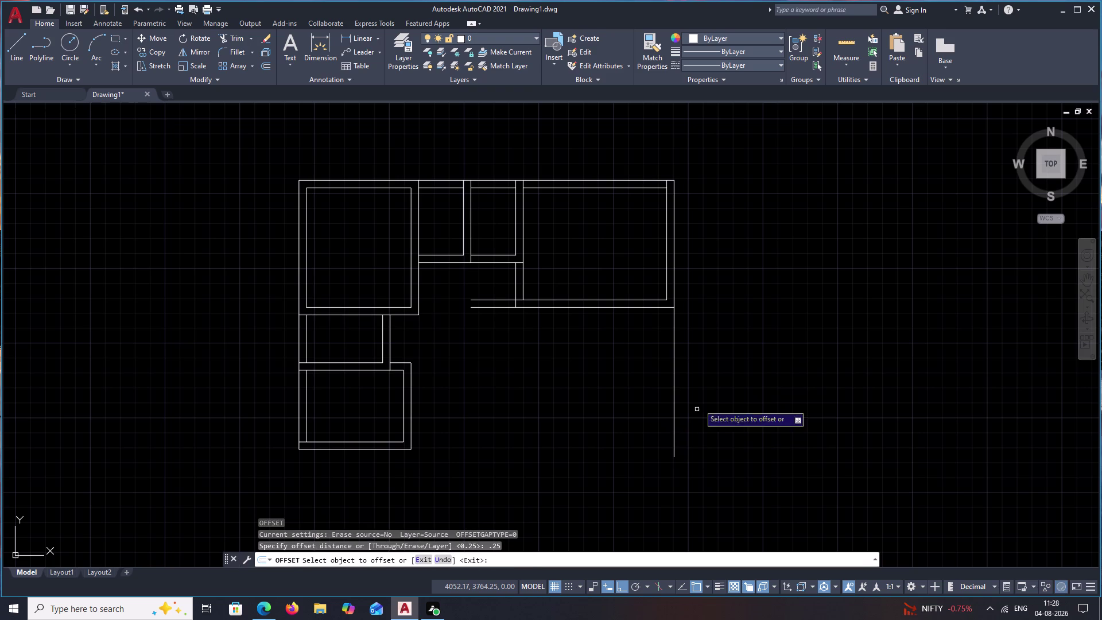
click(675, 370)
click(631, 380)
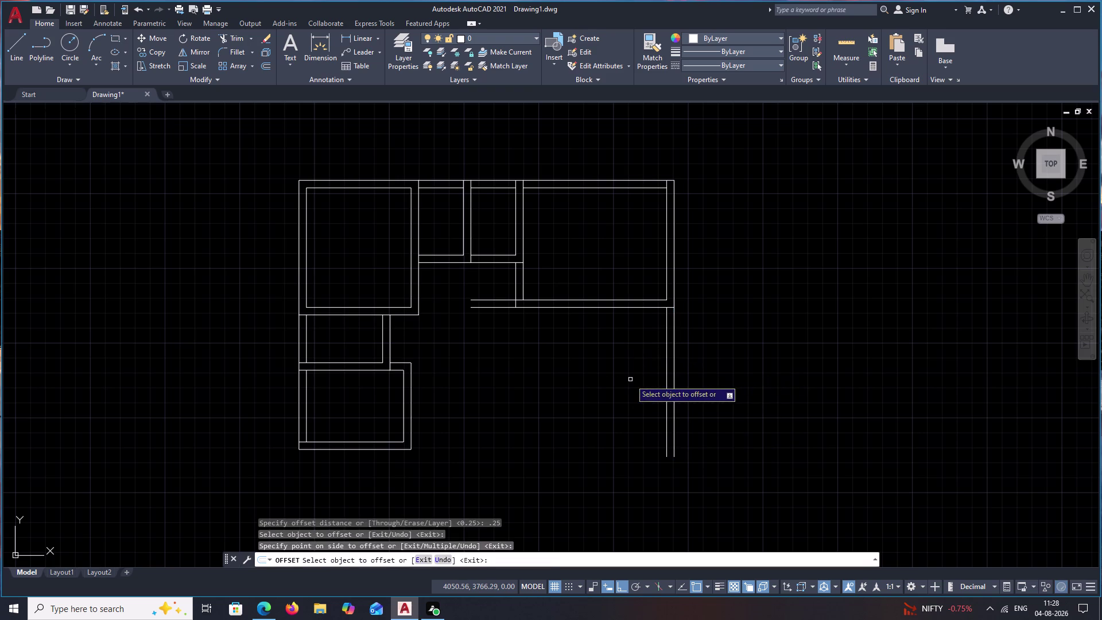
key(Escape)
key(space)
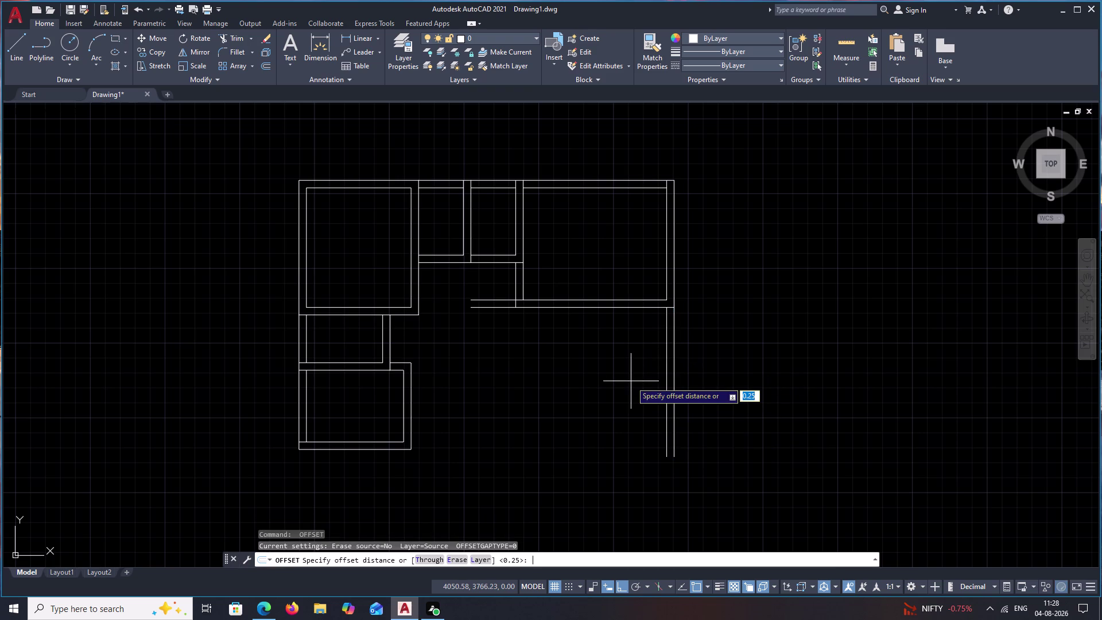
text(5.0)
text(0)
key(space)
click(667, 357)
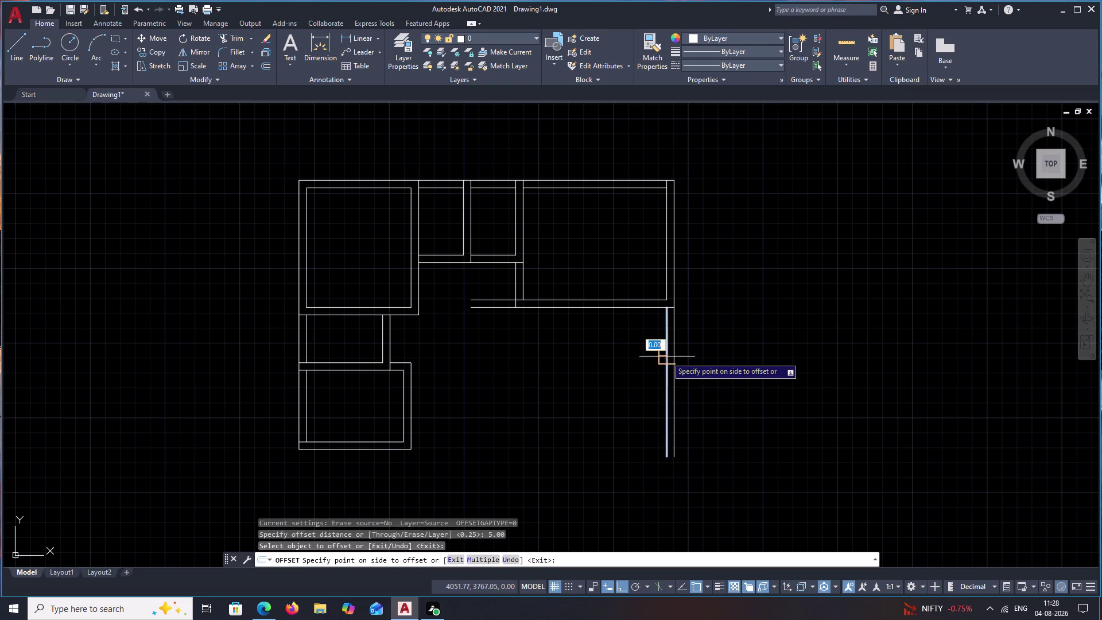
click(578, 357)
key(Escape)
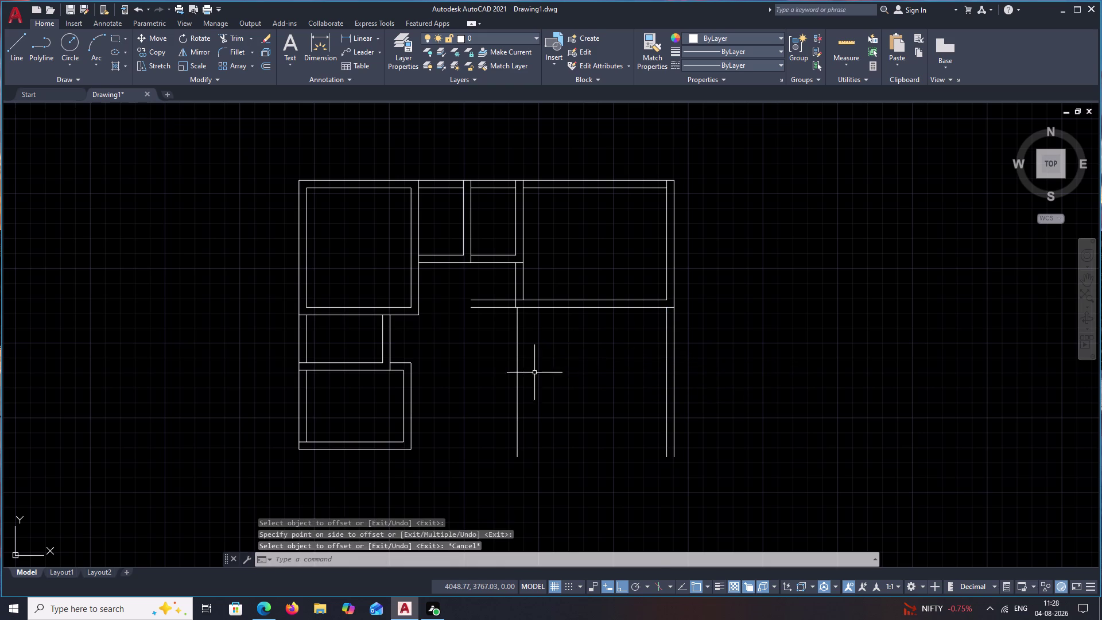
click(516, 384)
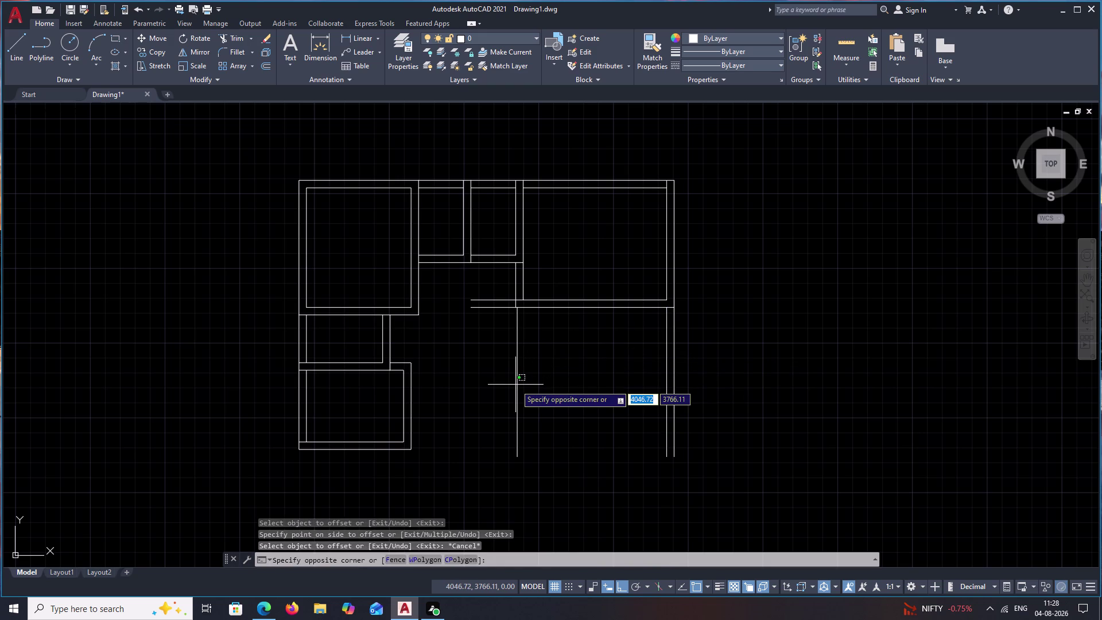
key(Escape)
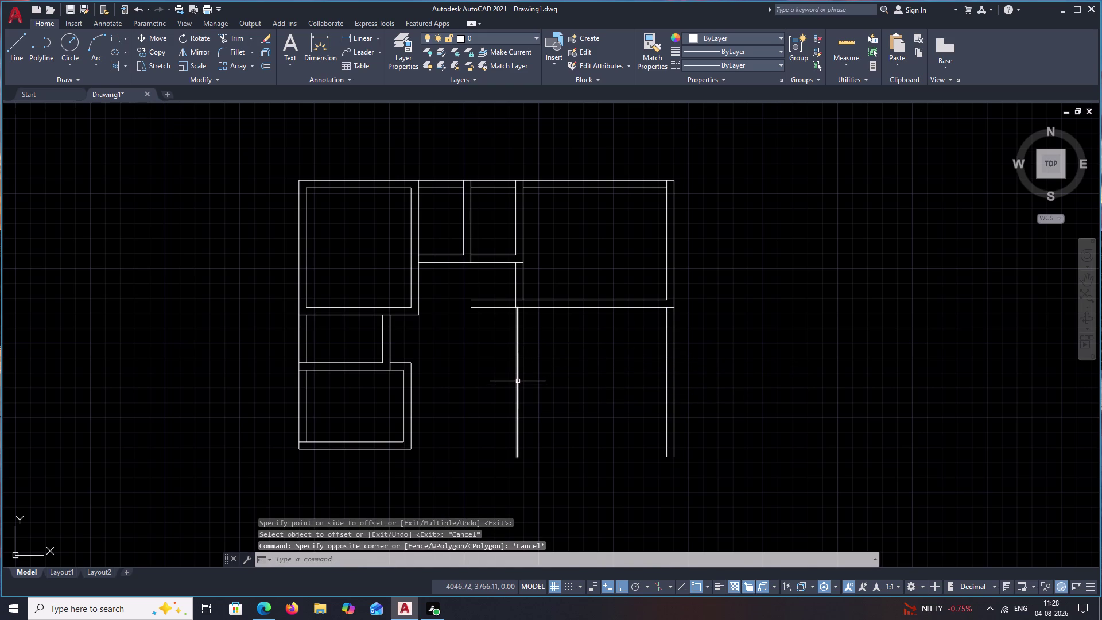
click(517, 382)
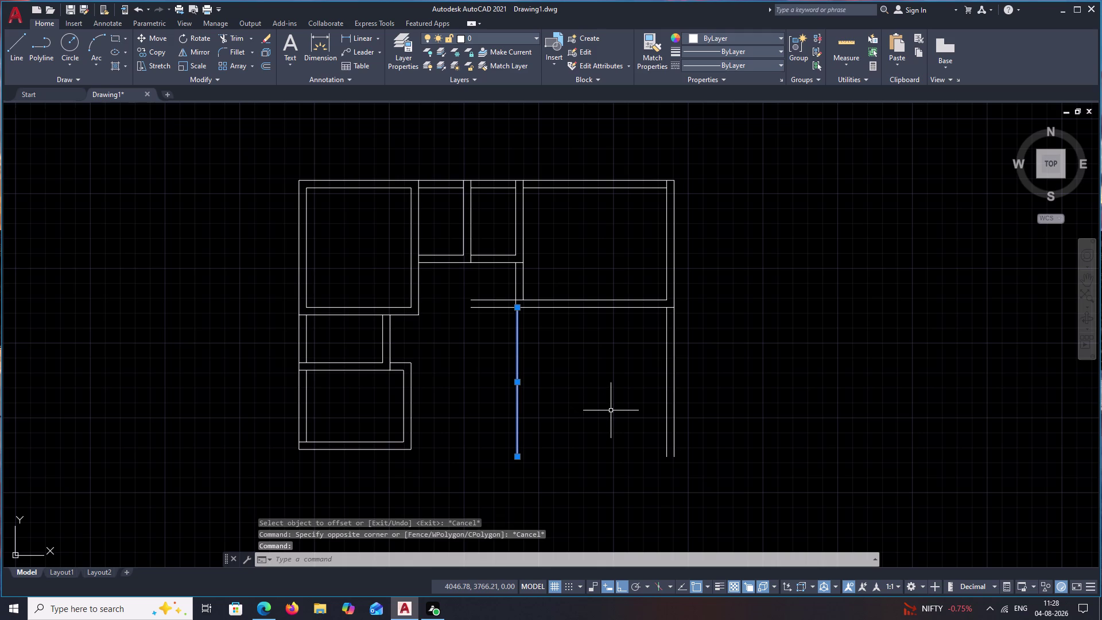
key(e)
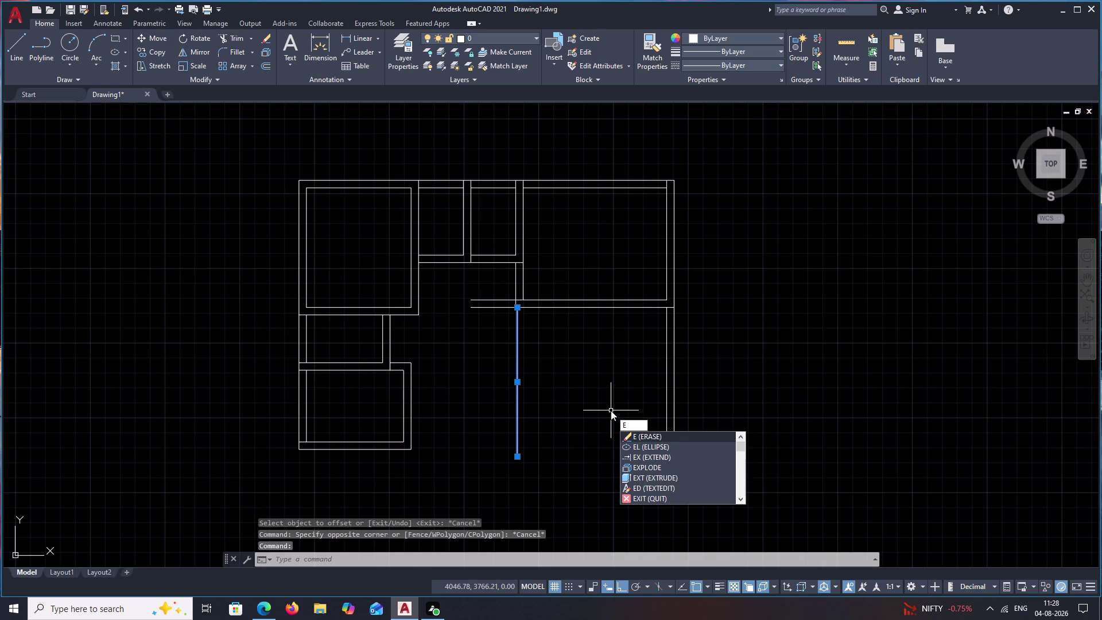
text(E)
key(space)
drag(791, 387, 481, 387)
key(Escape)
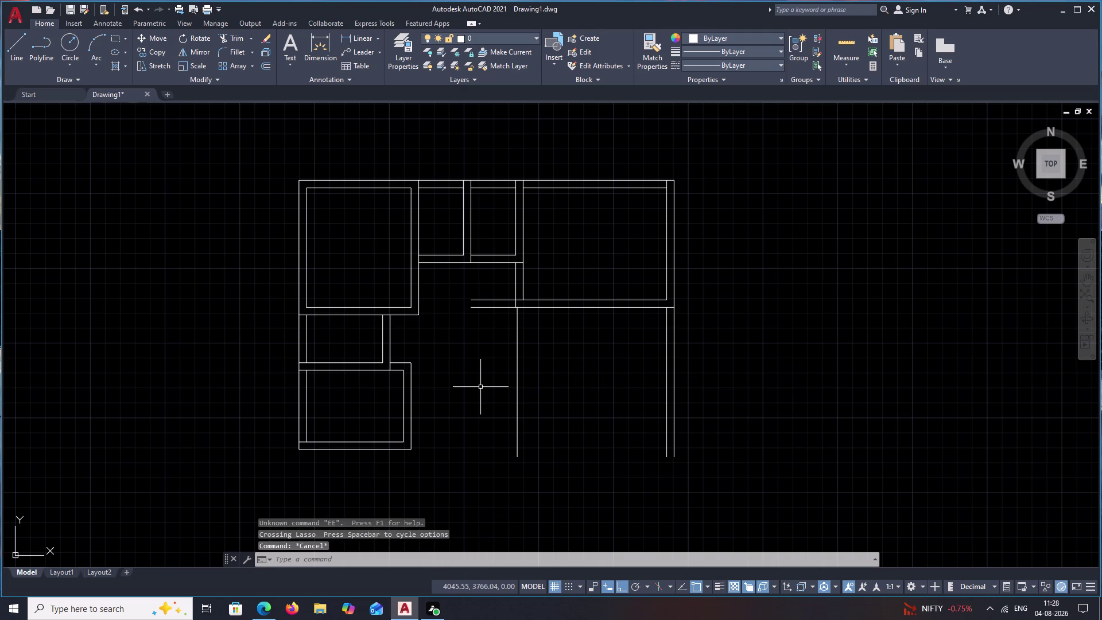
drag(749, 371, 505, 380)
text(E)
key(space)
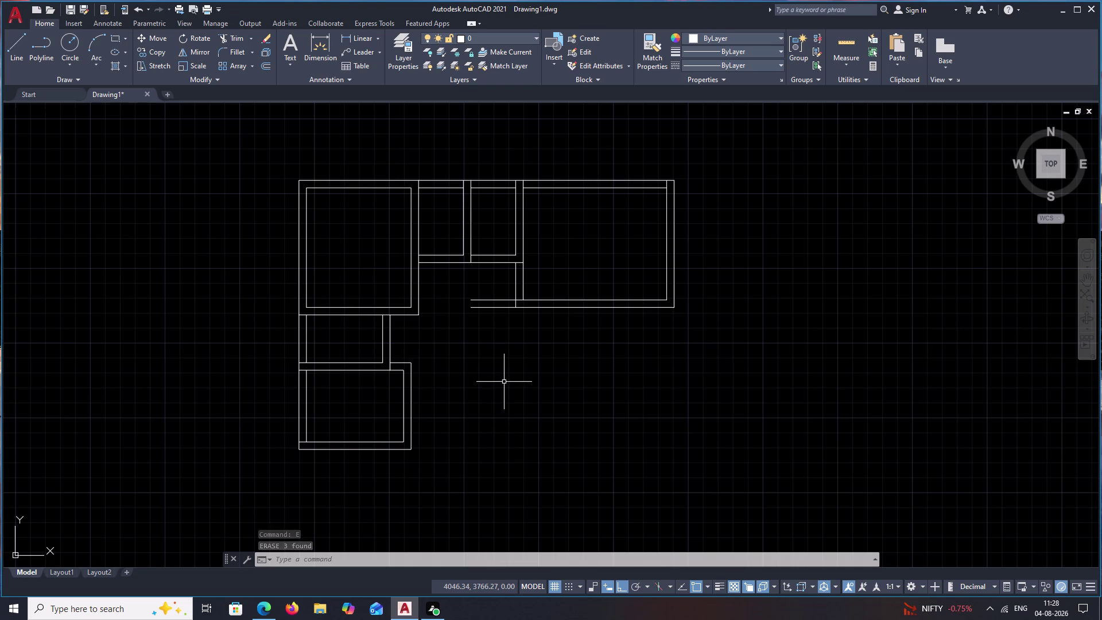
middle_drag(495, 310, 493, 315)
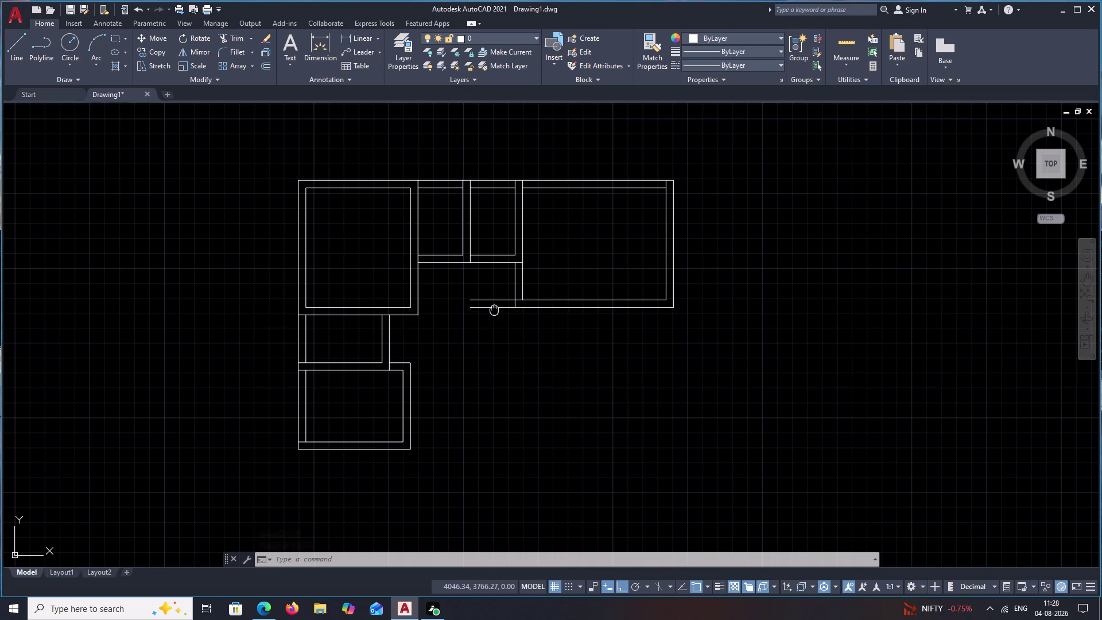
Start a wall line at the short wall stub's end below the upper right room.
middle_drag(494, 315, 495, 341)
key(Escape)
text(L)
key(space)
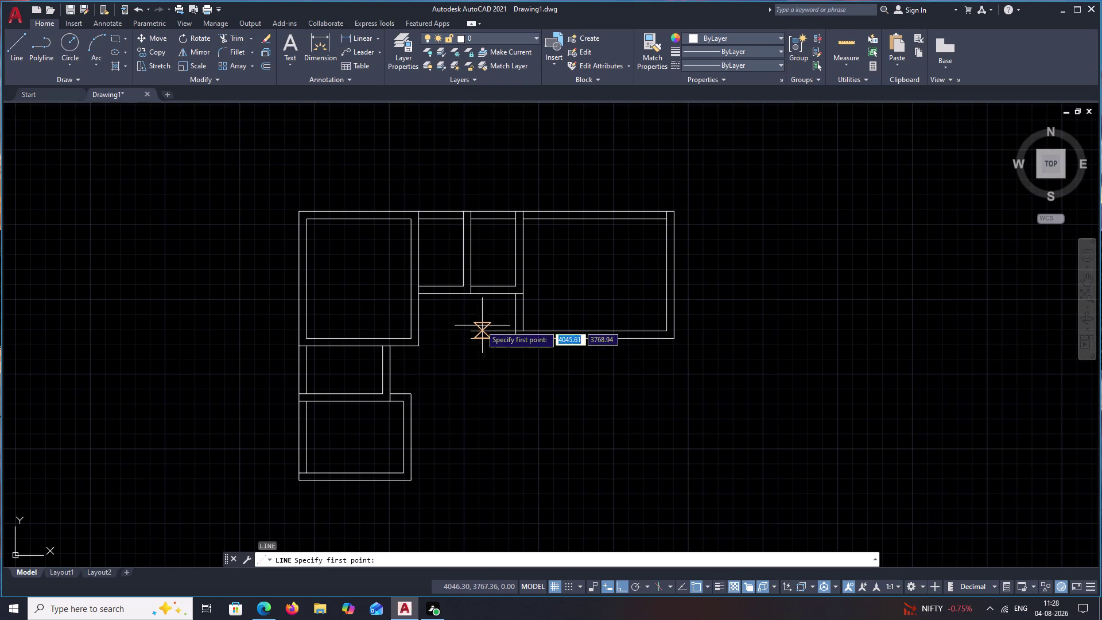
key(Escape)
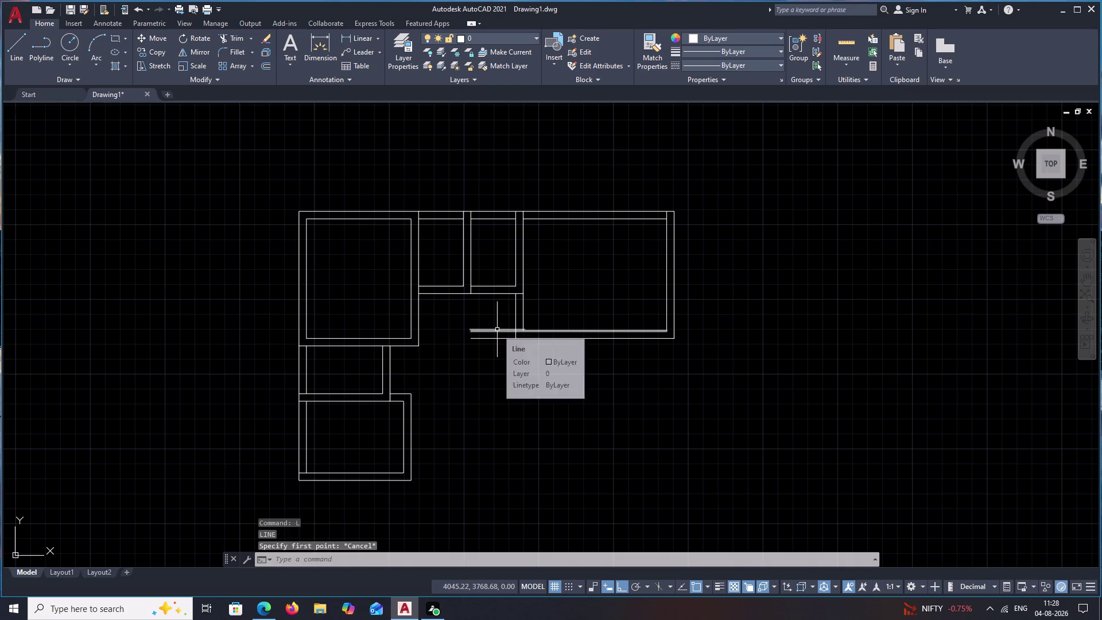
text(L)
key(space)
click(470, 342)
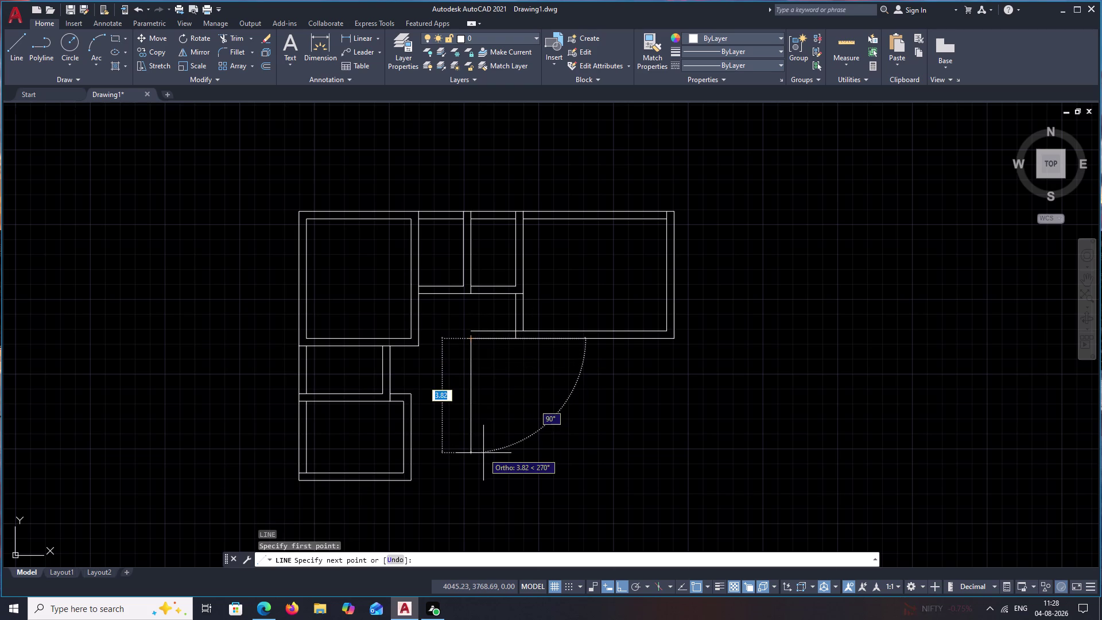
Draw three 5.00-unit sides to form the square room outline.
middle_drag(483, 454, 488, 421)
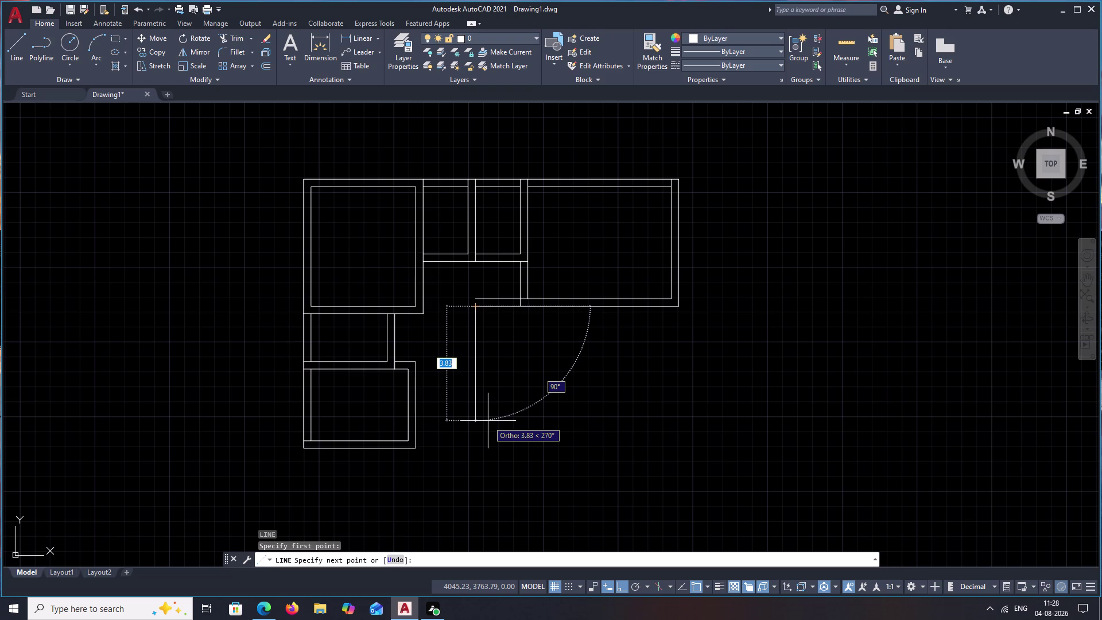
text(5.0)
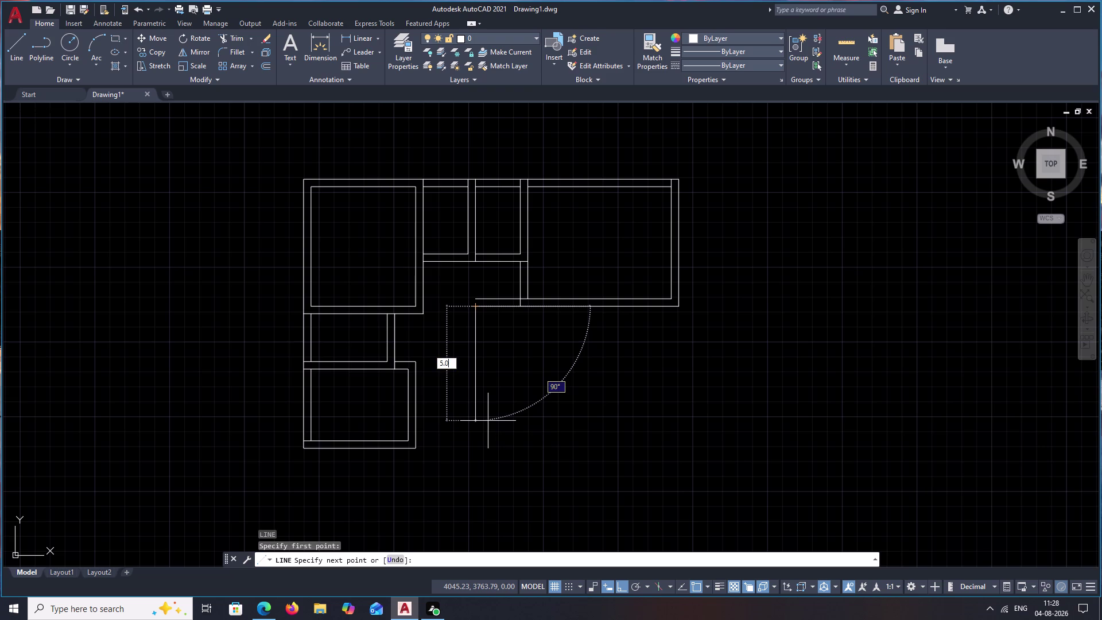
text(0)
key(space)
text(5)
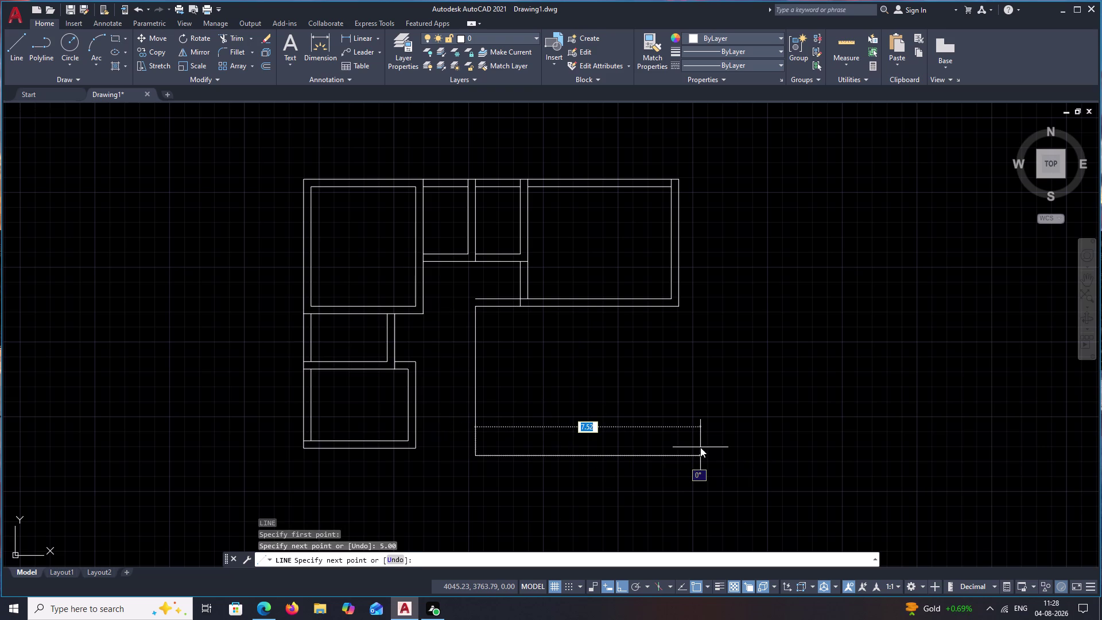
text(.00)
key(space)
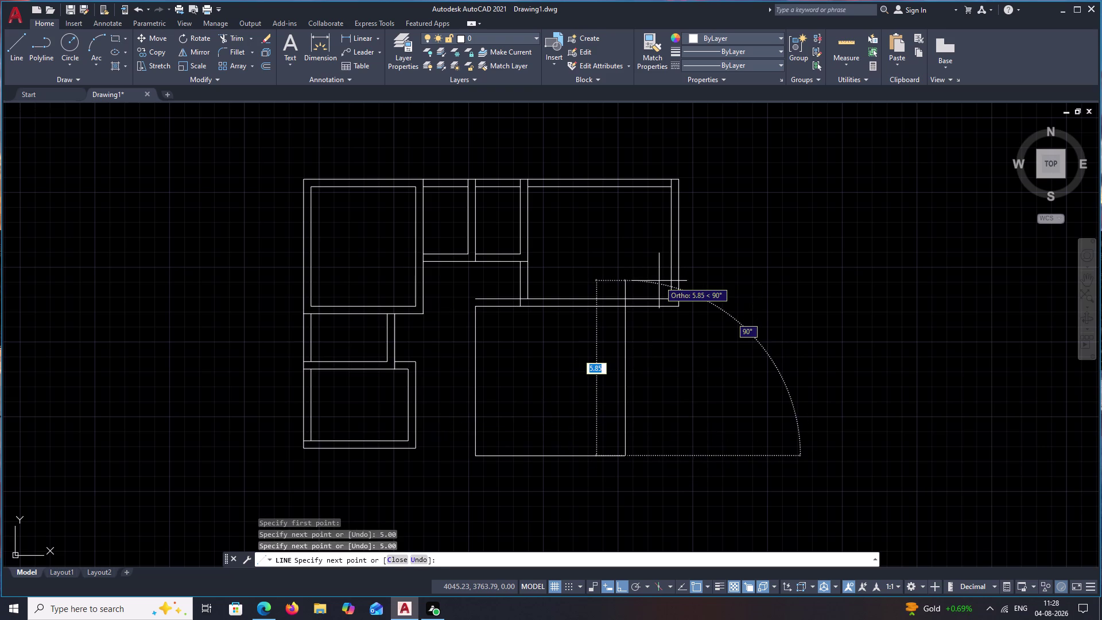
text(5.00)
key(space)
key(Escape)
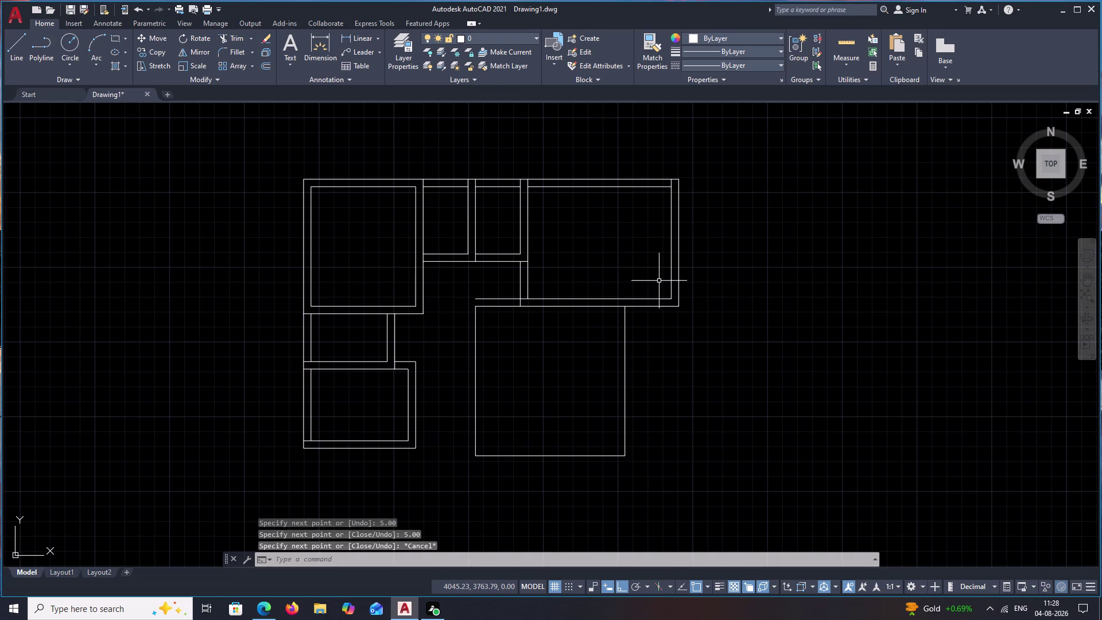
Offset the square's right, bottom and left edges 0.25 outward as outer walls.
key(p)
key(BackSpace)
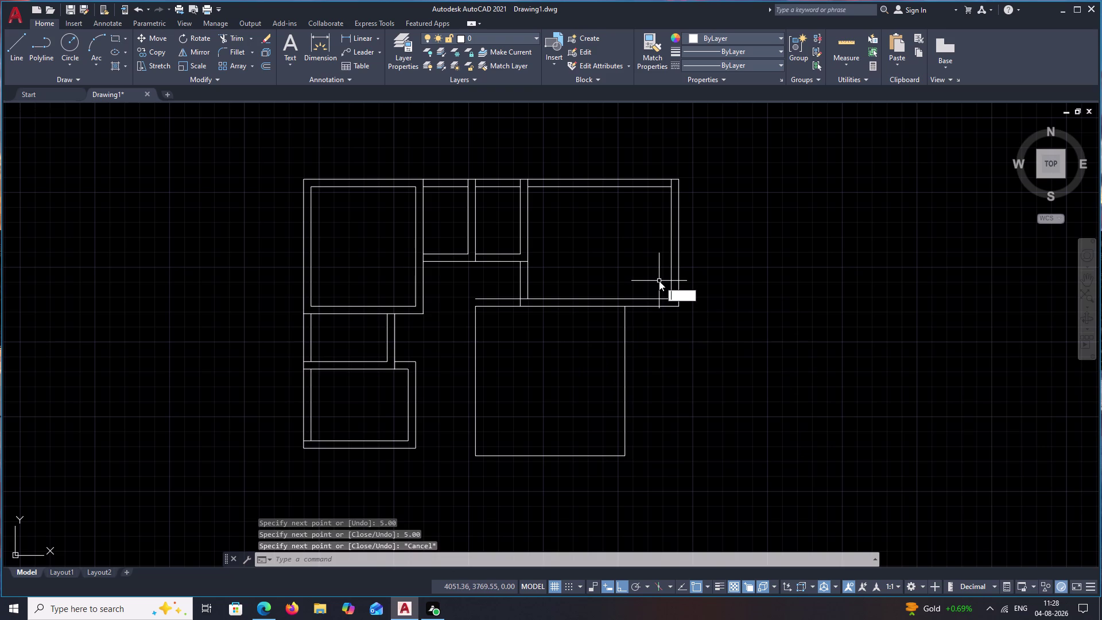
text(O .25)
key(space)
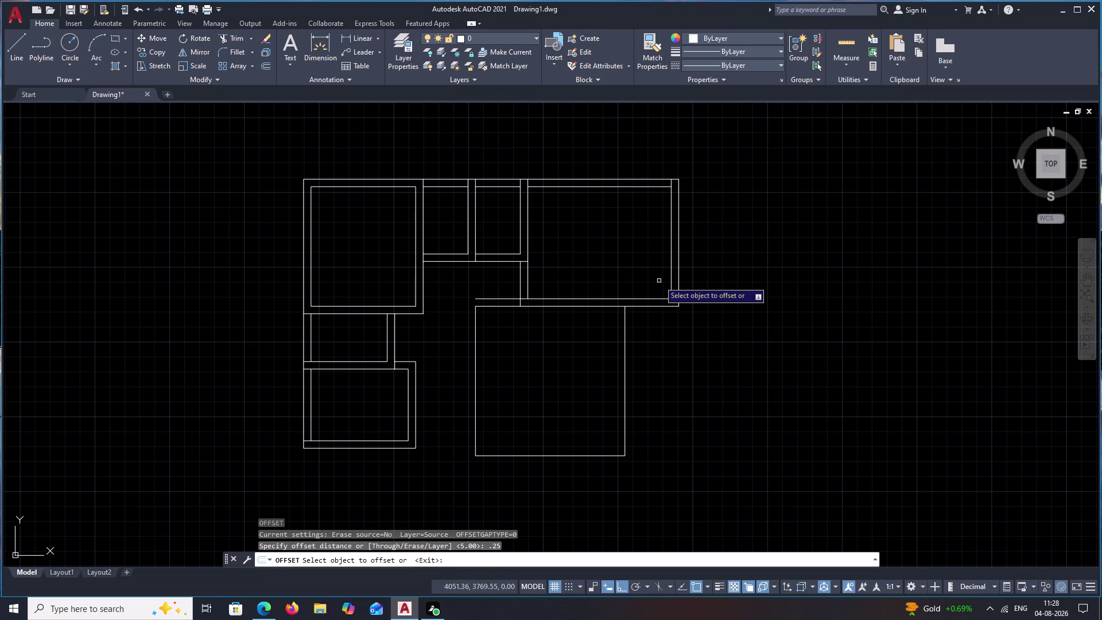
click(626, 361)
click(659, 363)
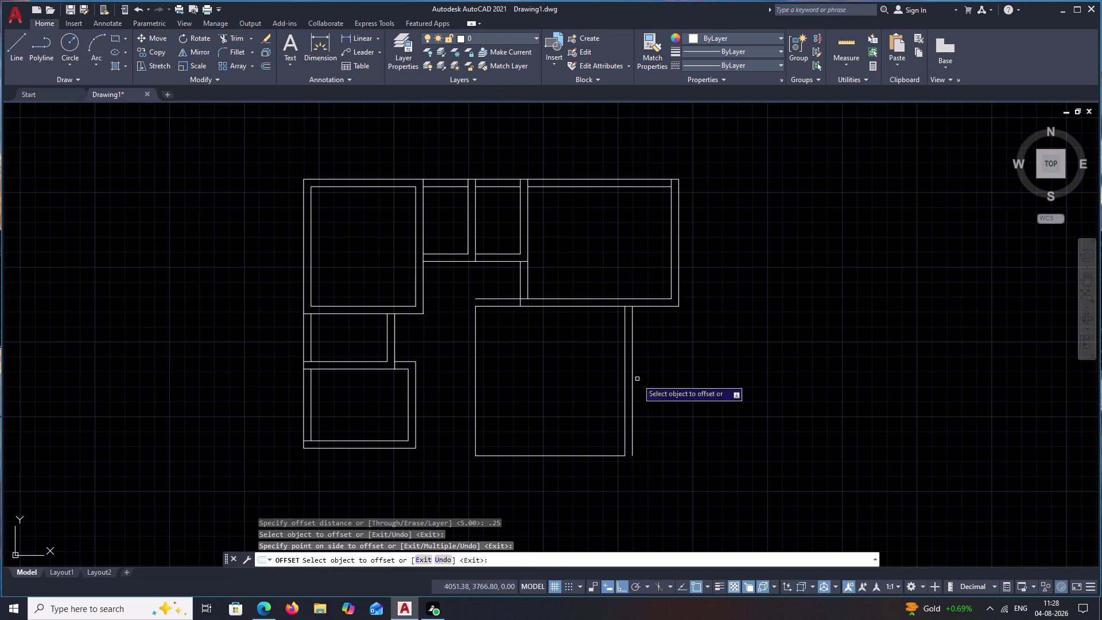
click(551, 454)
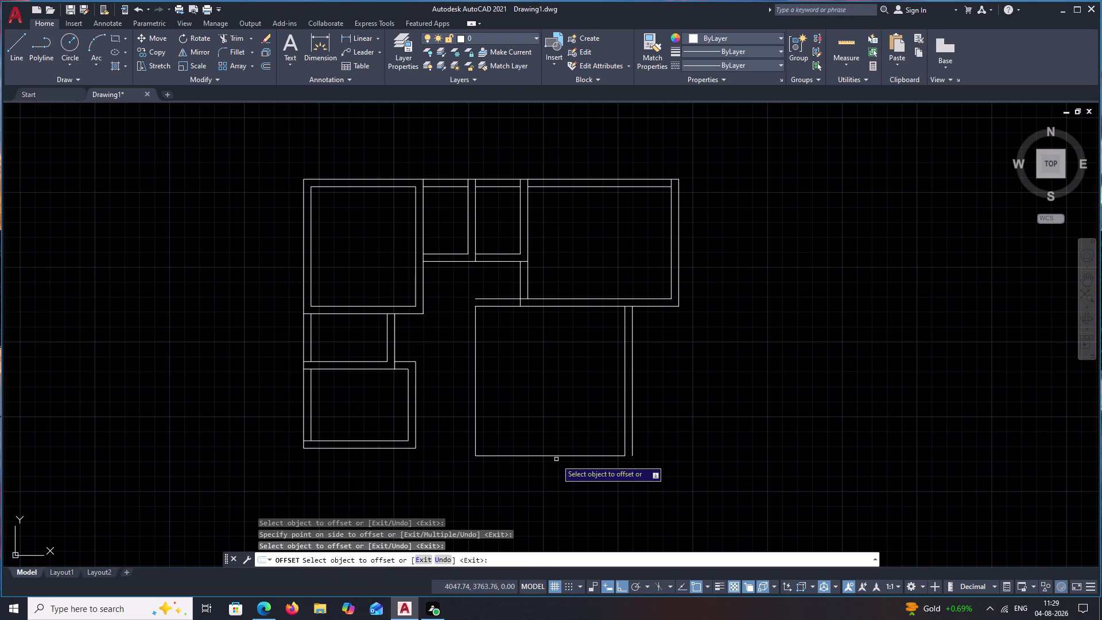
click(559, 456)
click(558, 468)
click(475, 411)
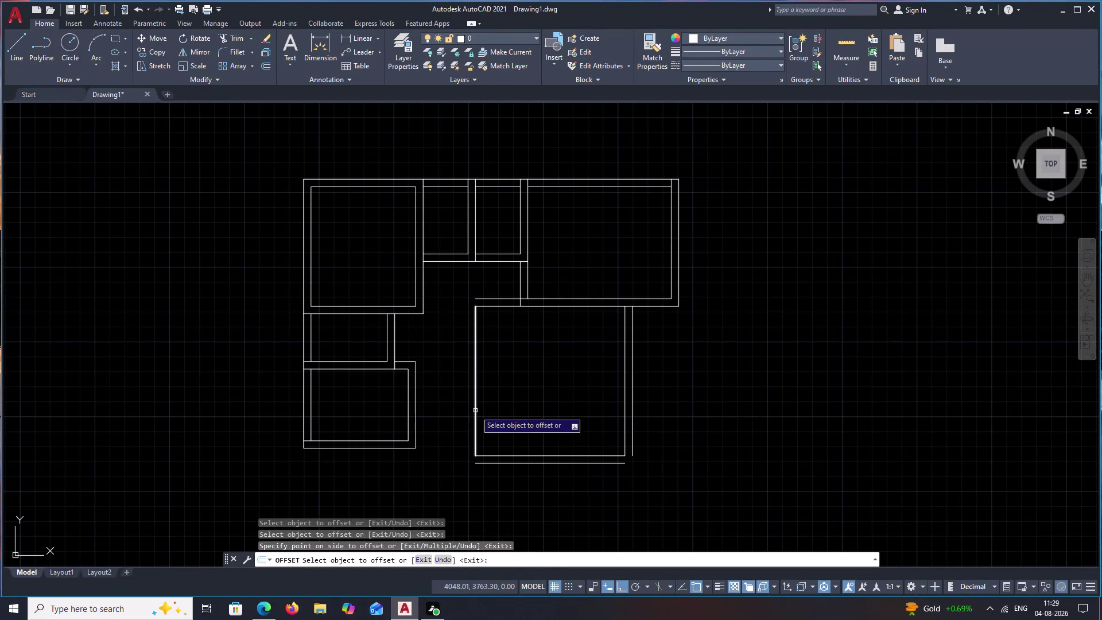
click(450, 409)
key(Escape)
Fillet the bottom-left and bottom-right outer corners, and join the left wall to the upper room's wall.
text(F)
key(space)
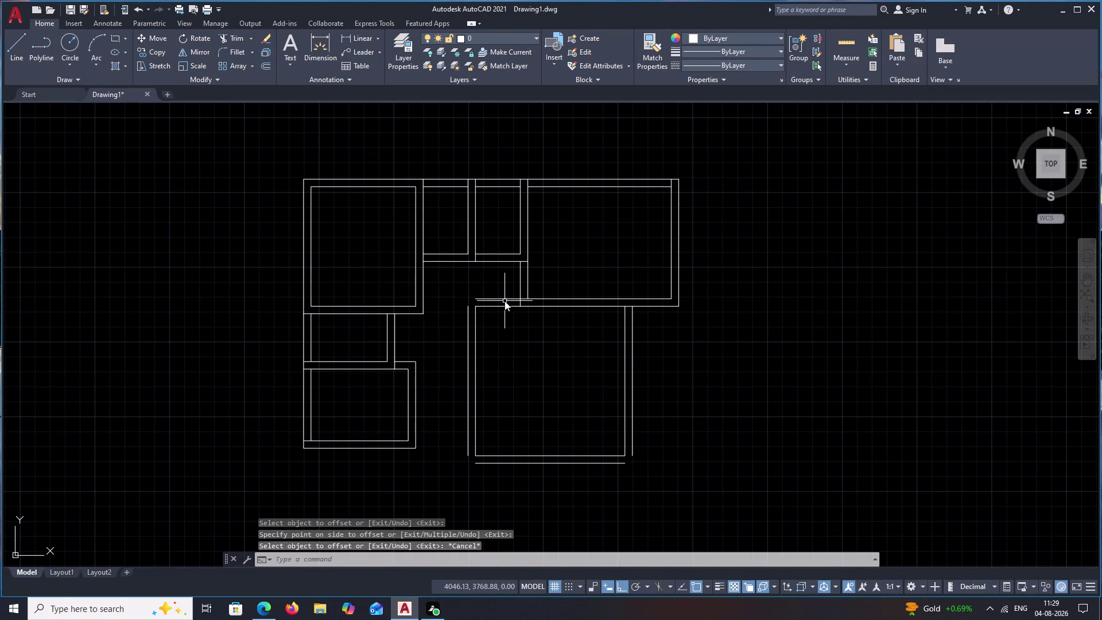
click(518, 461)
click(488, 465)
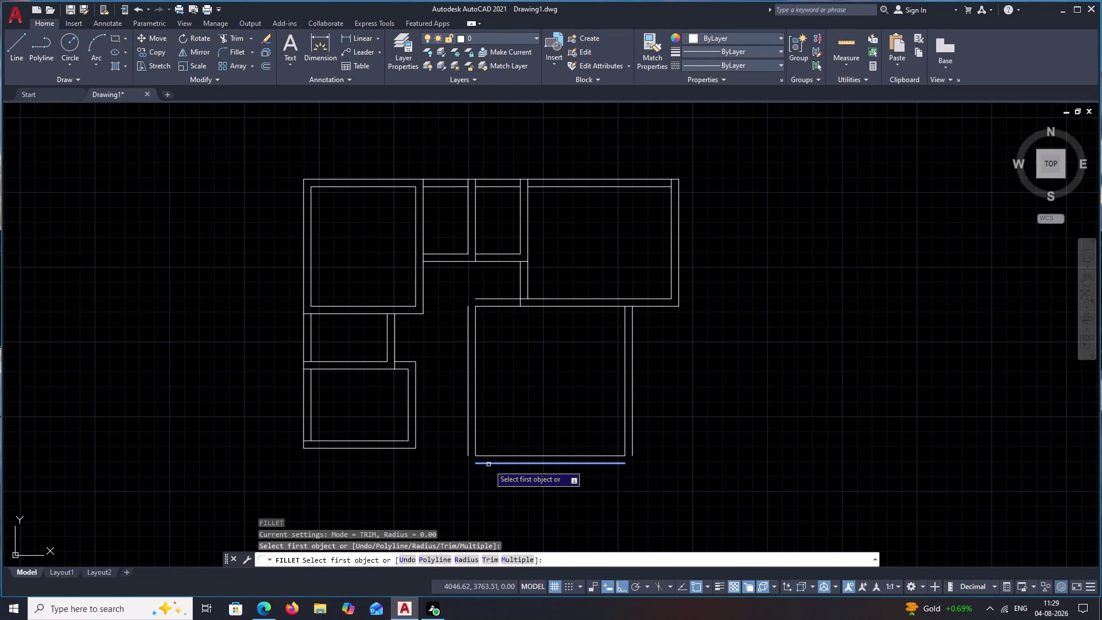
click(468, 448)
key(space)
click(607, 465)
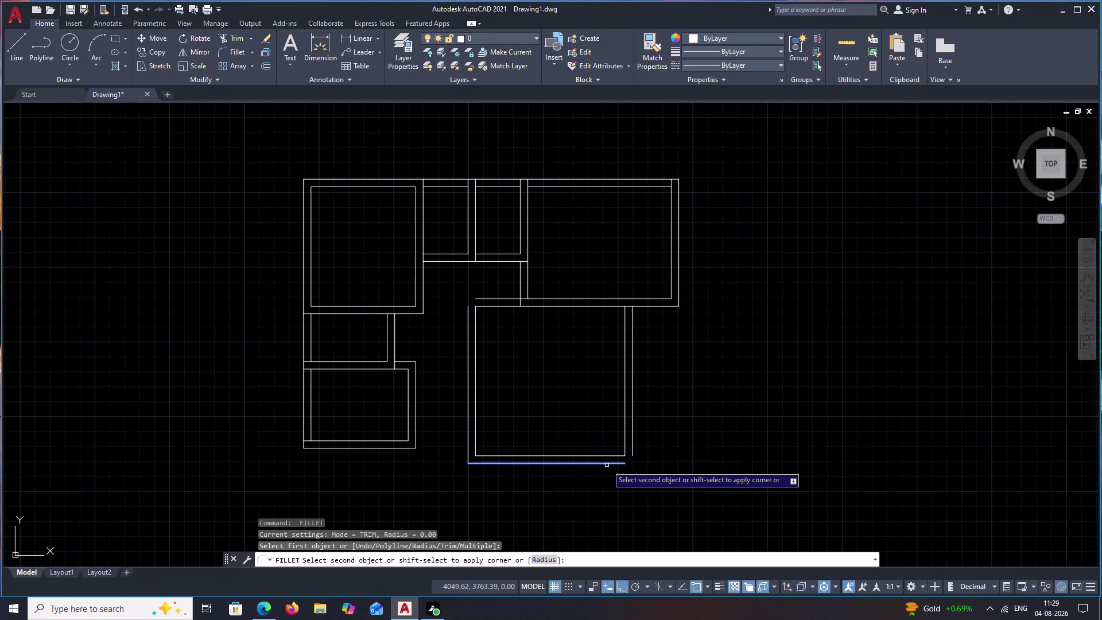
click(633, 445)
key(space)
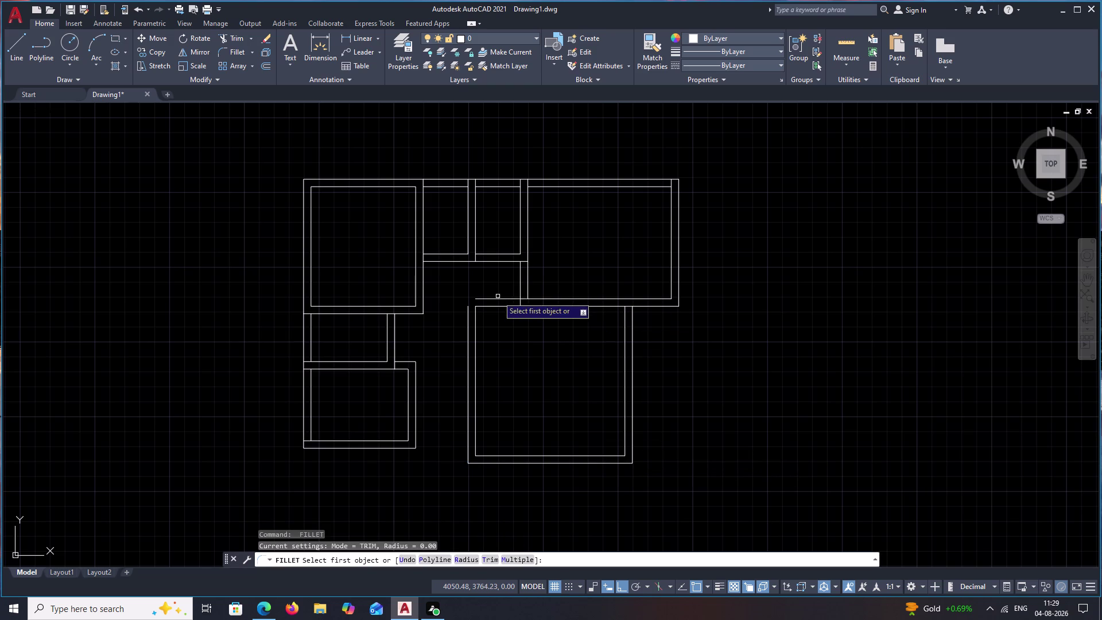
click(498, 298)
click(467, 320)
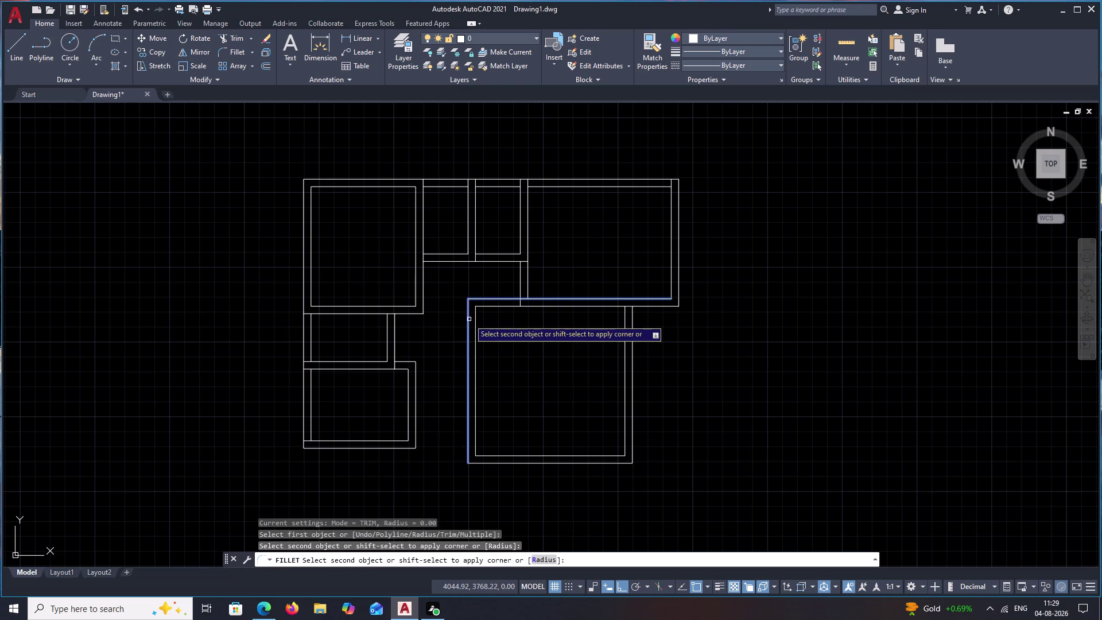
click(469, 319)
key(Escape)
From the room's lower right corner, draw 5.00-unit sides down, left and up.
middle_drag(610, 367, 641, 304)
middle_drag(609, 352, 631, 314)
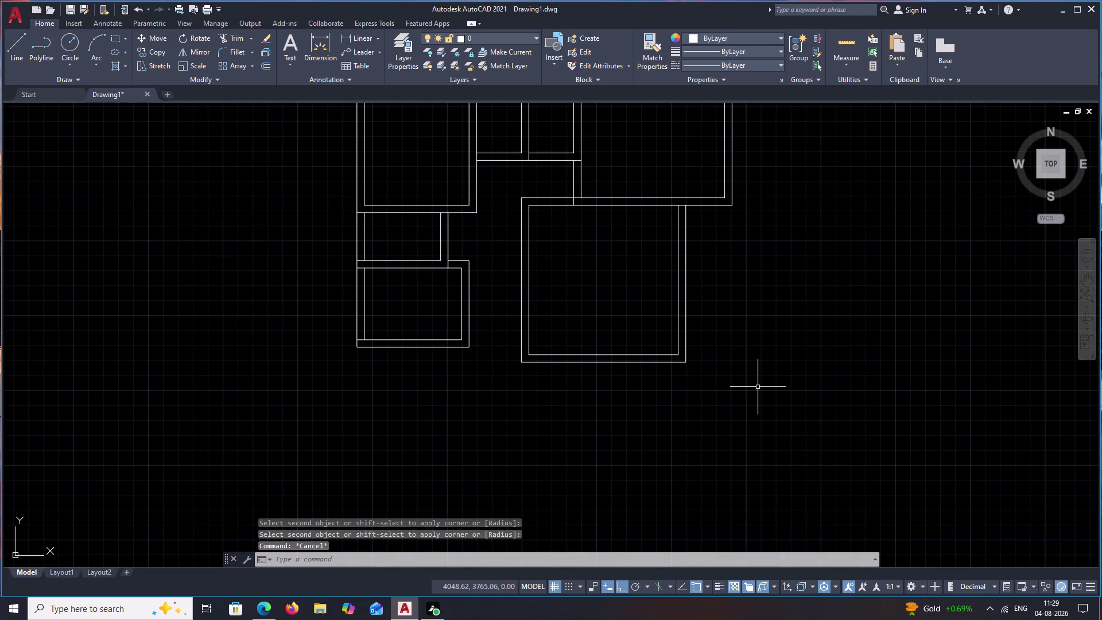
text(L)
key(space)
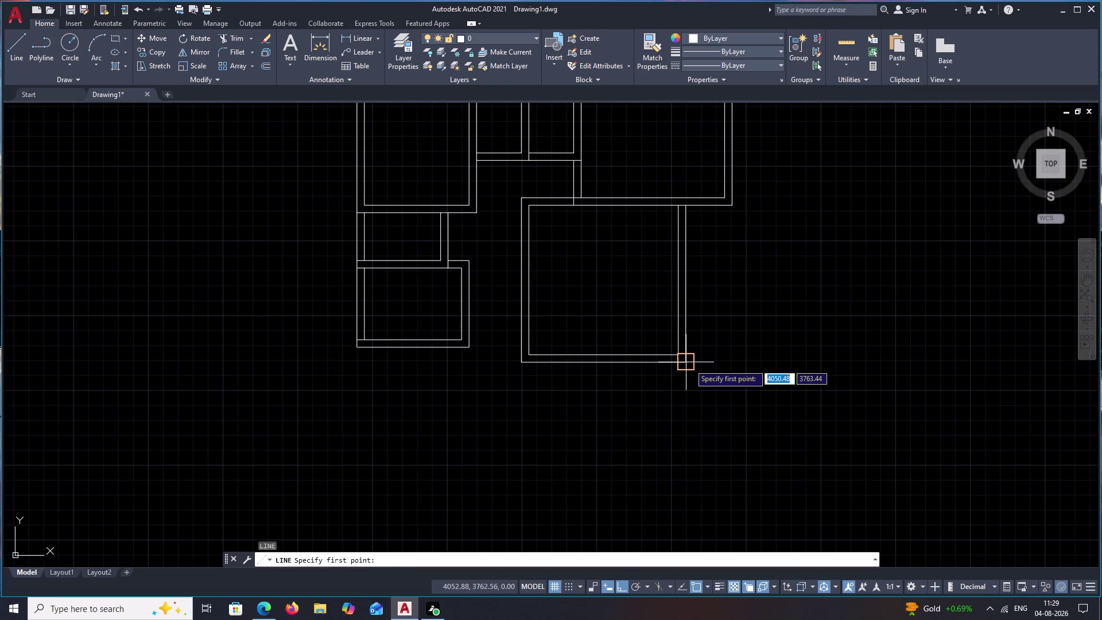
click(689, 364)
text(5.00)
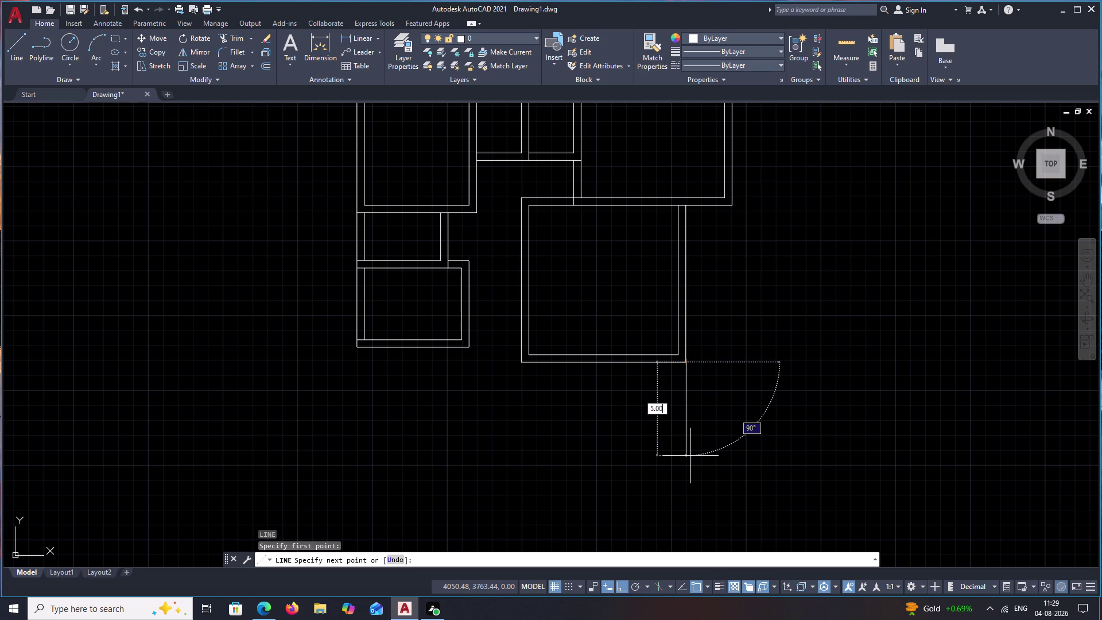
key(space)
text(5)
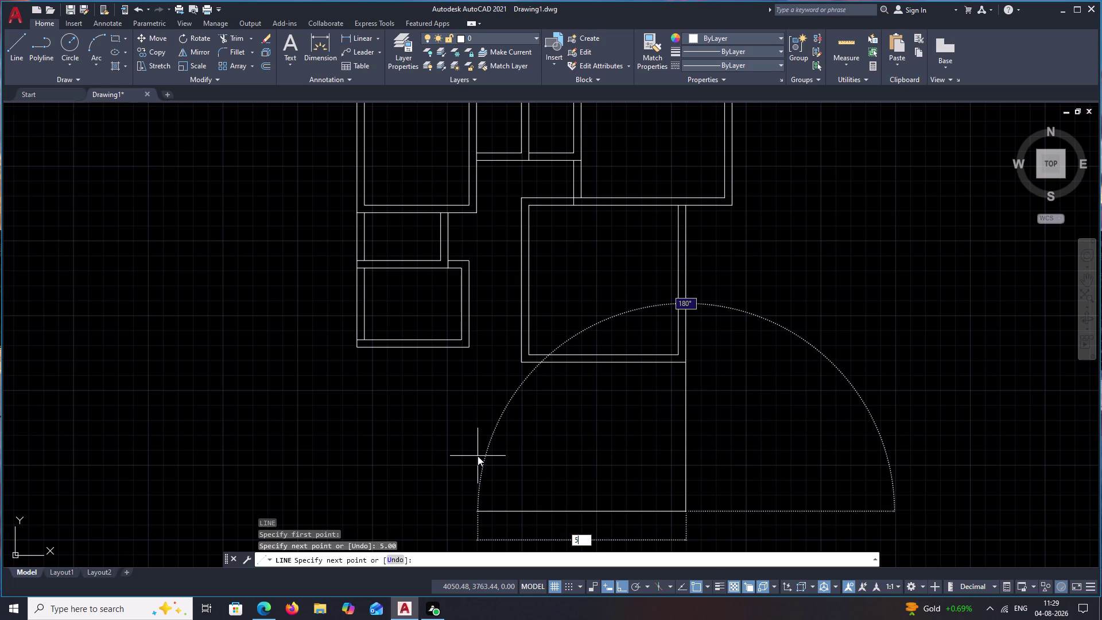
text(.00)
key(space)
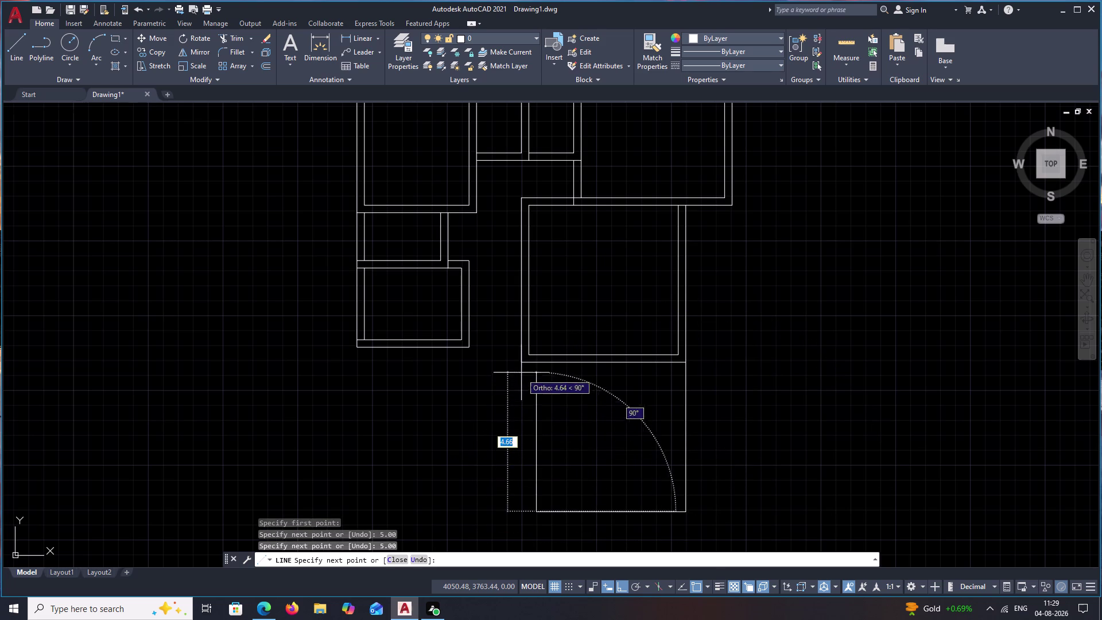
text(5.0)
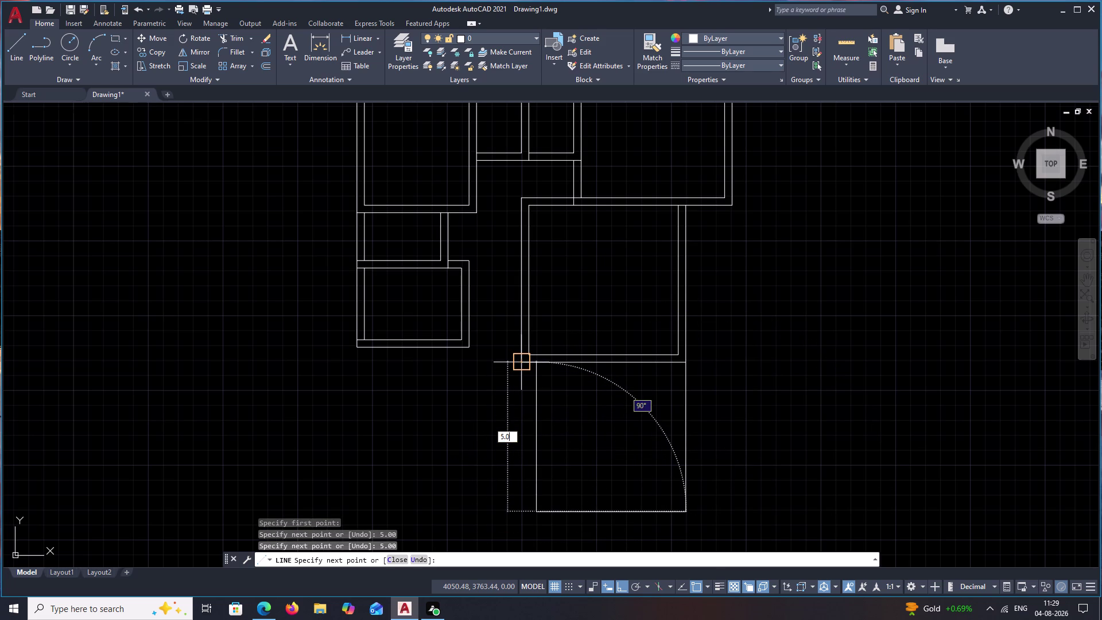
text(0)
key(space)
Offset the lower square's right edge 0.25 inward.
key(Escape)
text(O)
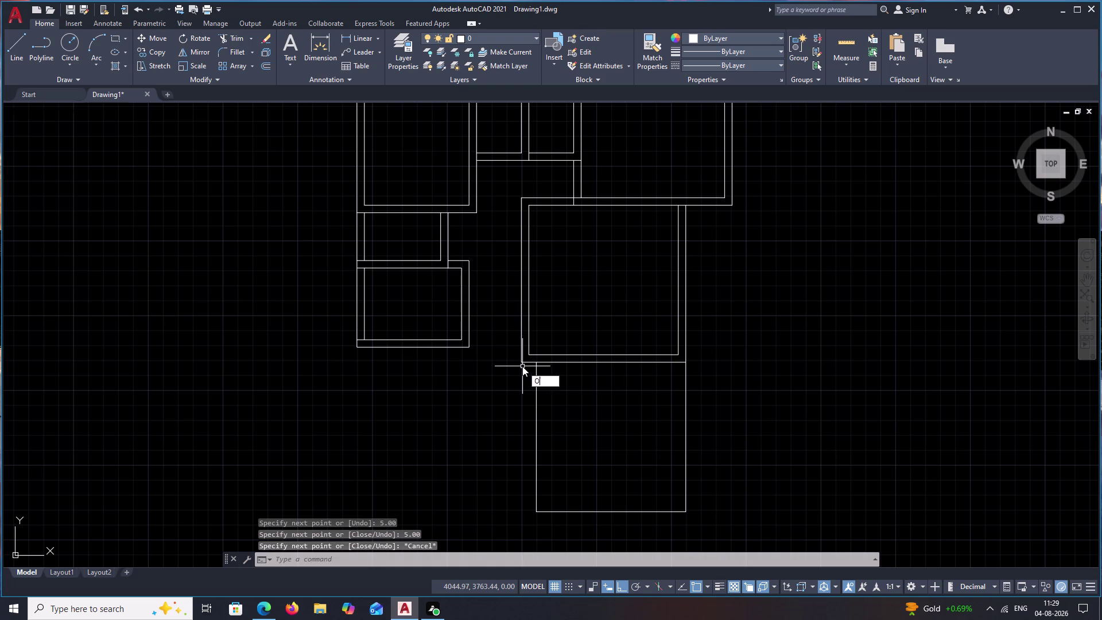
key(space)
text(.25)
key(space)
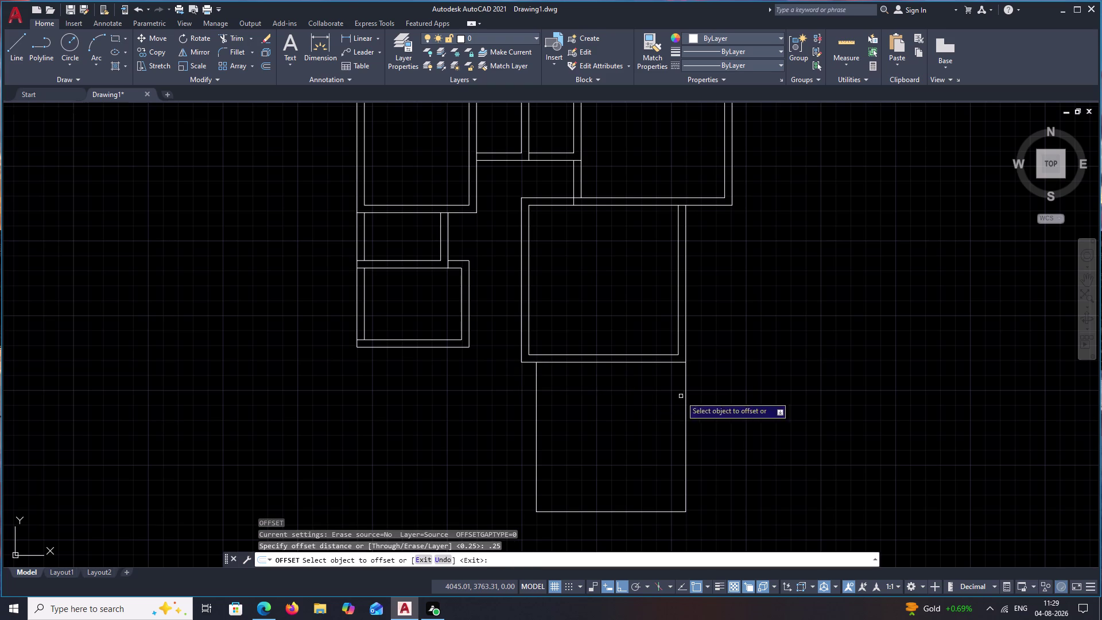
click(685, 400)
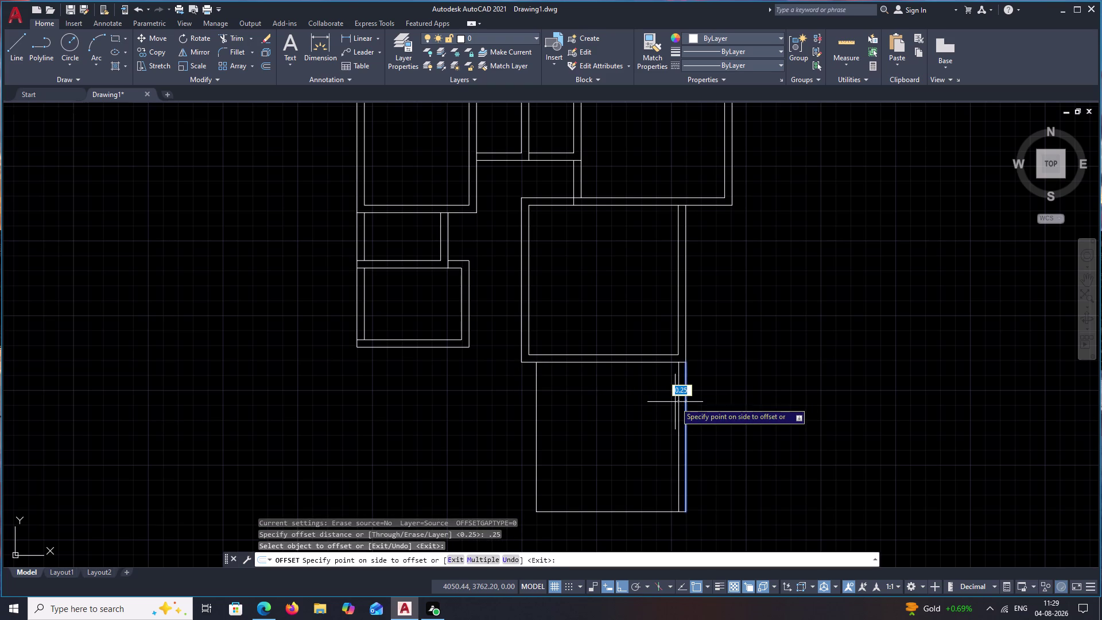
click(675, 402)
key(Escape)
Offset the inner right line 5.00 units left and erase the extra left side line.
key(space)
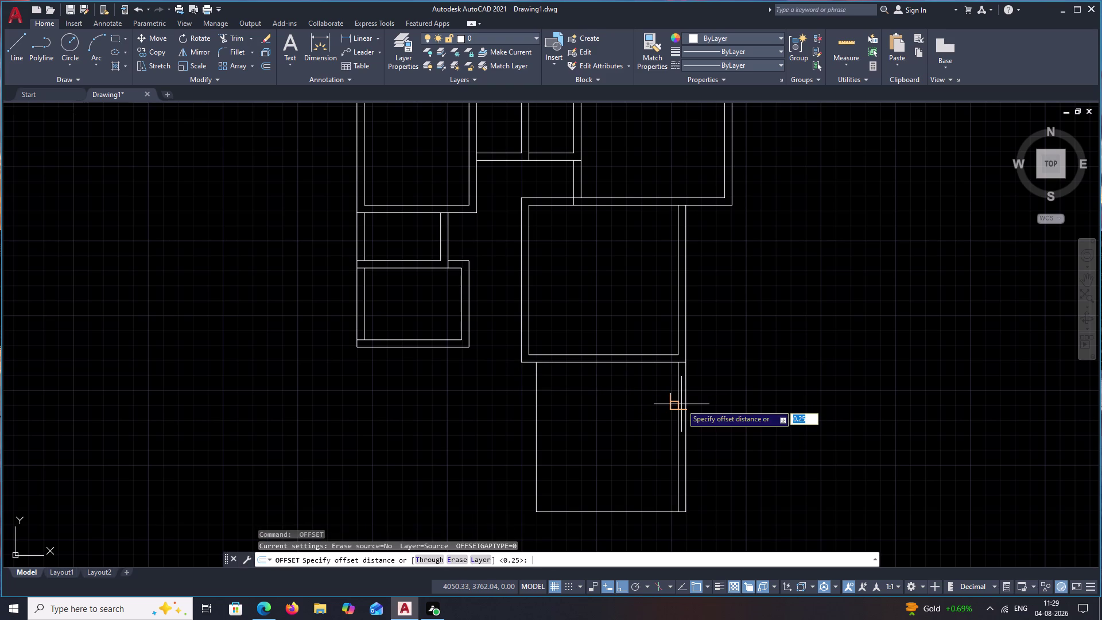
text(5.)
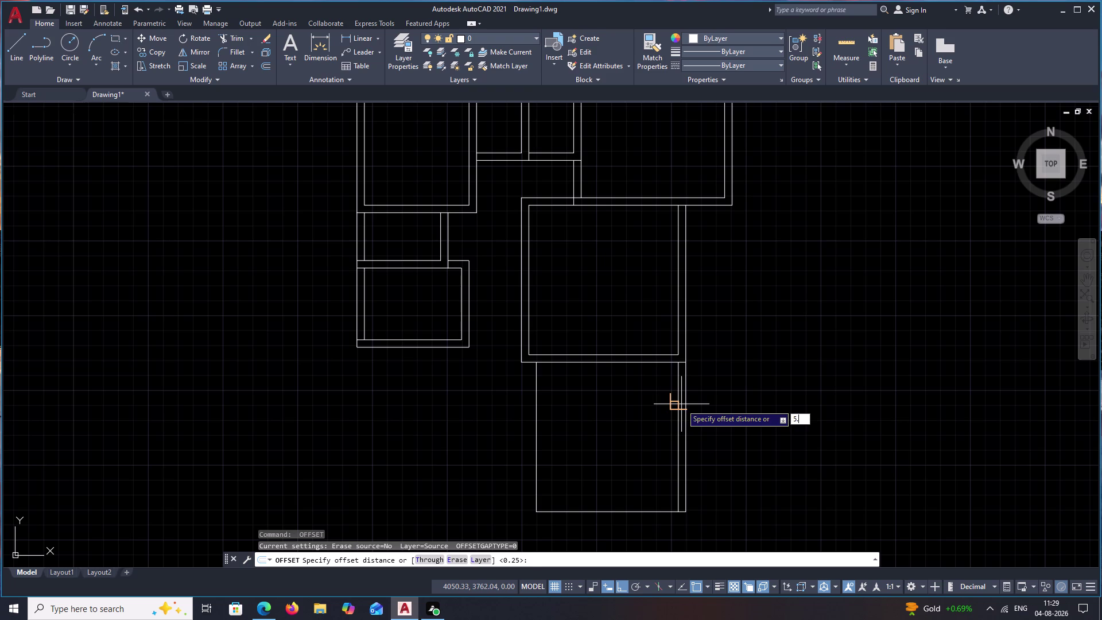
text(00)
key(space)
click(680, 400)
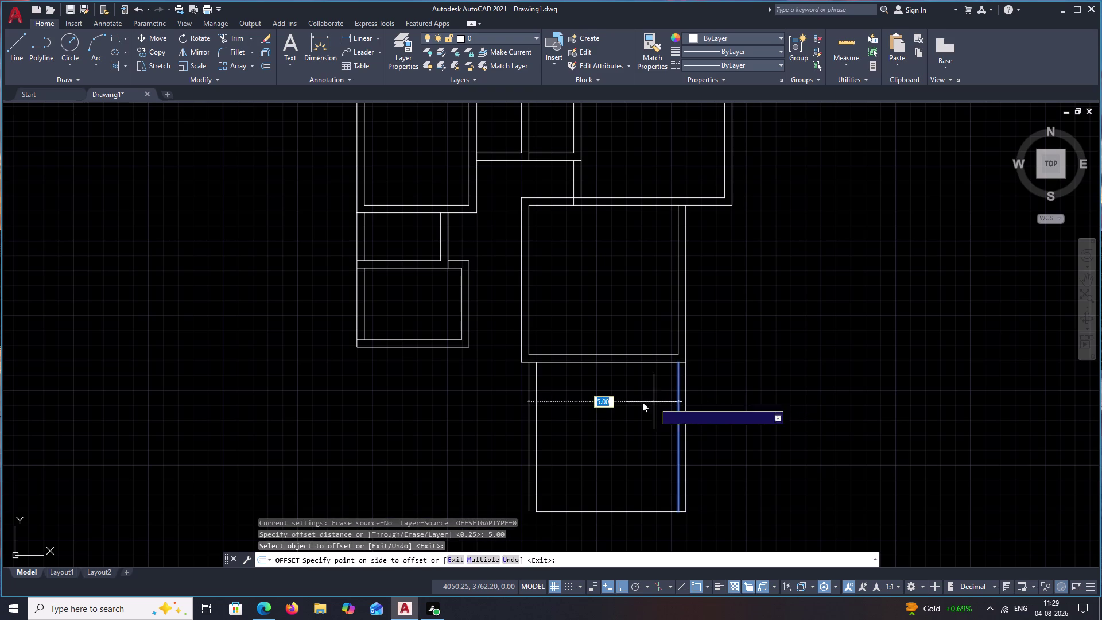
click(603, 405)
key(Escape)
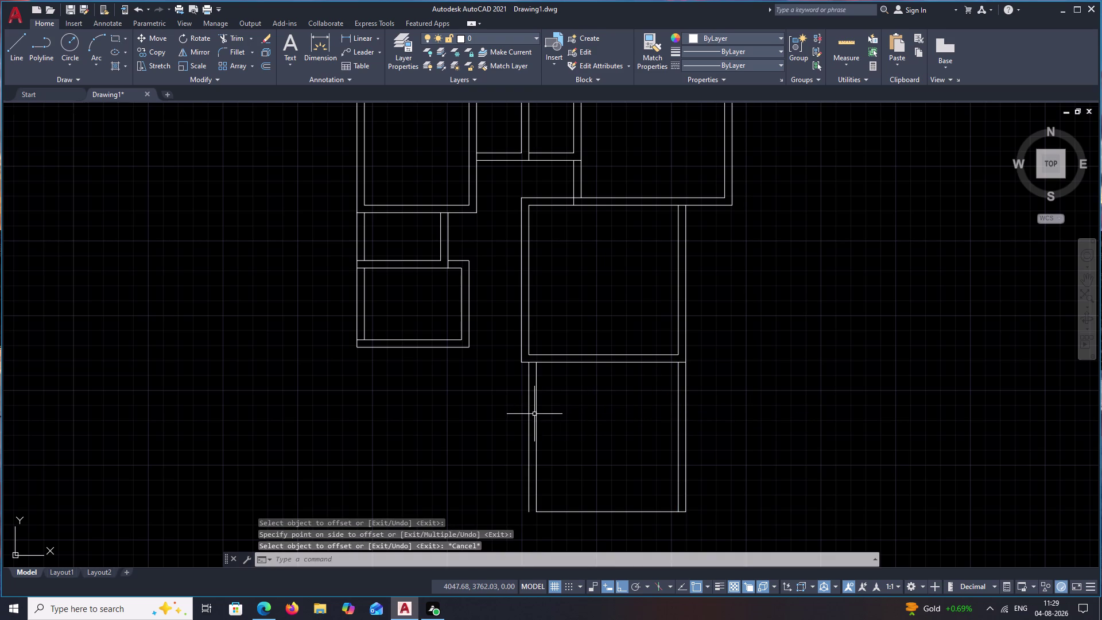
click(535, 414)
key(e)
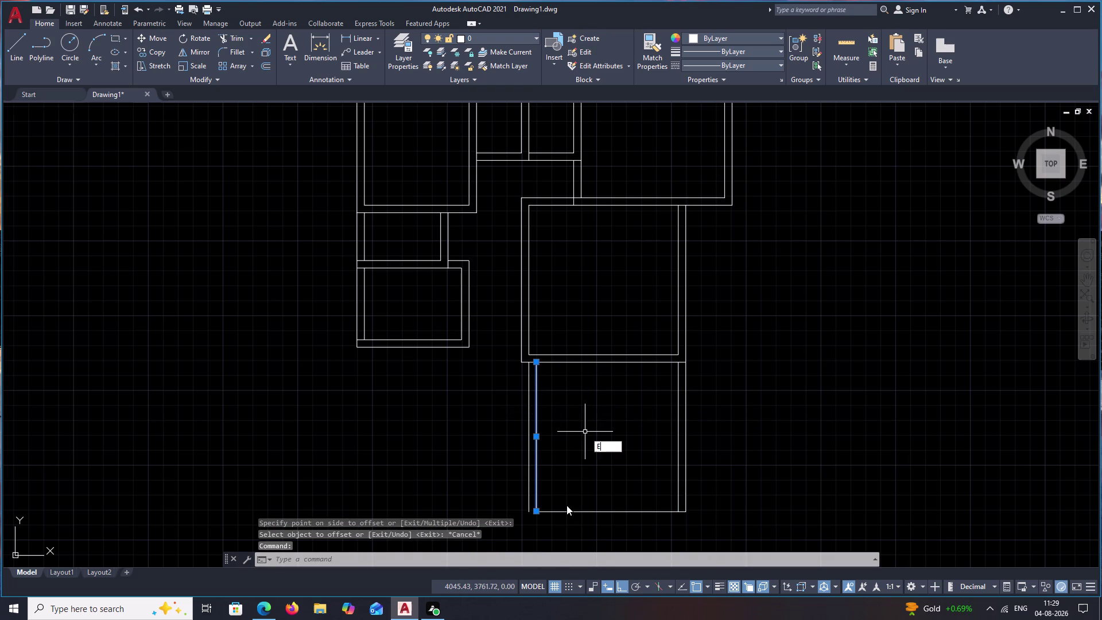
key(space)
Extend the lower square's bottom line to its boundary.
middle_drag(560, 472, 564, 404)
text(EX)
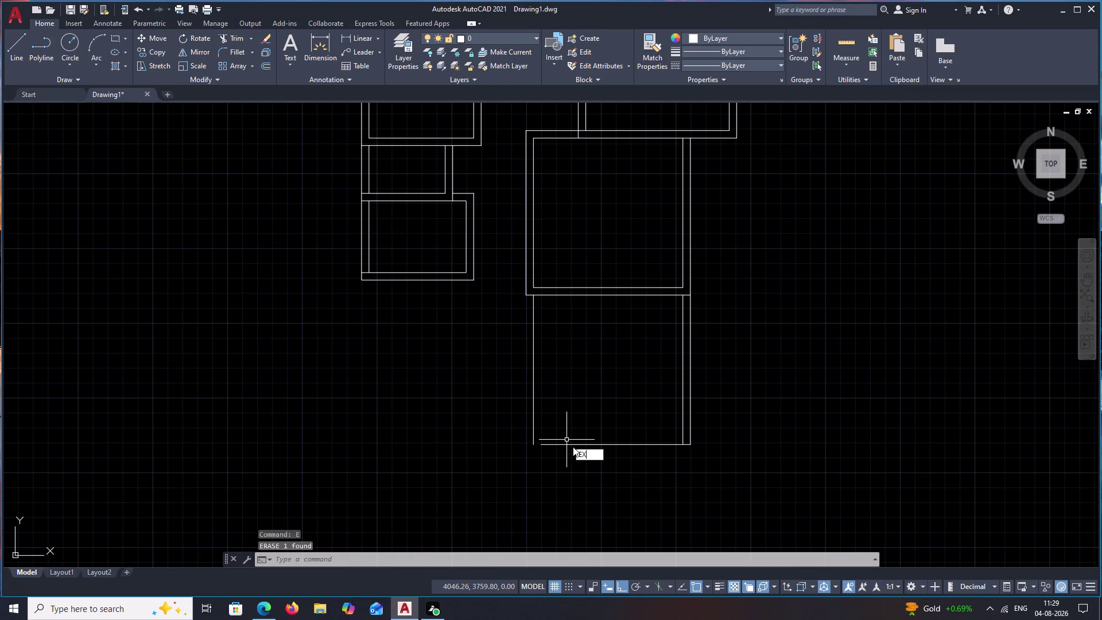
key(space)
click(574, 446)
key(Escape)
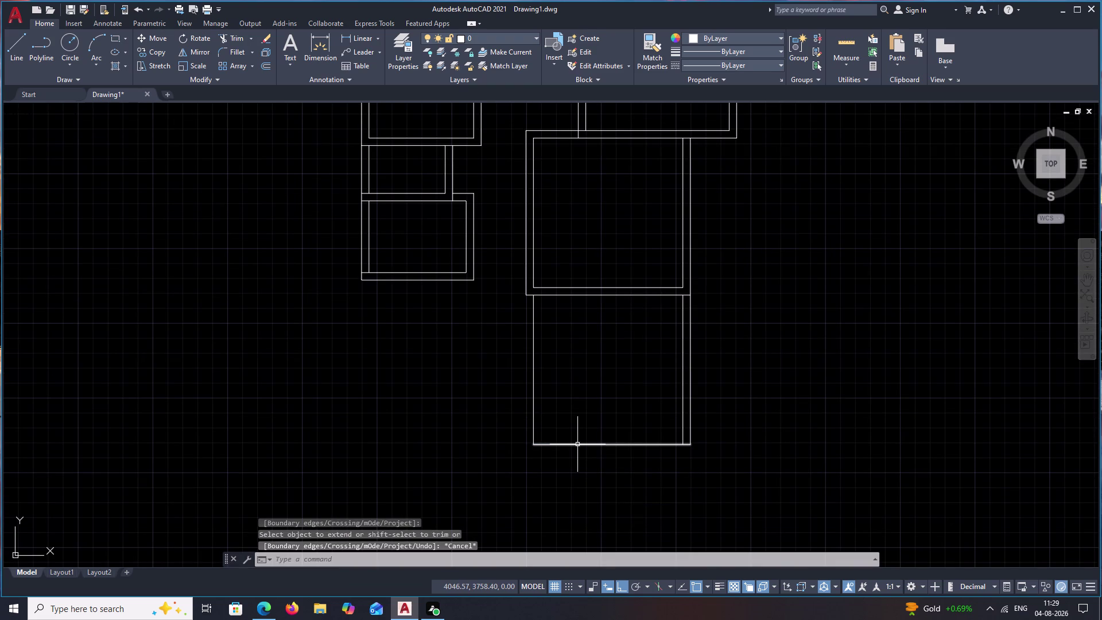
Offset the lower square's bottom and left edges 0.25 outward as walls.
text(O)
key(space)
text(.25)
key(space)
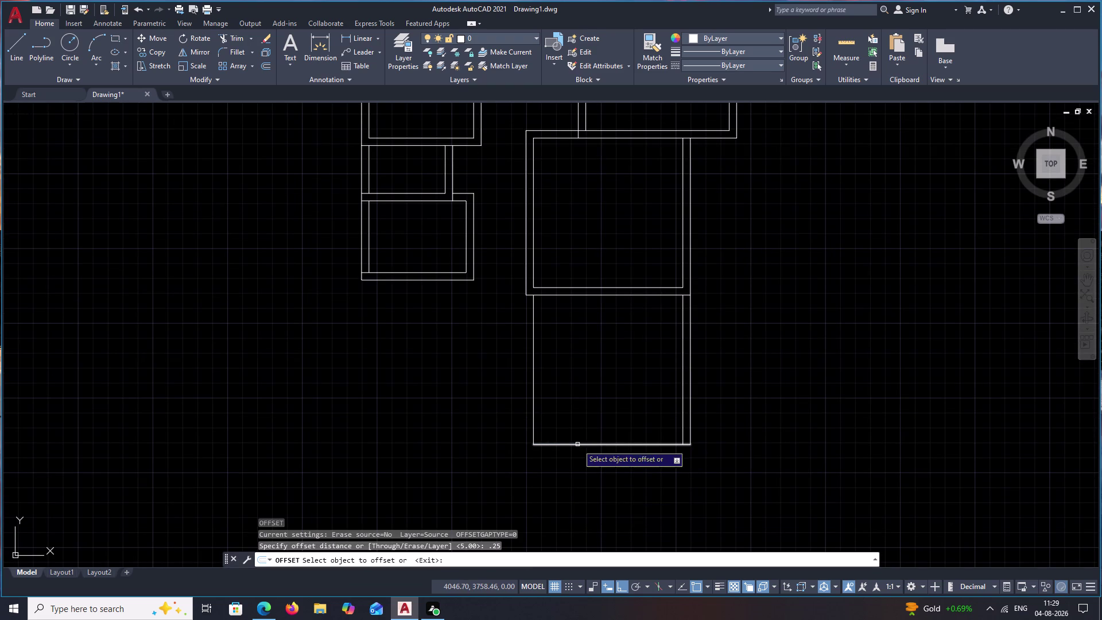
click(533, 370)
click(523, 370)
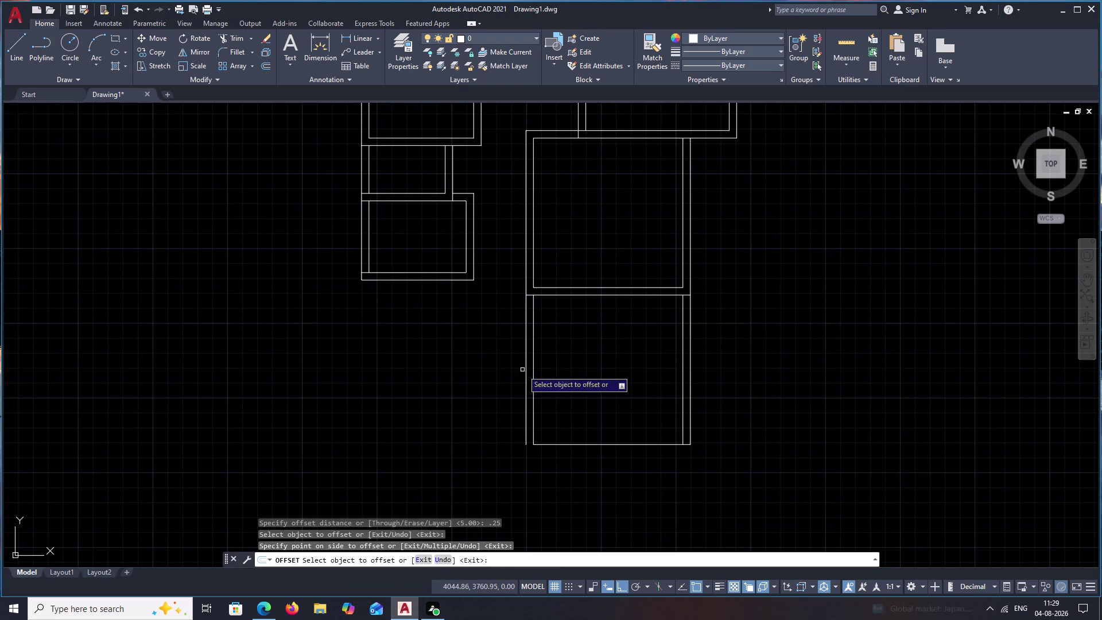
click(608, 443)
click(608, 465)
key(Escape)
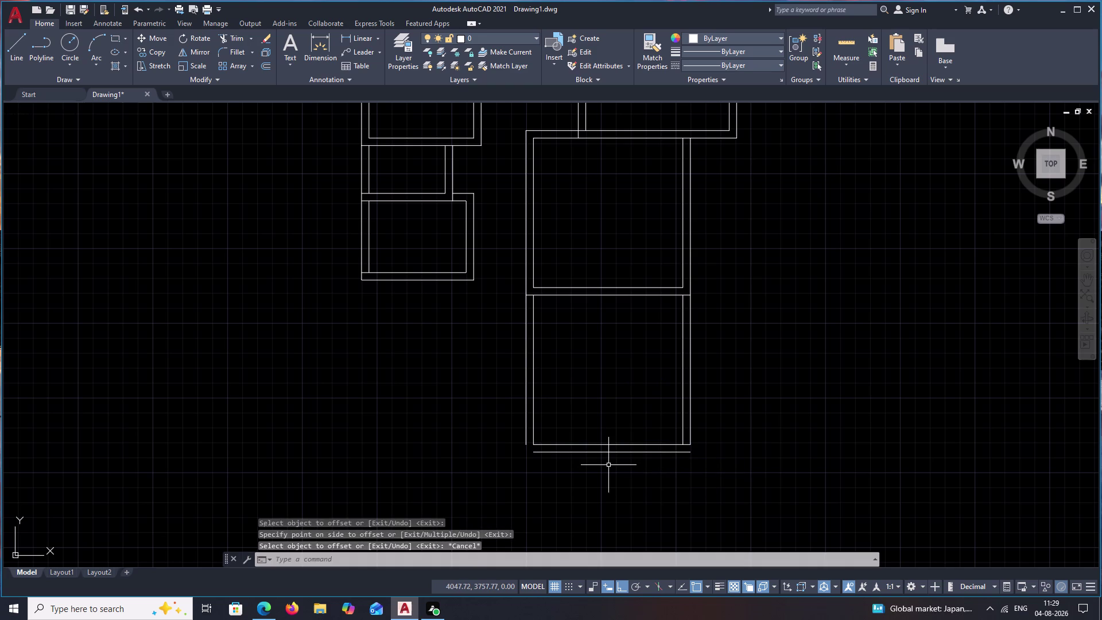
Fillet the bottom and left outer wall lines into a clean corner.
key(d)
key(BackSpace)
text(F)
key(space)
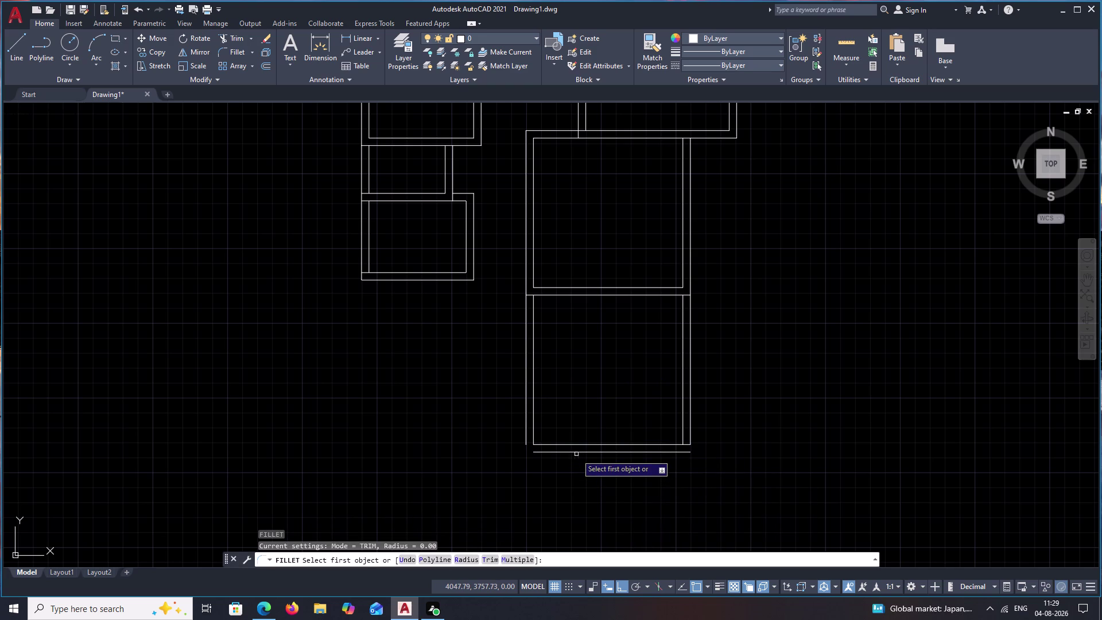
click(578, 452)
click(526, 429)
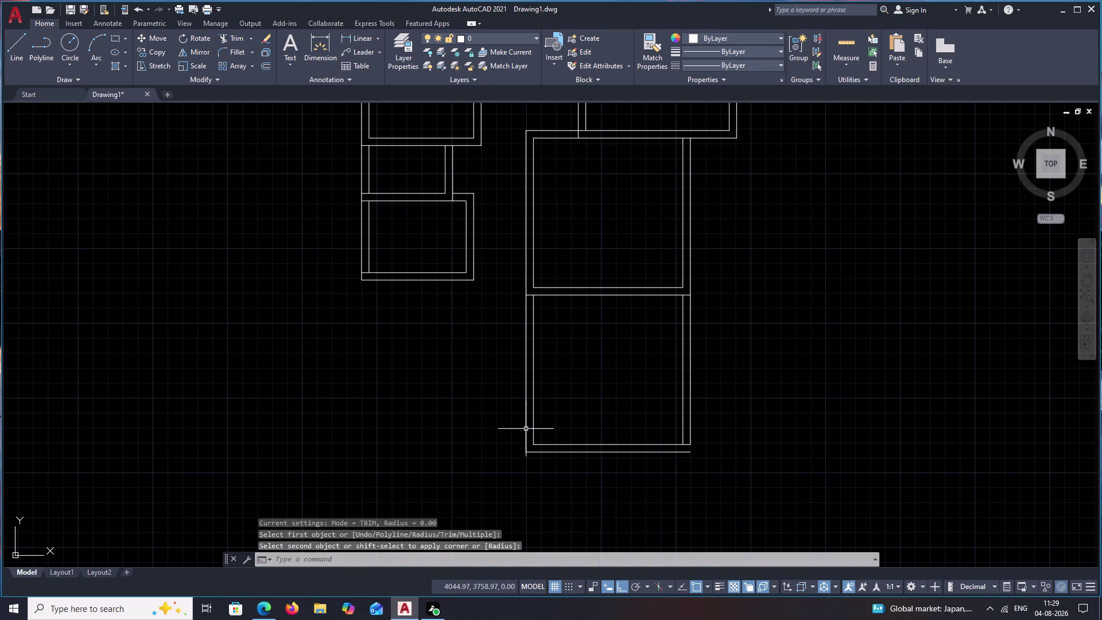
key(space)
click(655, 453)
click(691, 432)
key(Escape)
middle_drag(624, 484, 745, 450)
middle_drag(600, 312, 677, 334)
scroll(down, 3)
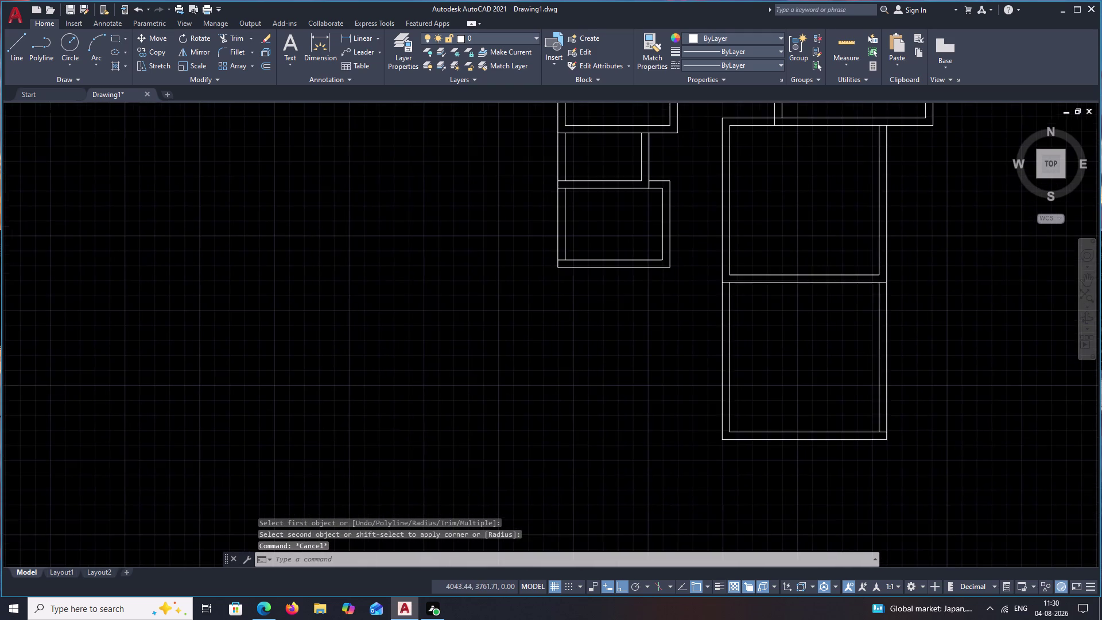
middle_drag(671, 335, 627, 391)
middle_drag(628, 359, 669, 354)
scroll(up, 3)
scroll(up, 3)
middle_drag(654, 364, 785, 285)
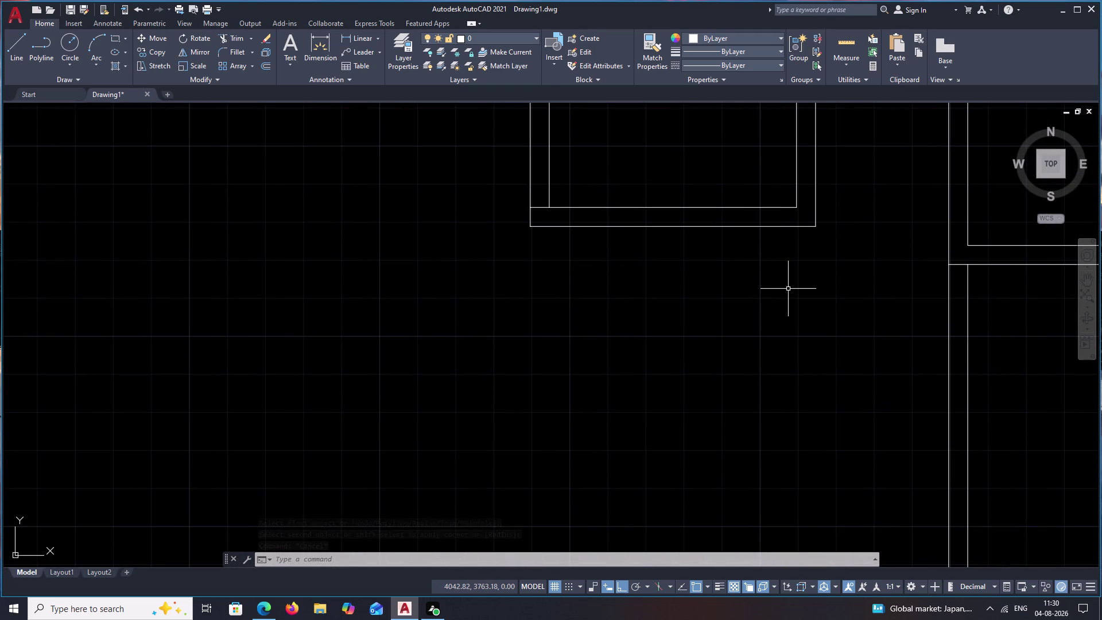
middle_drag(830, 313, 818, 281)
key(p)
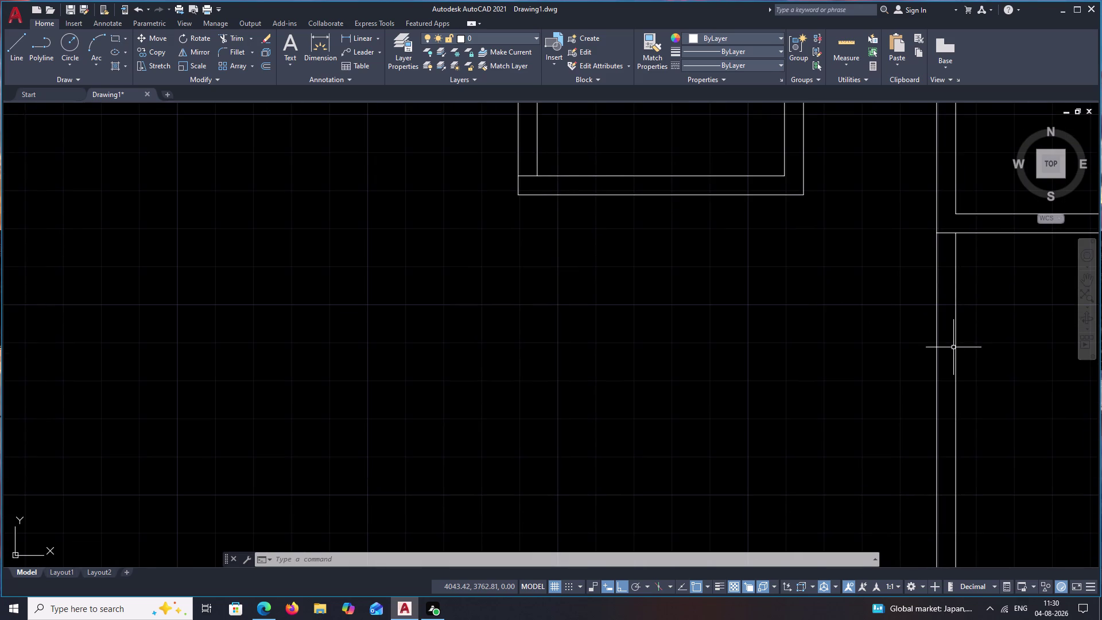
key(BackSpace)
key(o)
key(space)
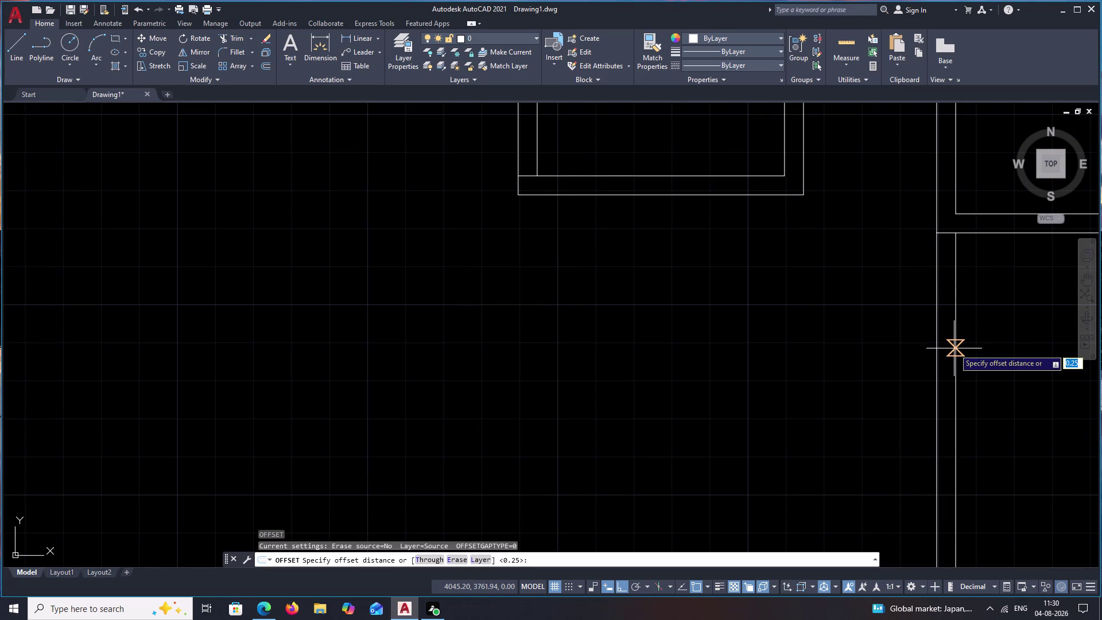
text(6.6)
text(0)
key(space)
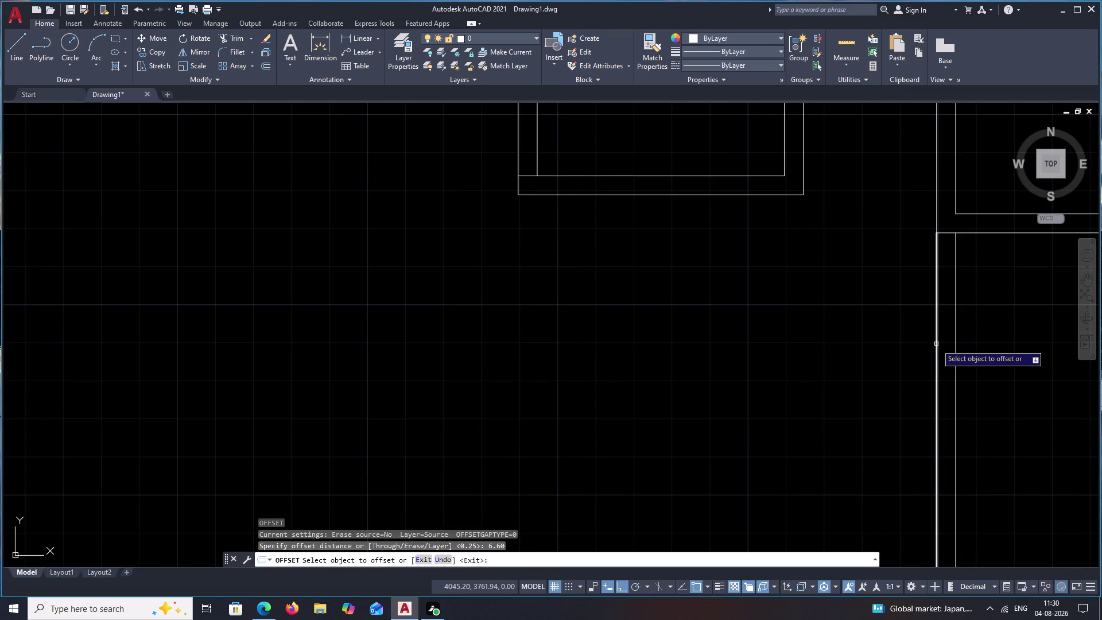
click(936, 344)
click(788, 348)
scroll(down, 3)
middle_drag(787, 348, 763, 395)
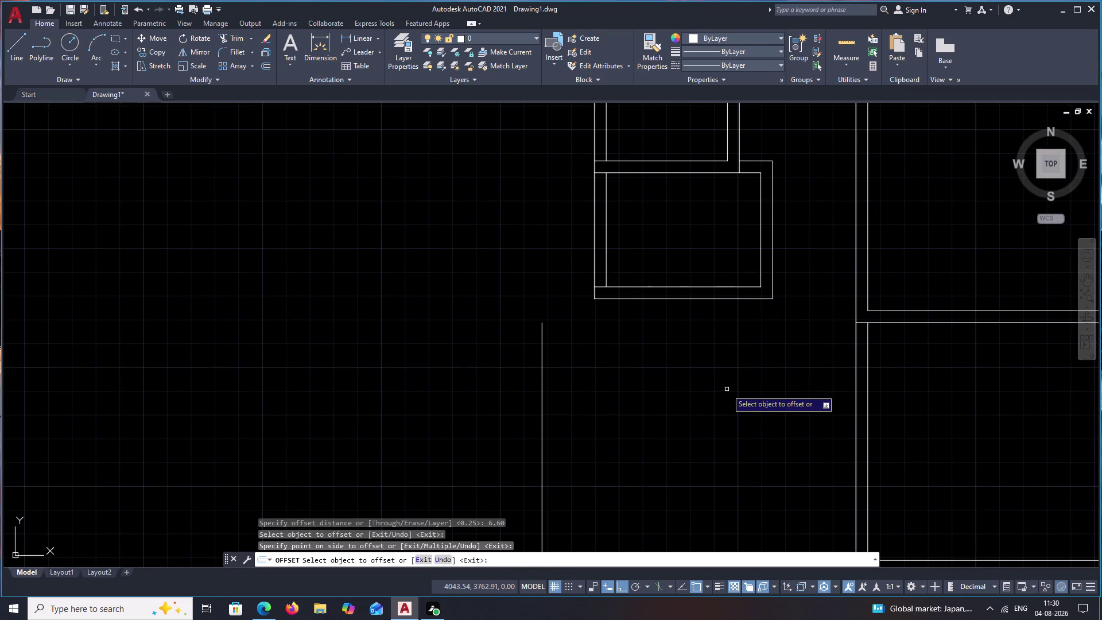
text(L)
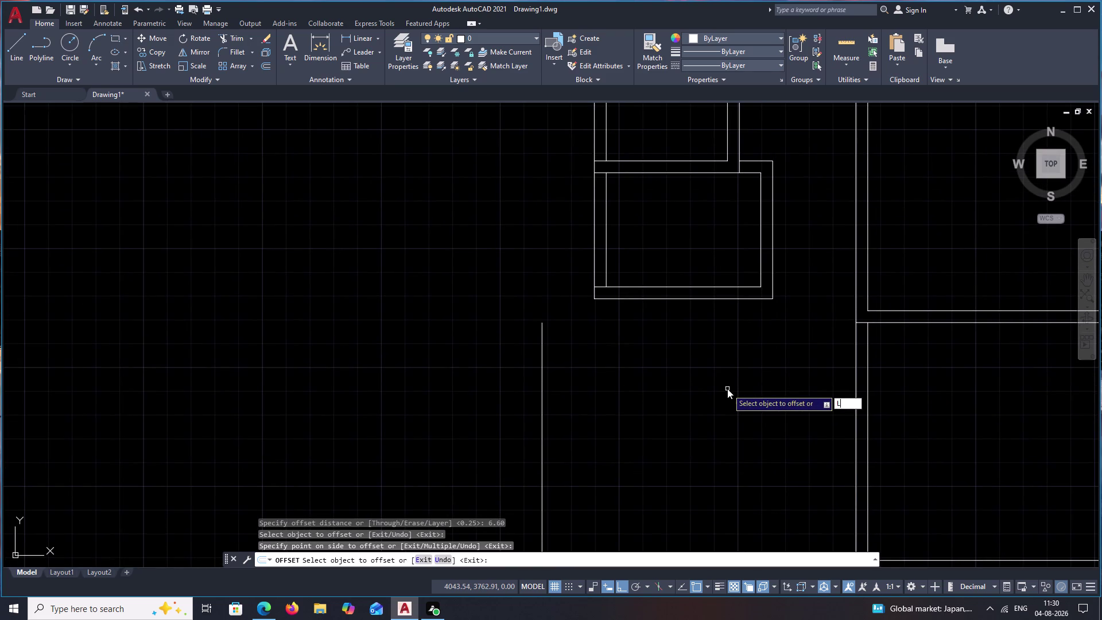
key(space)
key(Escape)
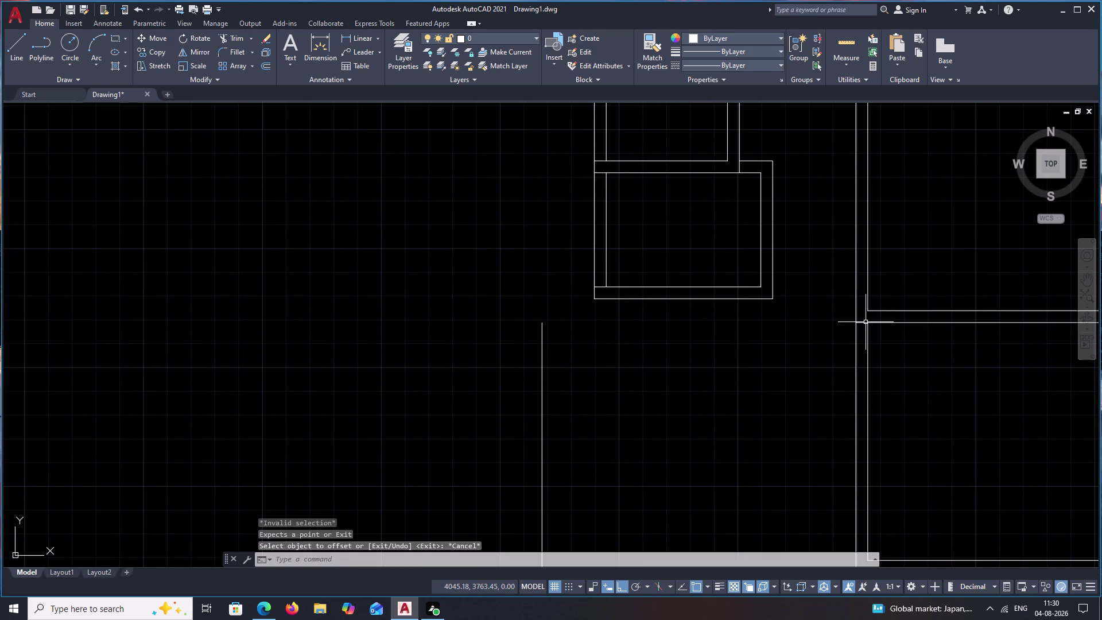
text(EX)
key(space)
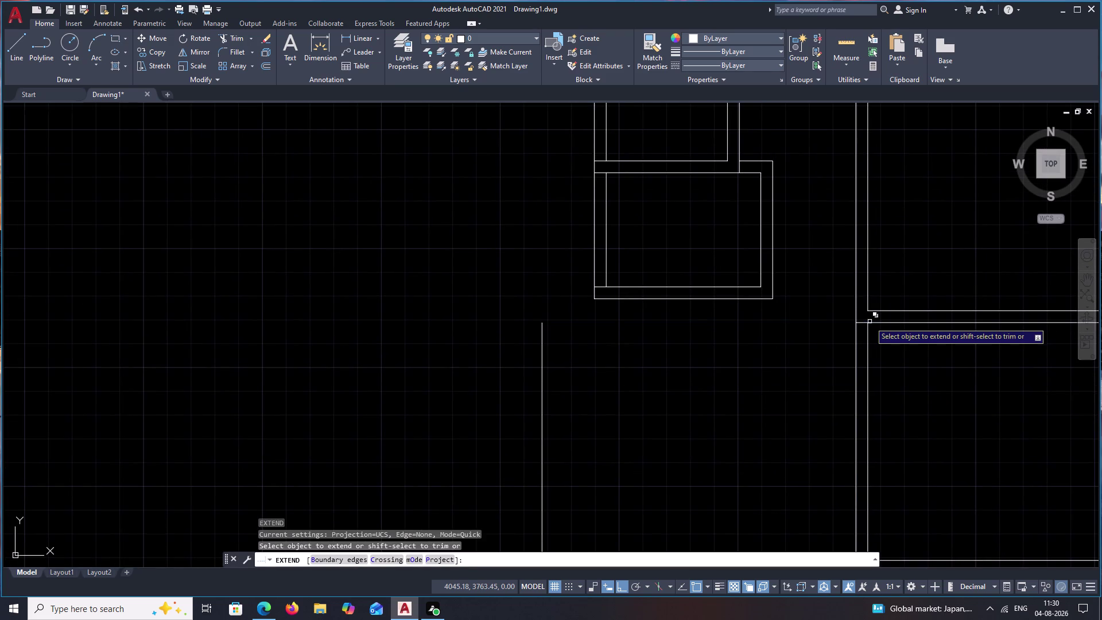
click(876, 323)
key(Escape)
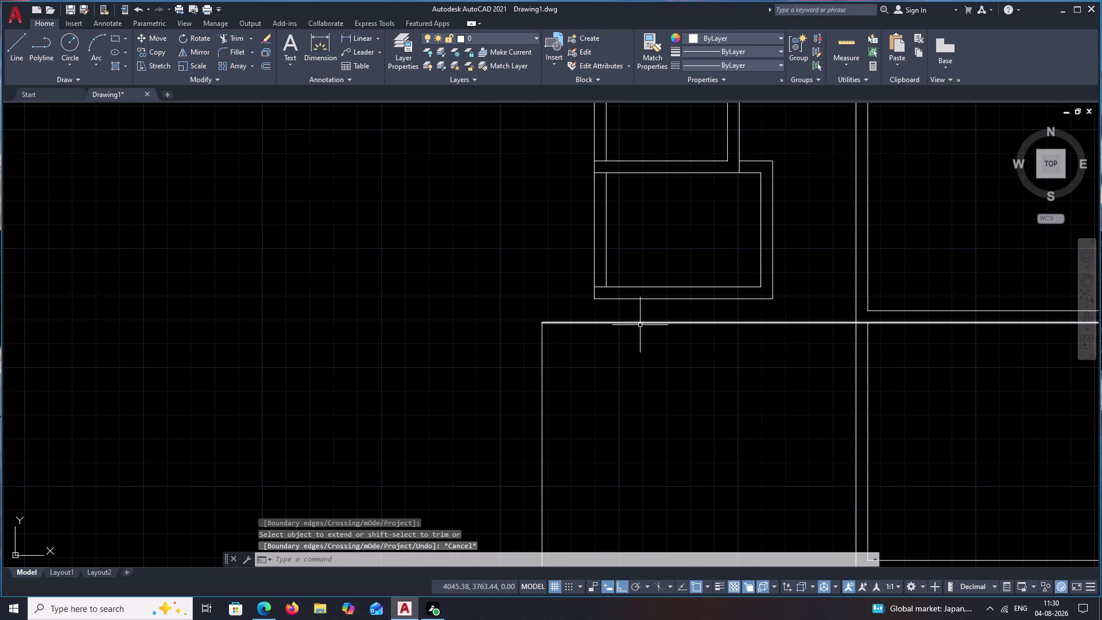
click(642, 343)
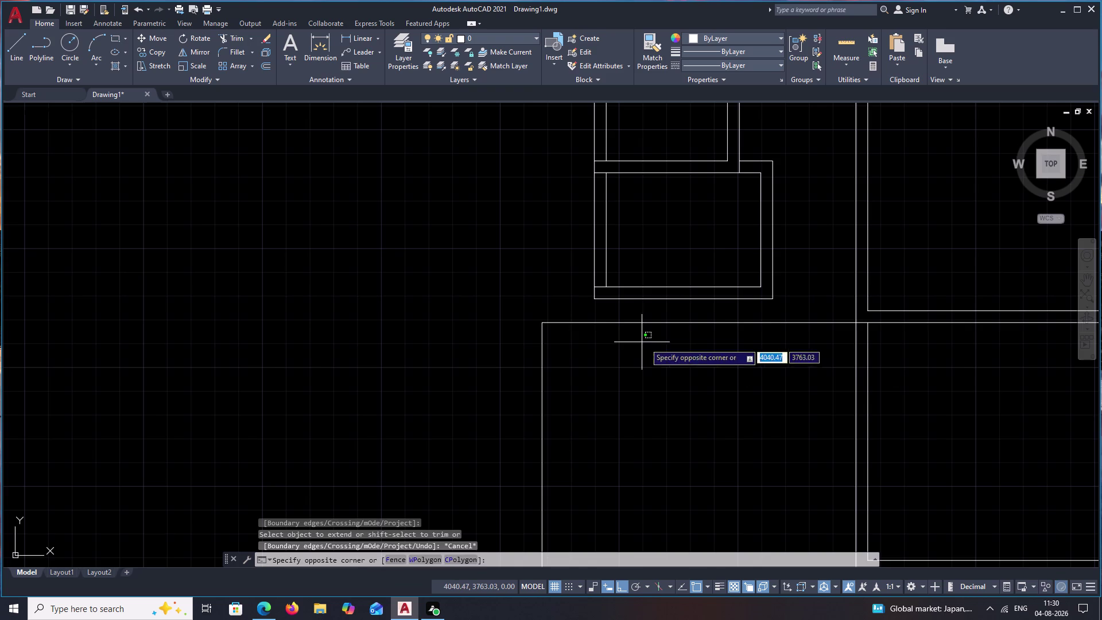
click(679, 375)
key(Escape)
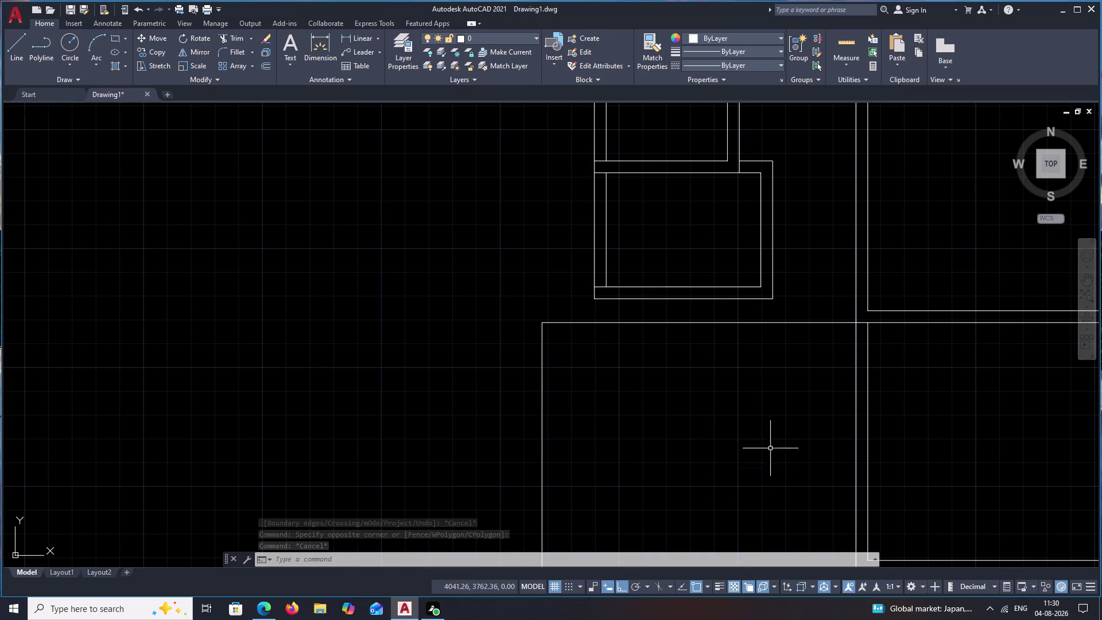
key(Escape)
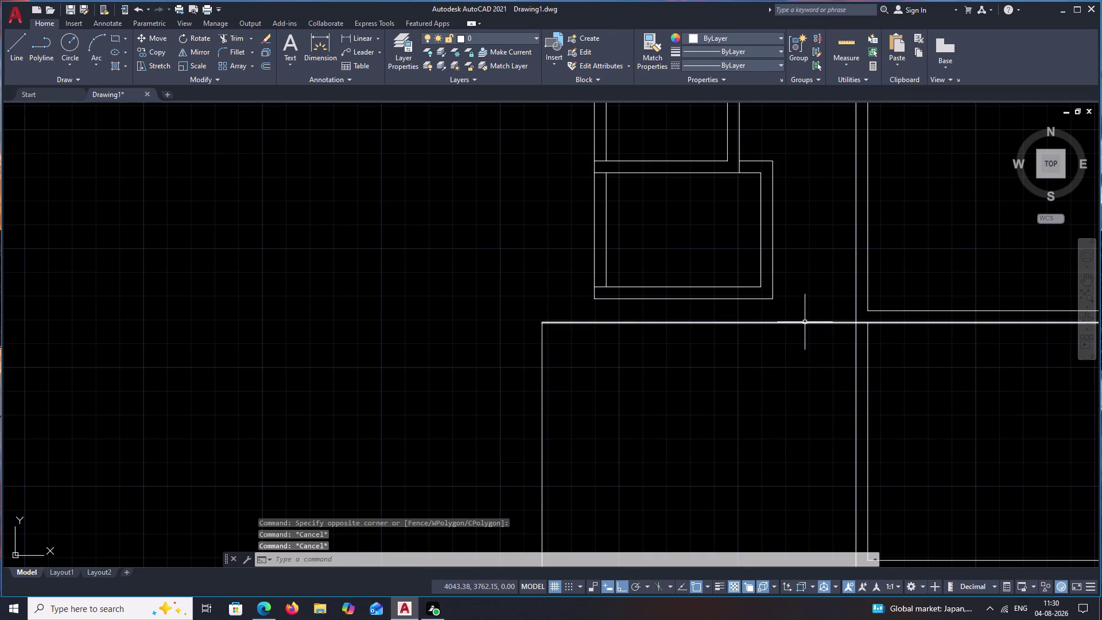
click(805, 323)
key(Escape)
key(ctrl+z)
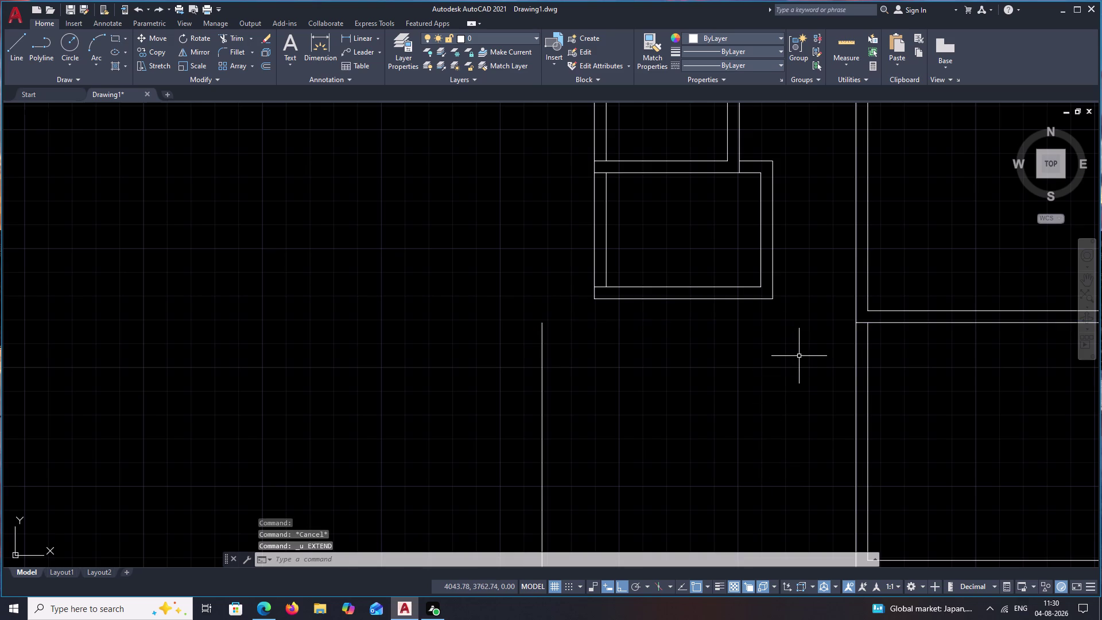
click(541, 378)
text(E)
key(space)
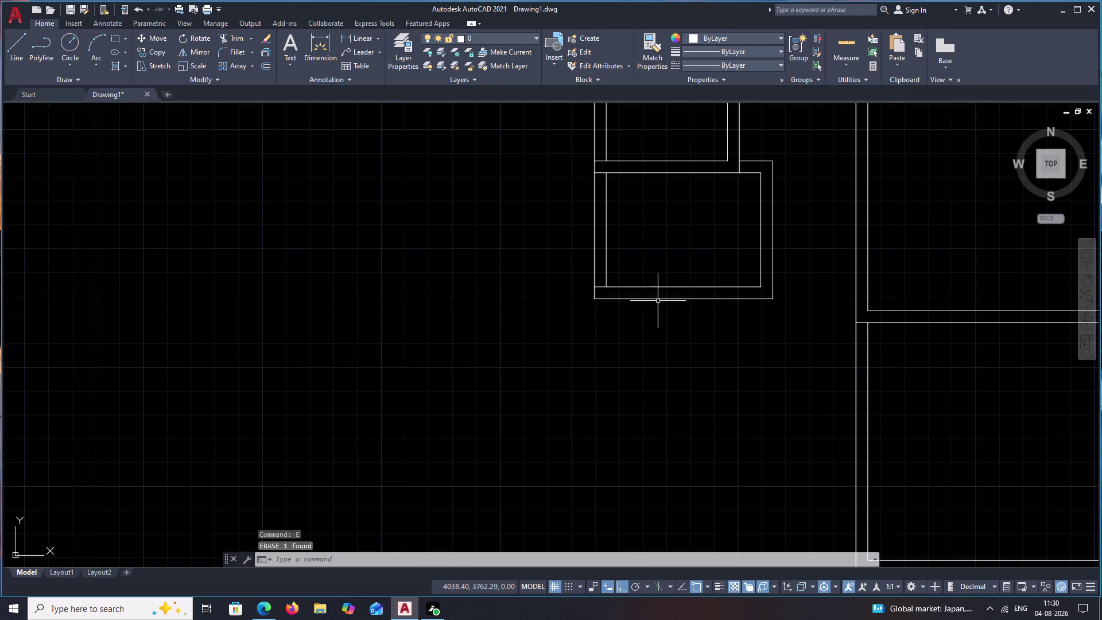
key(l)
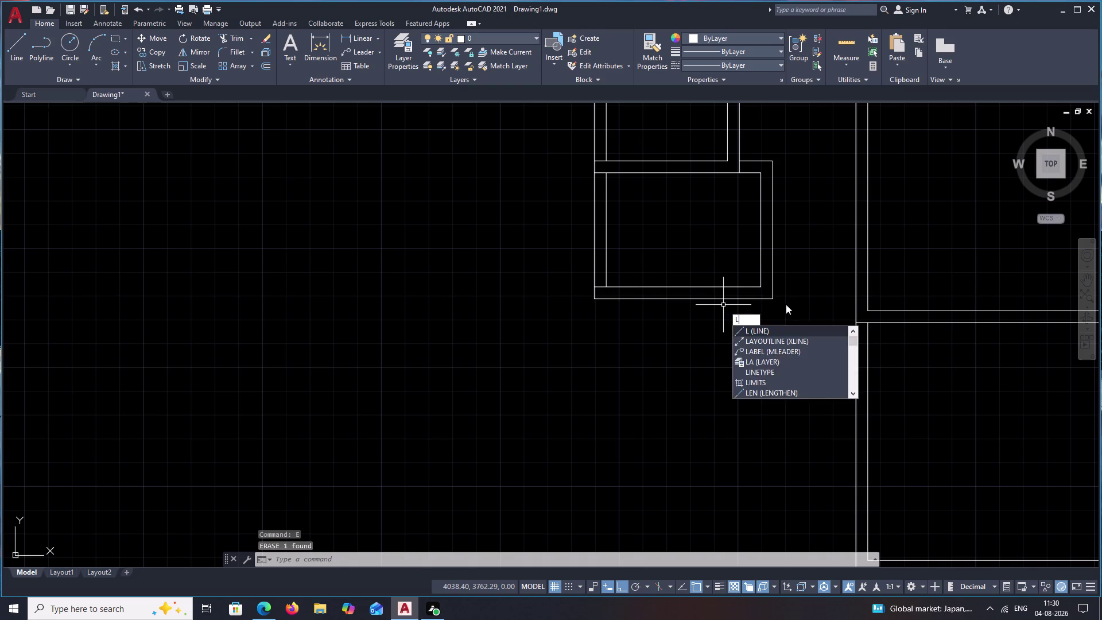
Draw a 6.60-long vertical line down from the smaller room's corner.
key(space)
click(776, 301)
middle_drag(757, 486, 759, 419)
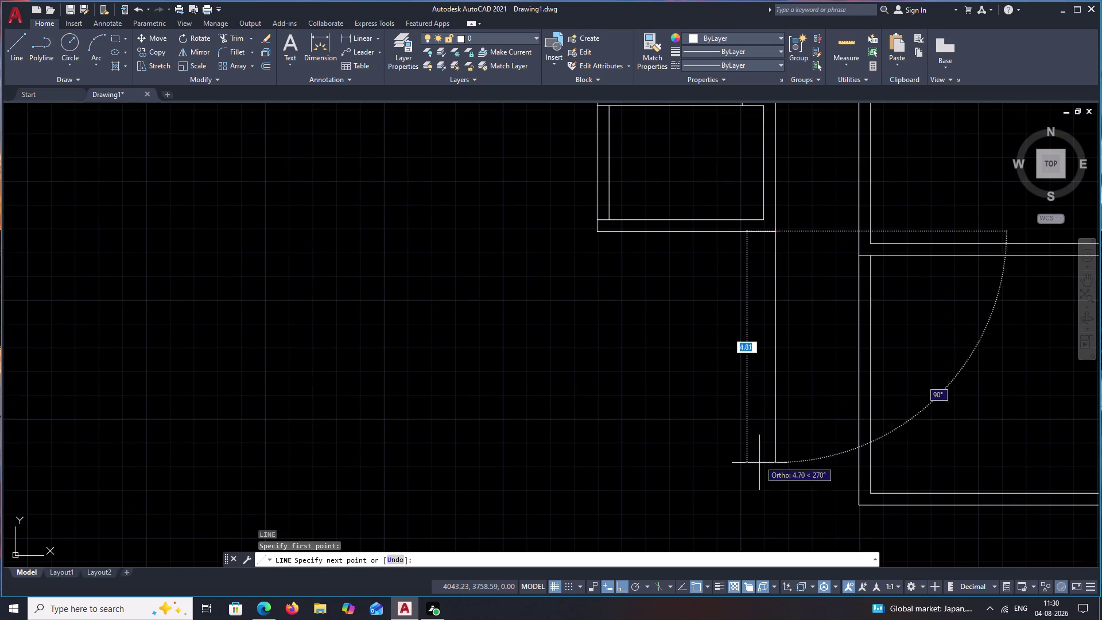
text(6.60)
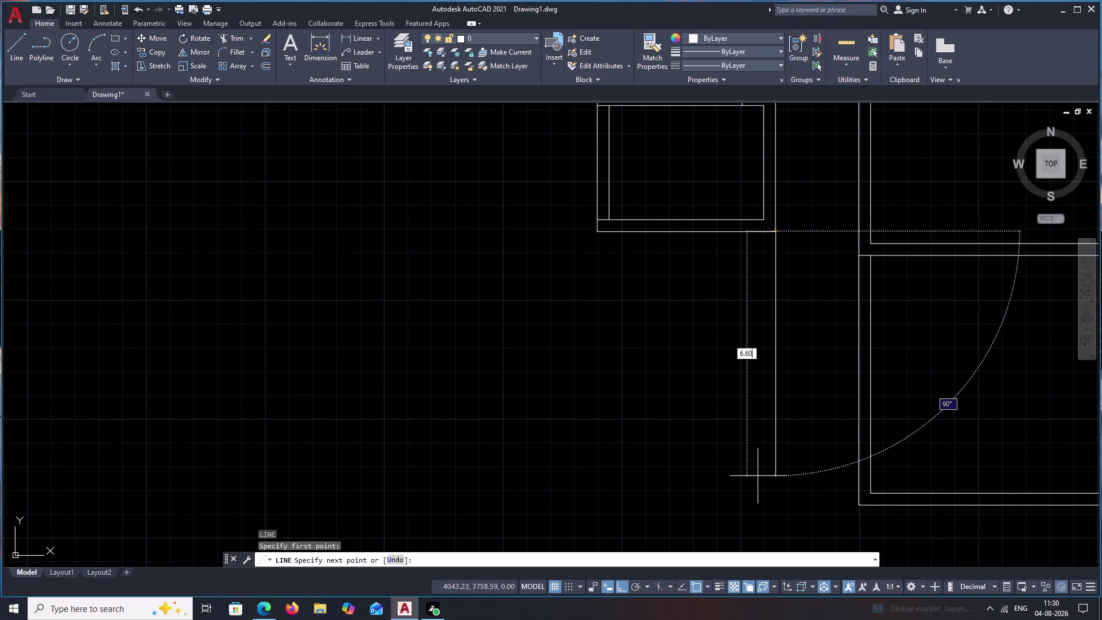
key(space)
key(Escape)
Offset that vertical line 6.60 to the left for the room's other side.
text(O)
key(space)
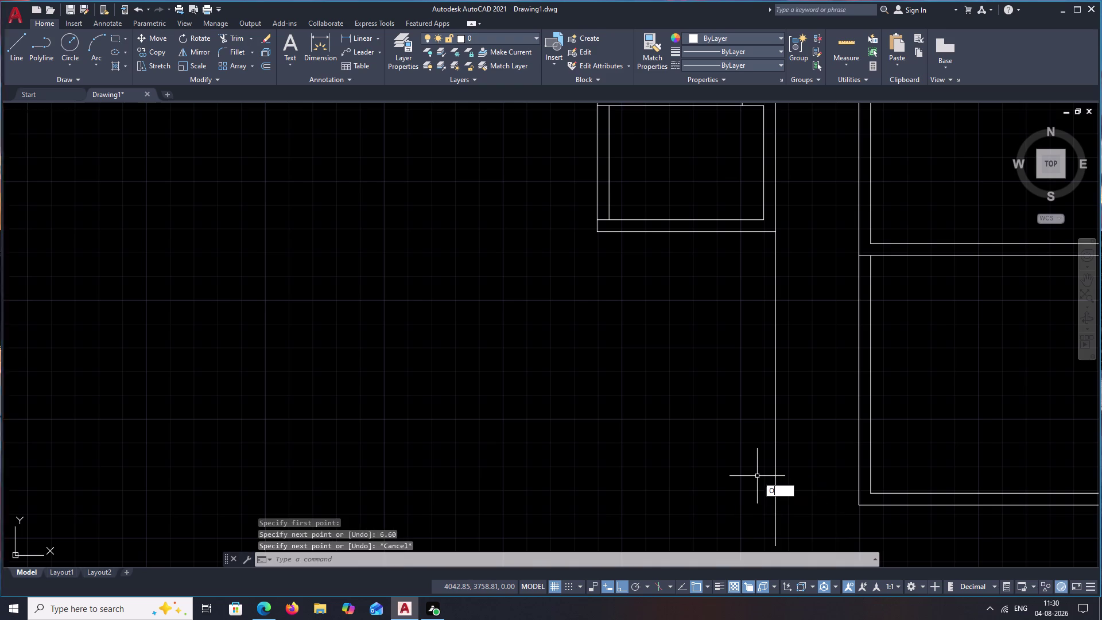
text(6.60)
key(space)
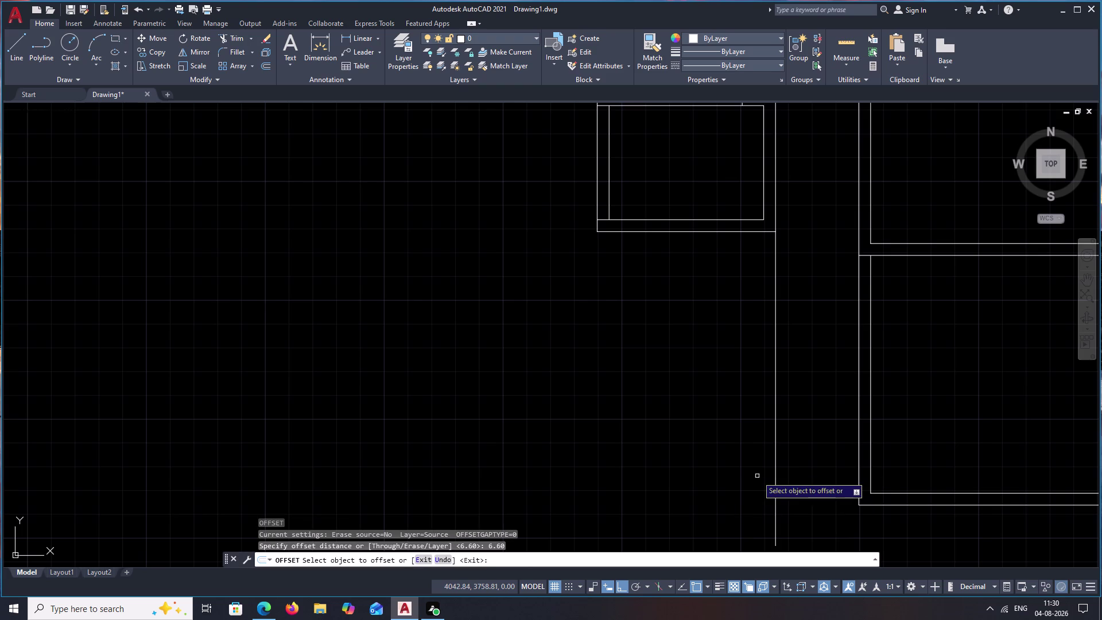
click(775, 439)
click(611, 429)
key(Escape)
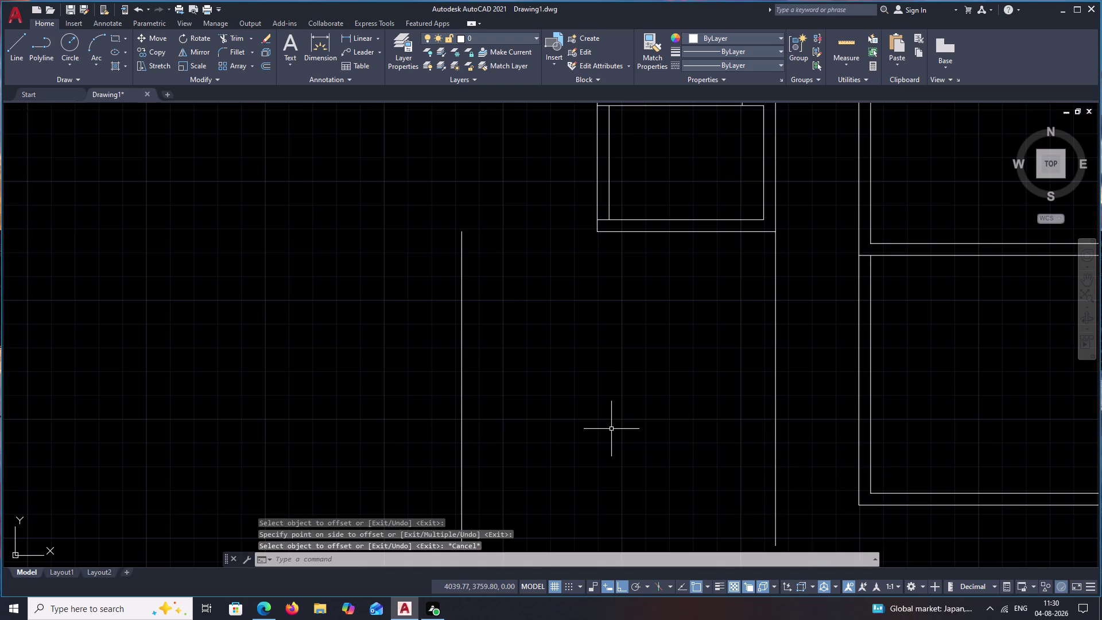
Draw the new room's top and bottom edge lines between its two sides.
text(L)
key(space)
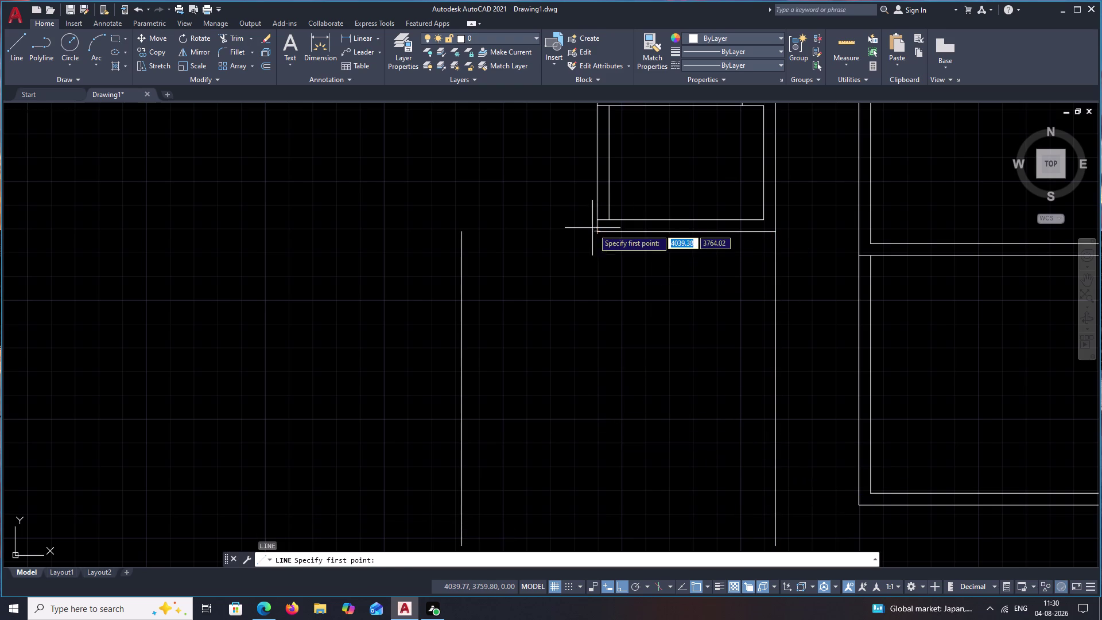
click(594, 228)
click(461, 223)
key(Escape)
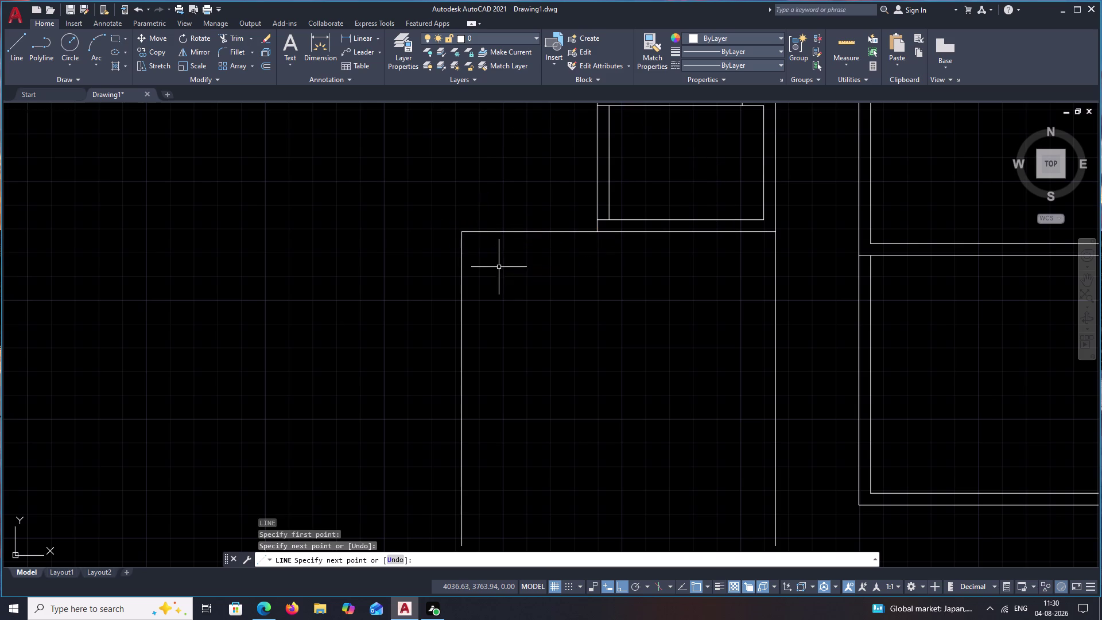
middle_drag(503, 302, 520, 215)
middle_drag(543, 333, 552, 292)
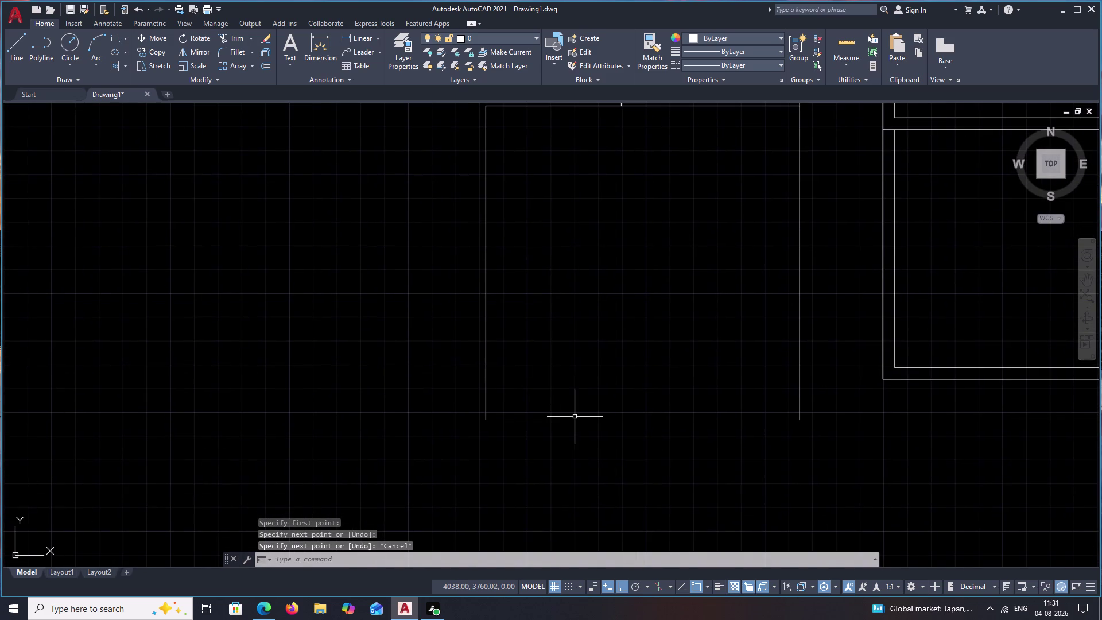
key(l)
key(space)
click(491, 417)
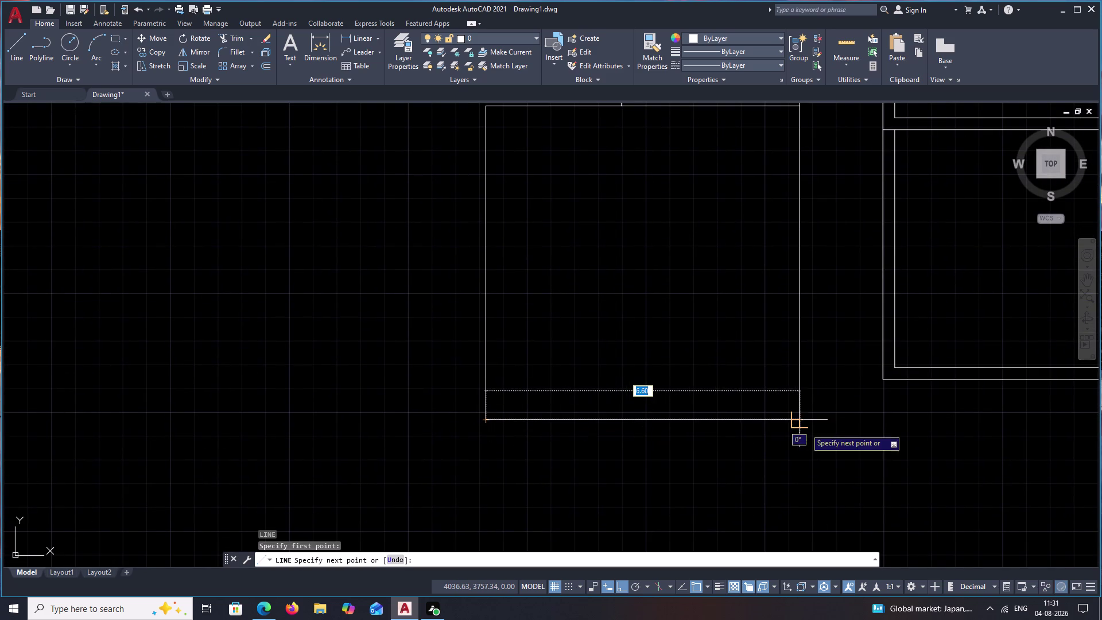
click(807, 426)
key(Escape)
Offset the new room's right edge 0.25 inward as wall thickness.
text(O)
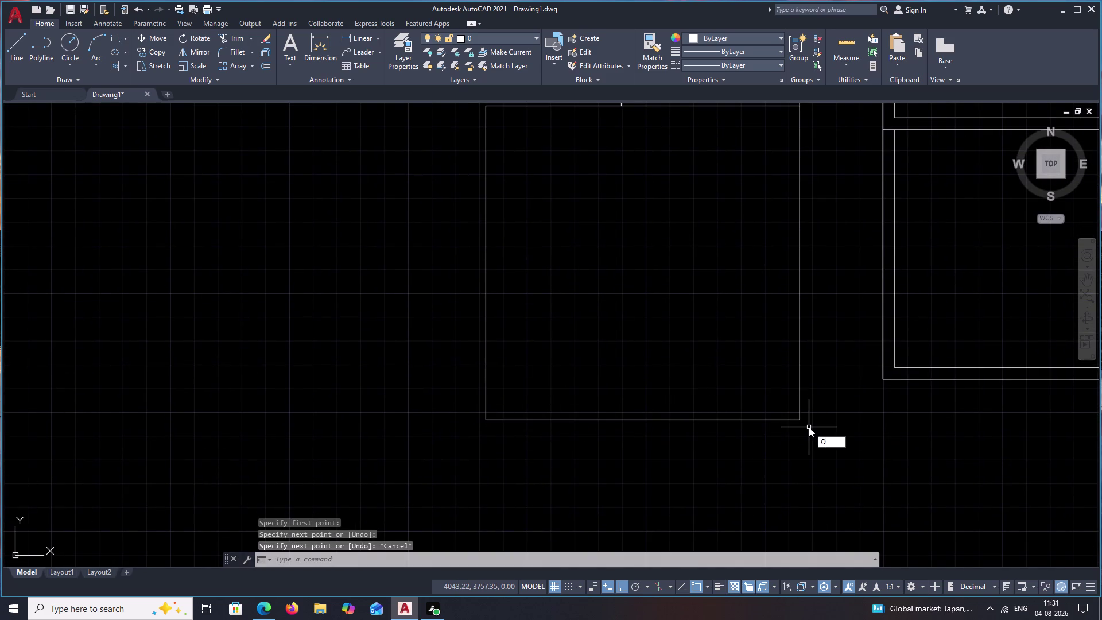
key(space)
middle_drag(735, 315, 728, 423)
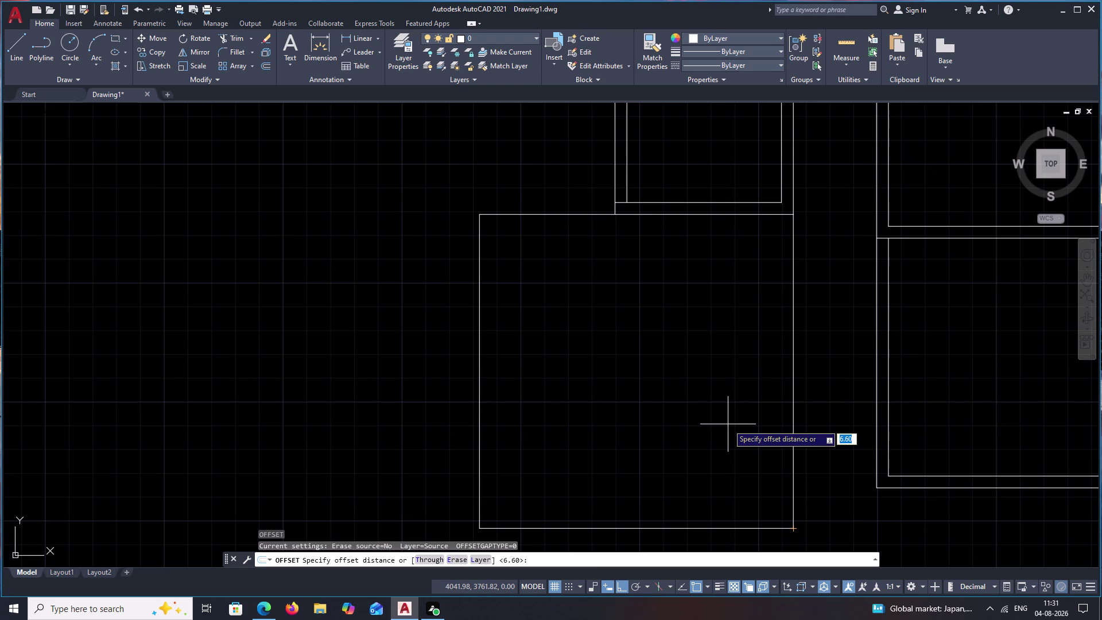
text(.25)
key(space)
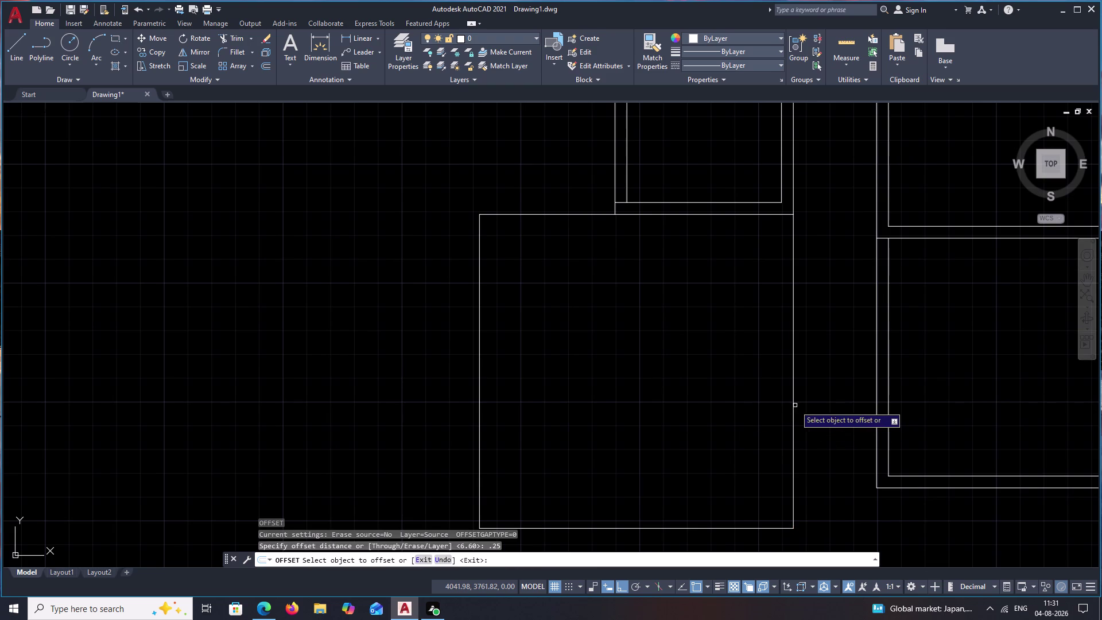
click(793, 404)
click(777, 404)
key(Escape)
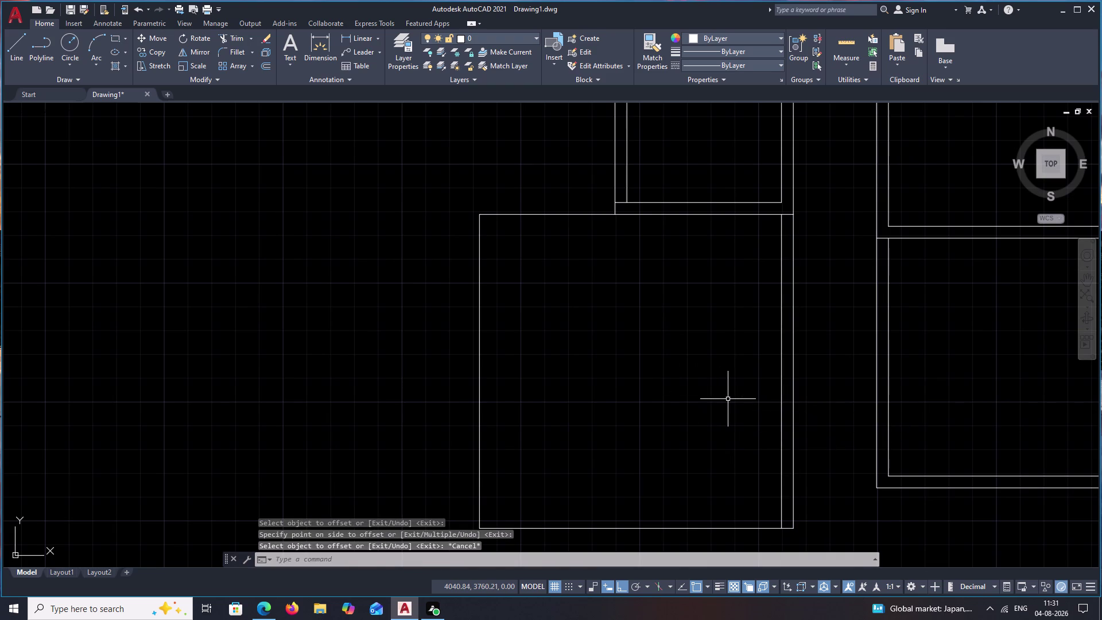
Offset a wall line 6.60 to one side.
text(O 6.6)
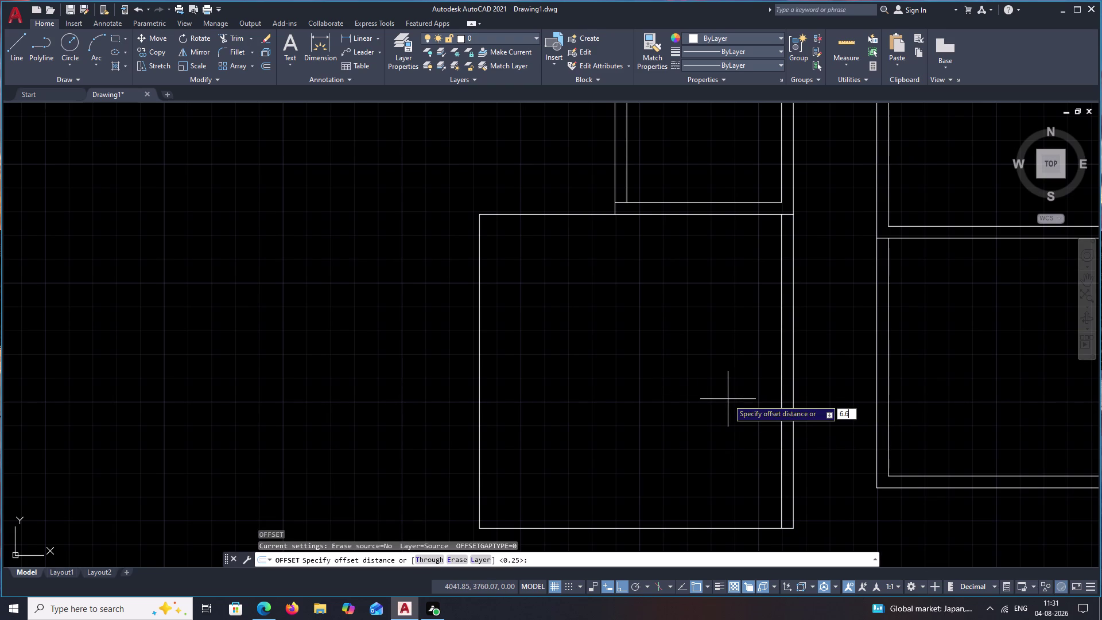
text(0)
key(space)
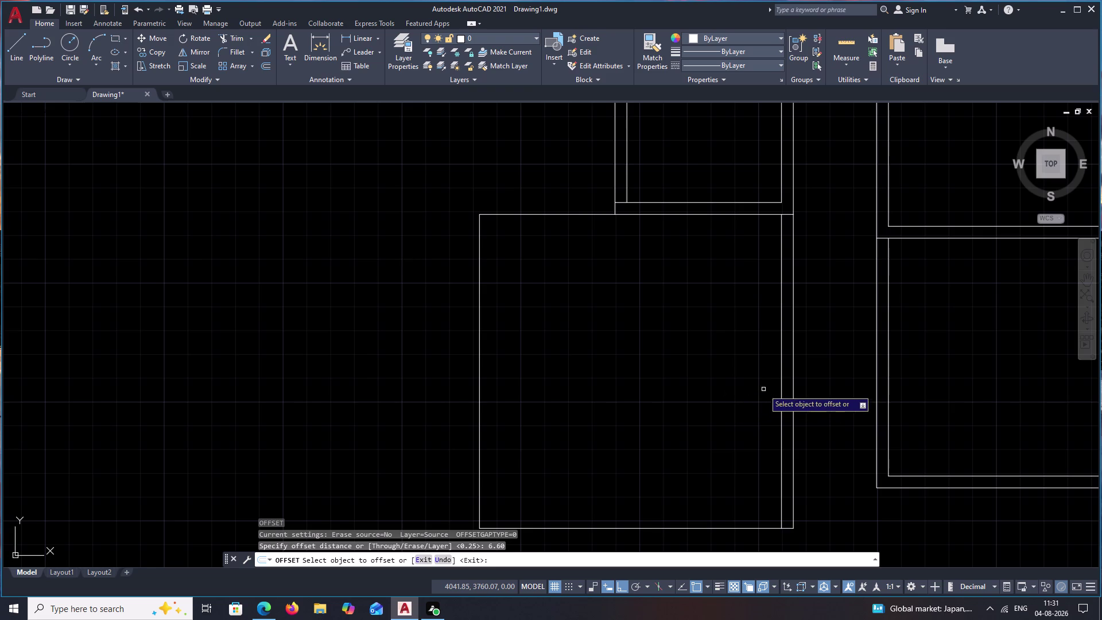
click(782, 384)
click(593, 373)
key(Escape)
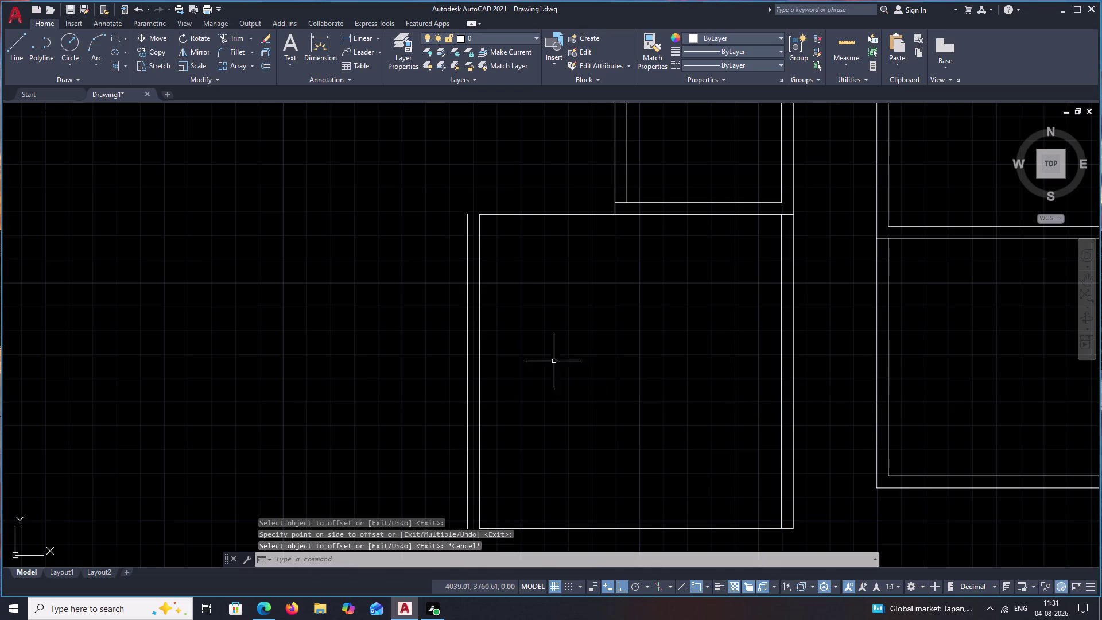
Offset the lower room's bottom and top walls 0.25 outward.
scroll(down, 3)
middle_drag(541, 355, 565, 367)
text(O)
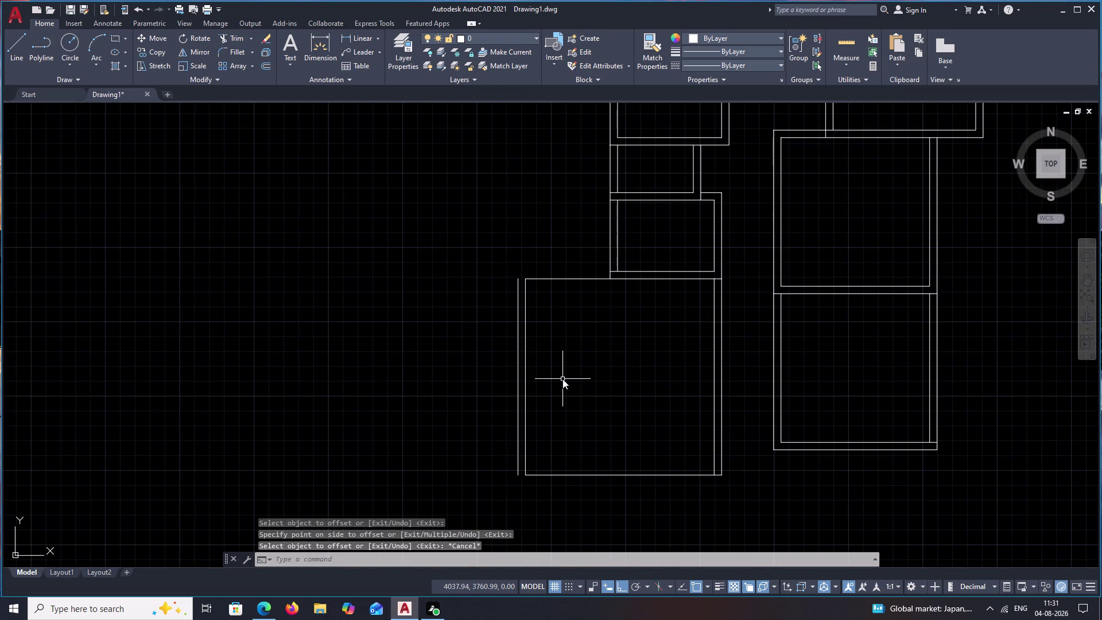
key(space)
text(.2)
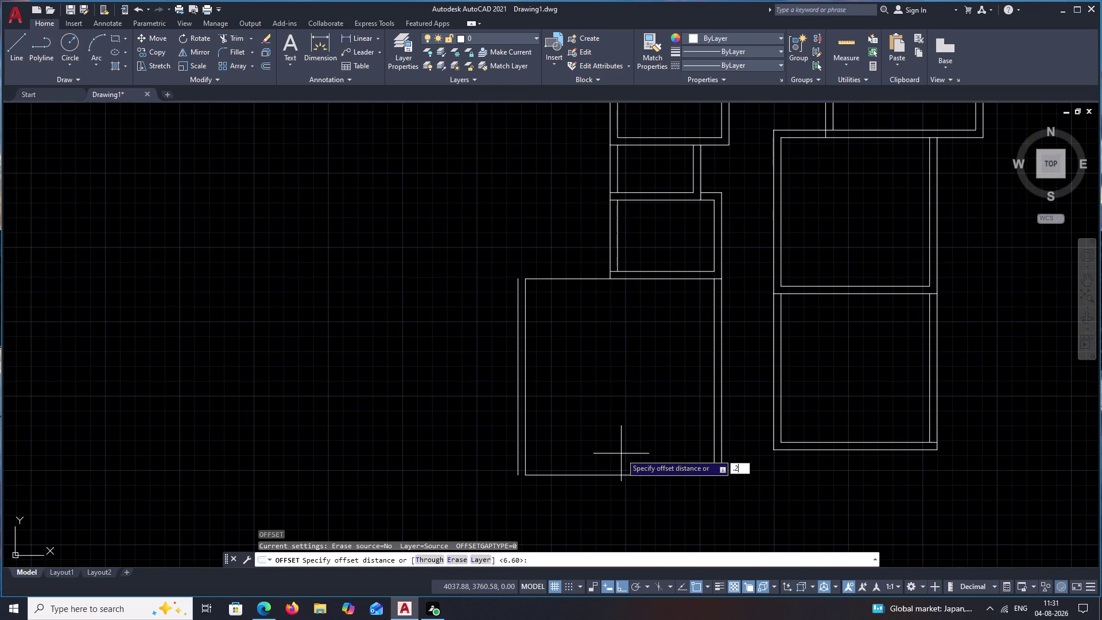
text(5)
key(space)
click(610, 475)
click(608, 499)
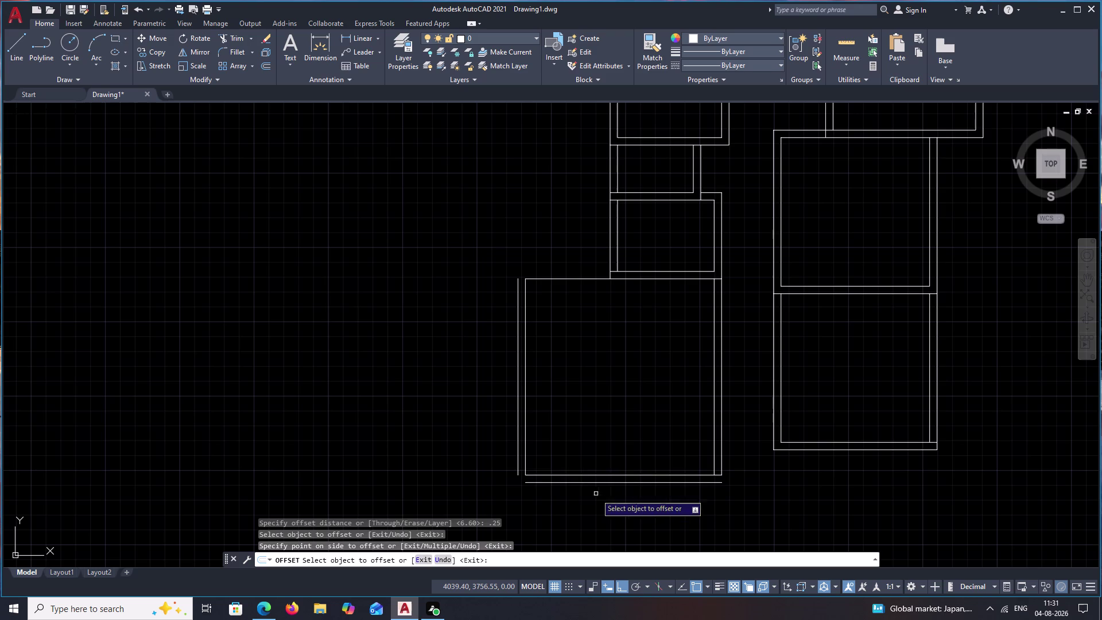
click(570, 277)
click(563, 259)
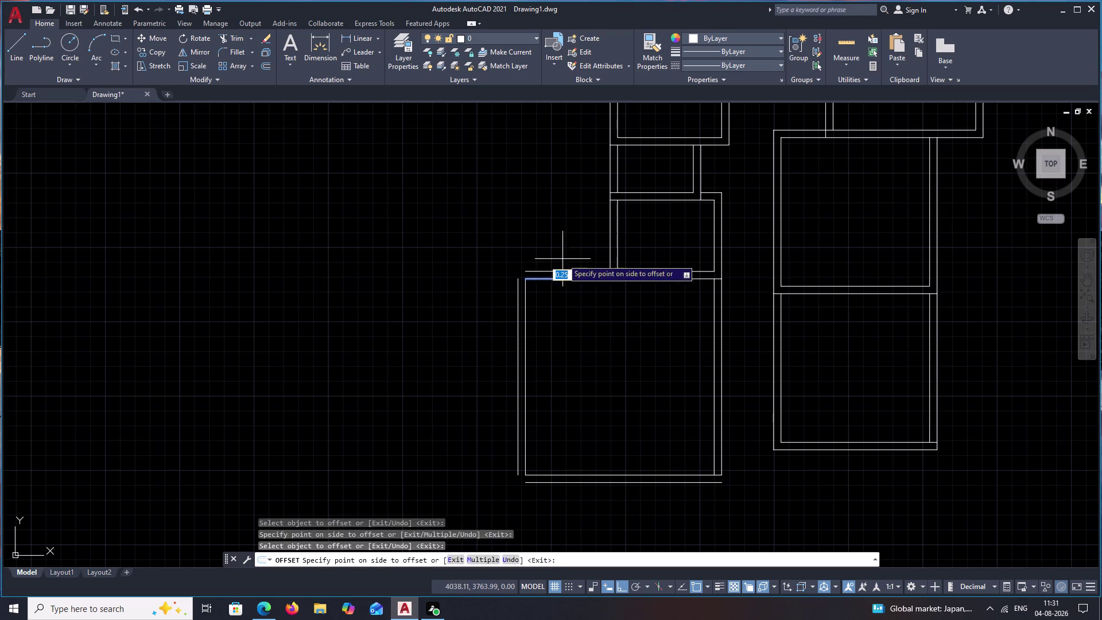
key(Escape)
Fillet the bottom-left, bottom-right and top-left outer wall corners closed.
text(F)
key(space)
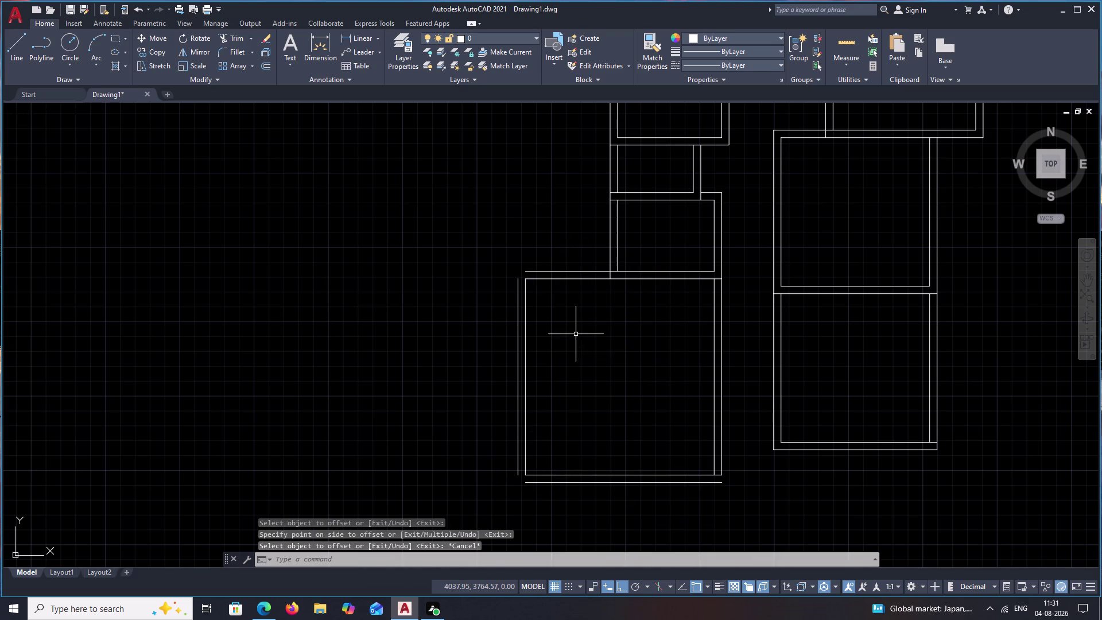
click(518, 454)
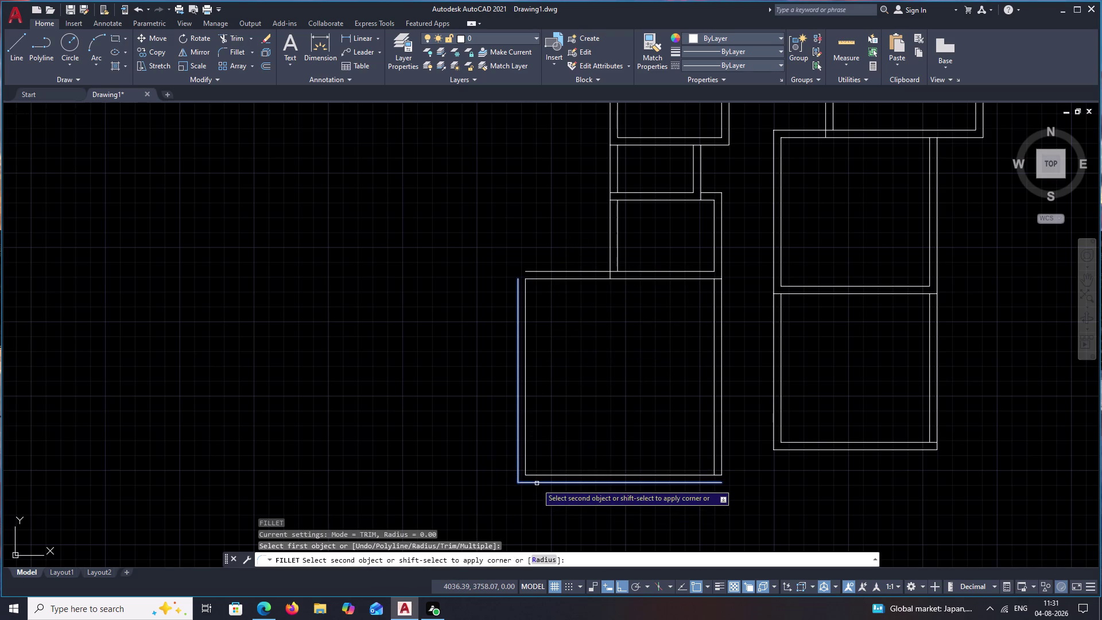
click(538, 483)
key(space)
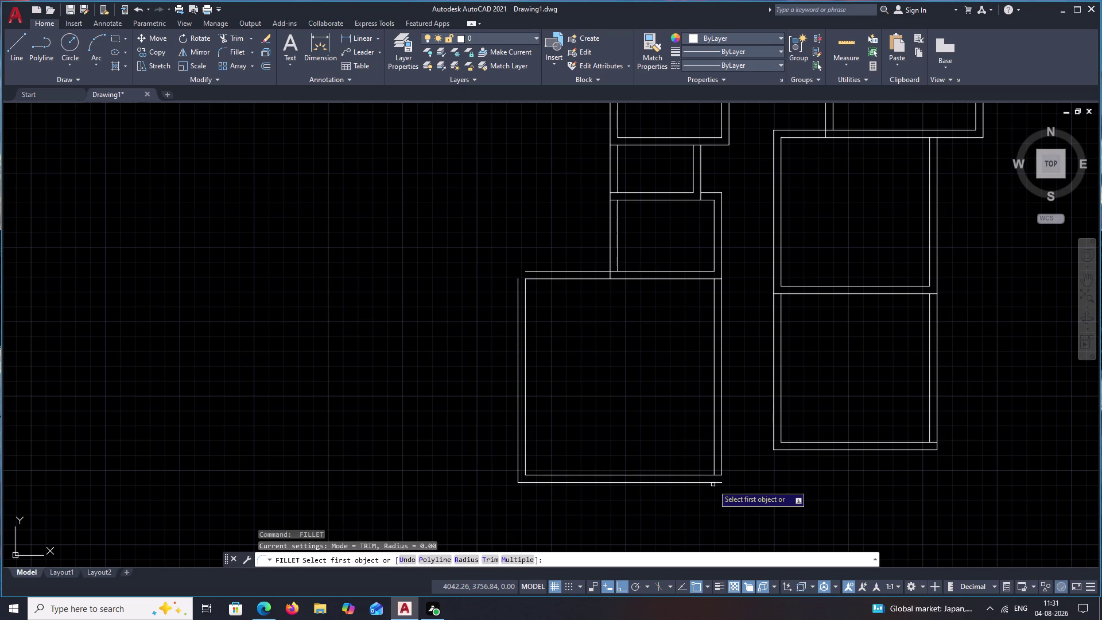
key(space)
key(space)
click(713, 483)
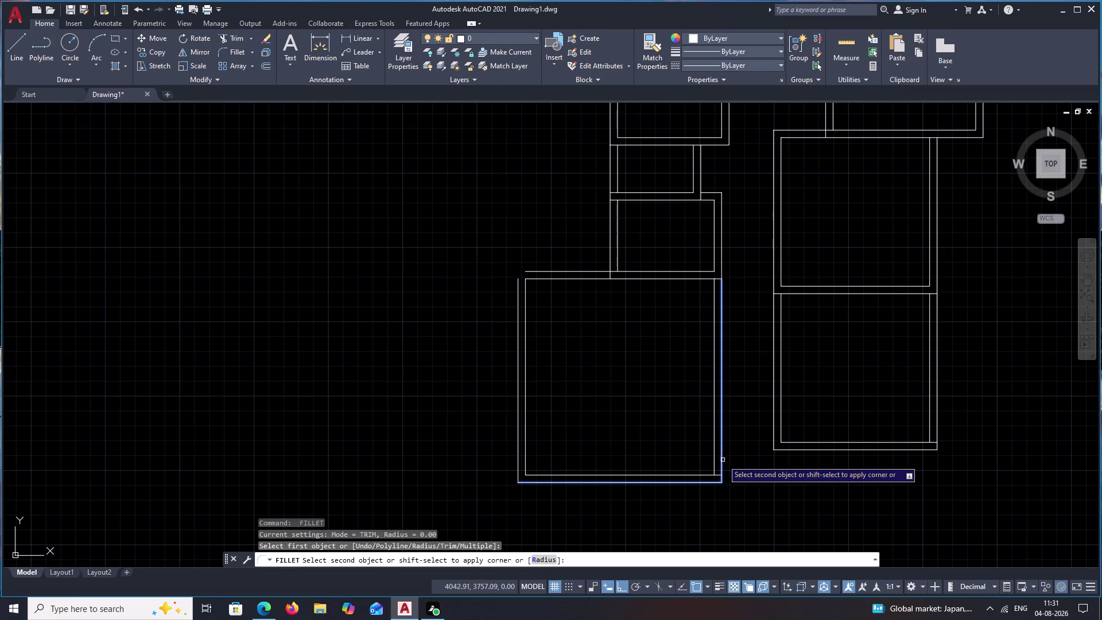
click(723, 460)
key(space)
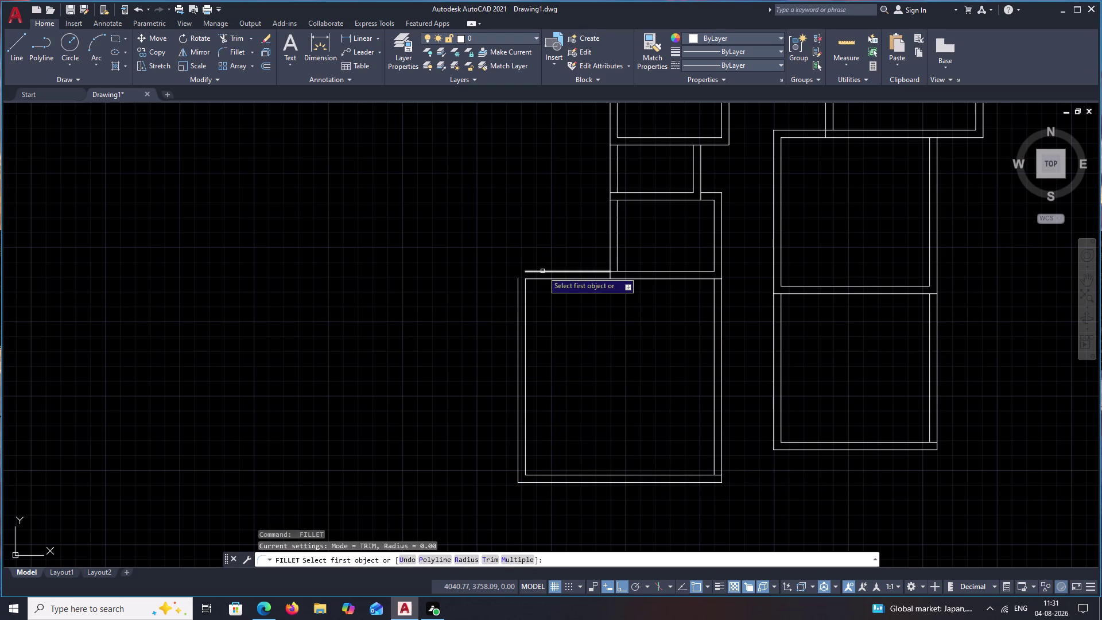
click(543, 271)
click(519, 283)
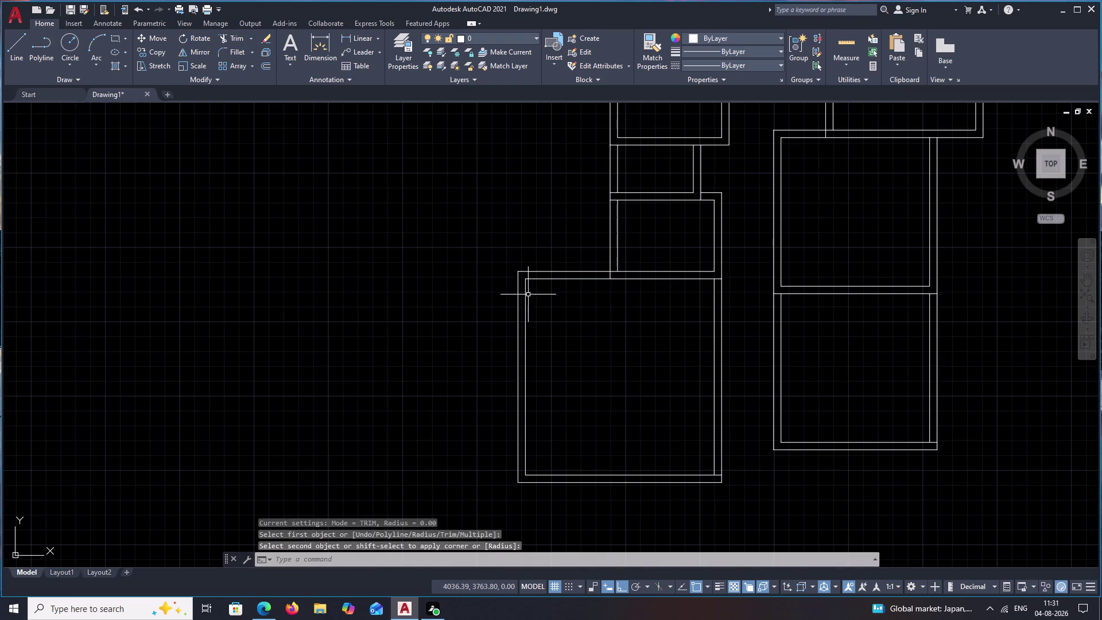
Erase the leftover short wall line and extend the top outer line to the corner.
click(526, 299)
text(E)
key(space)
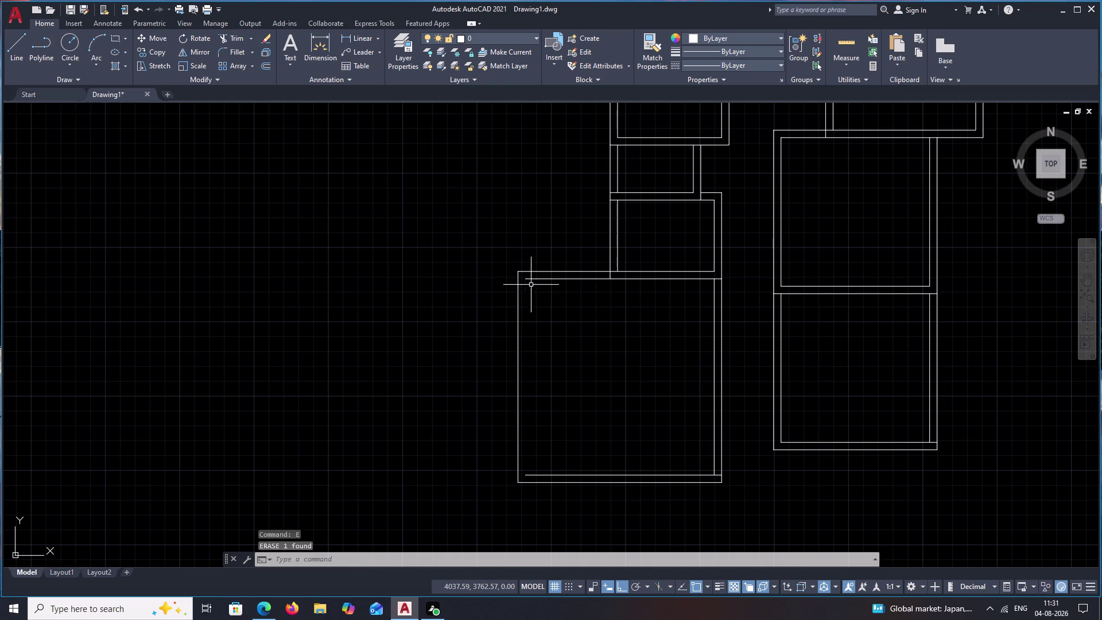
text(EX)
key(space)
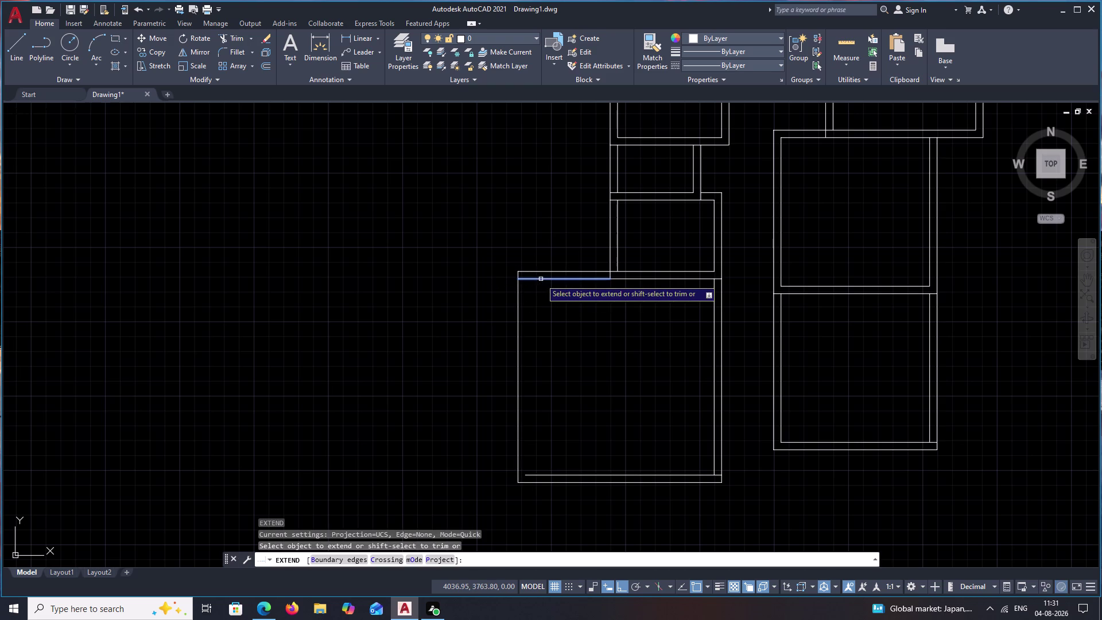
click(541, 278)
key(Escape)
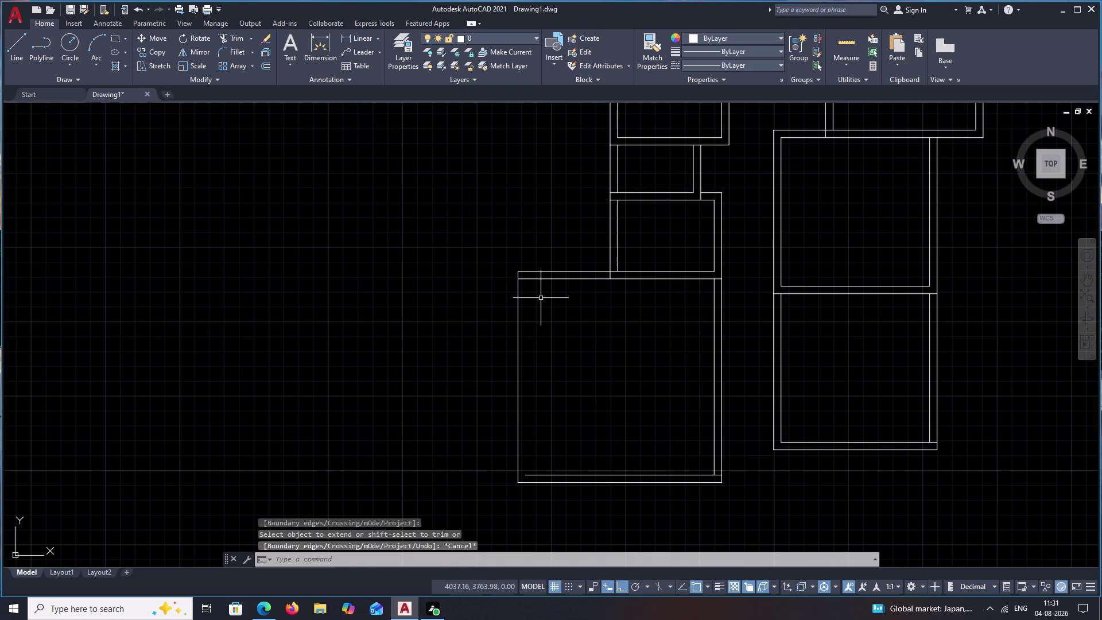
Offset the room's left wall 0.25 outward.
text(O)
key(space)
key(space)
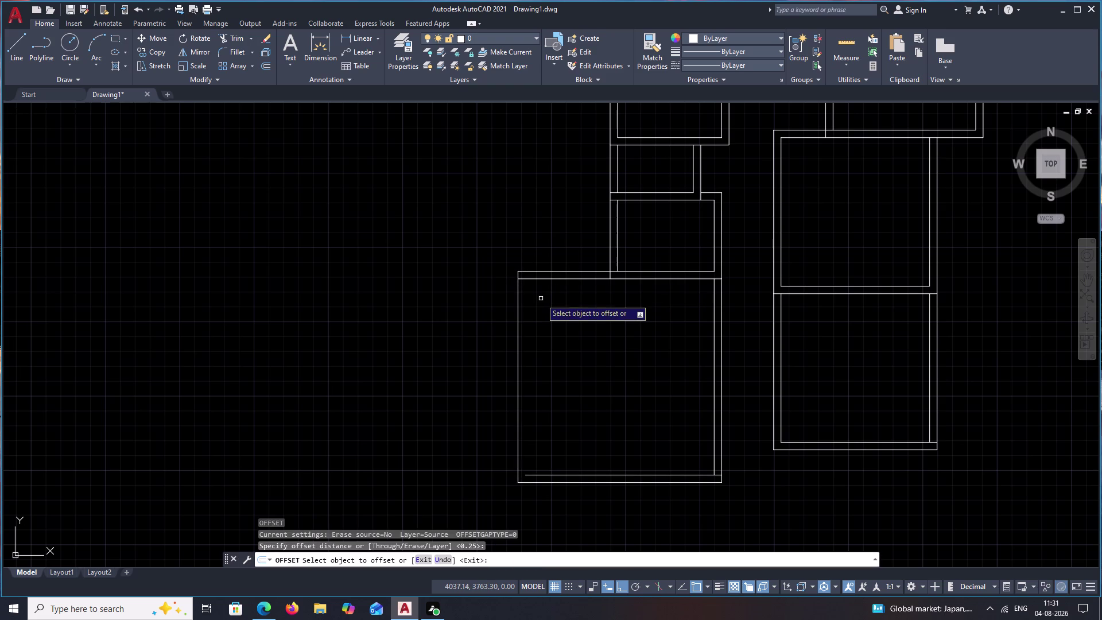
click(518, 312)
click(495, 317)
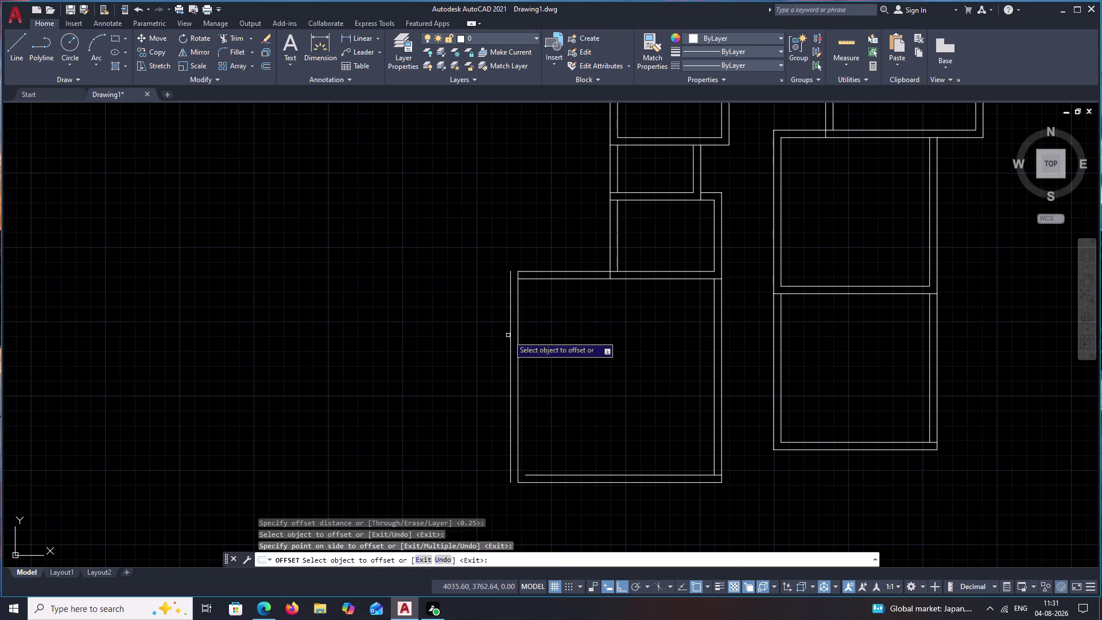
key(Escape)
key(e)
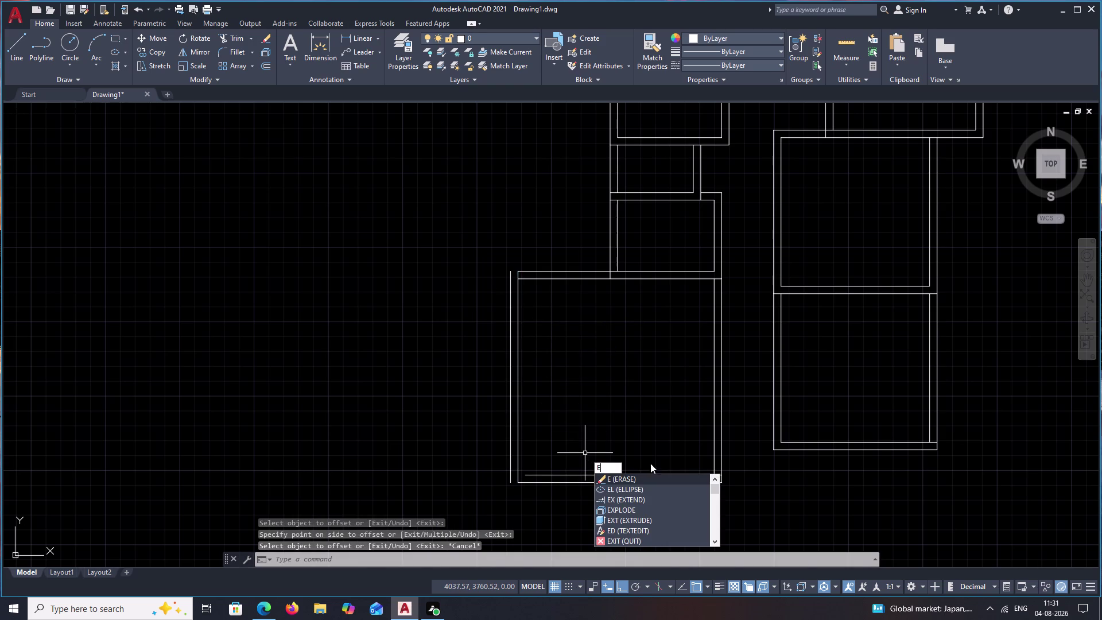
key(Escape)
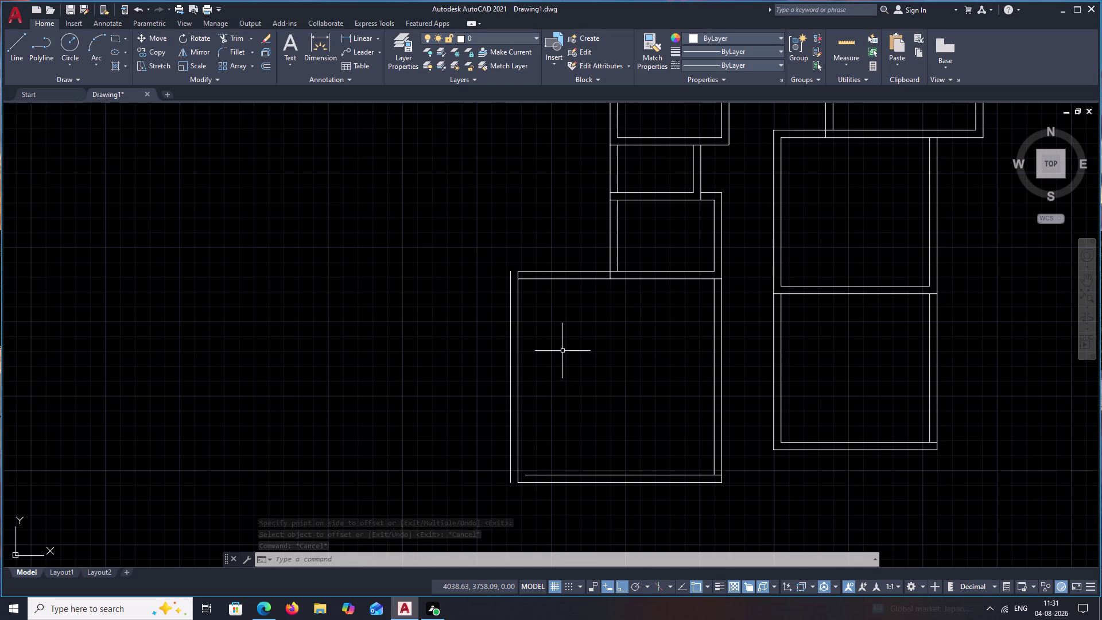
Offset both top wall segments 4.00 downward into the room.
key(o)
key(space)
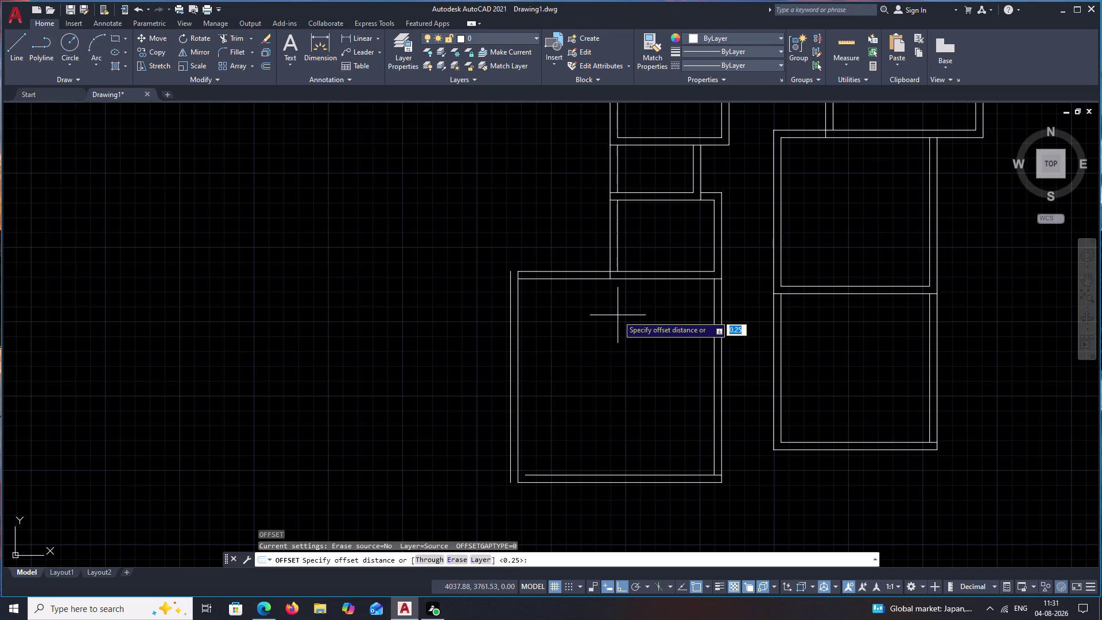
text(4.0)
text(0)
key(space)
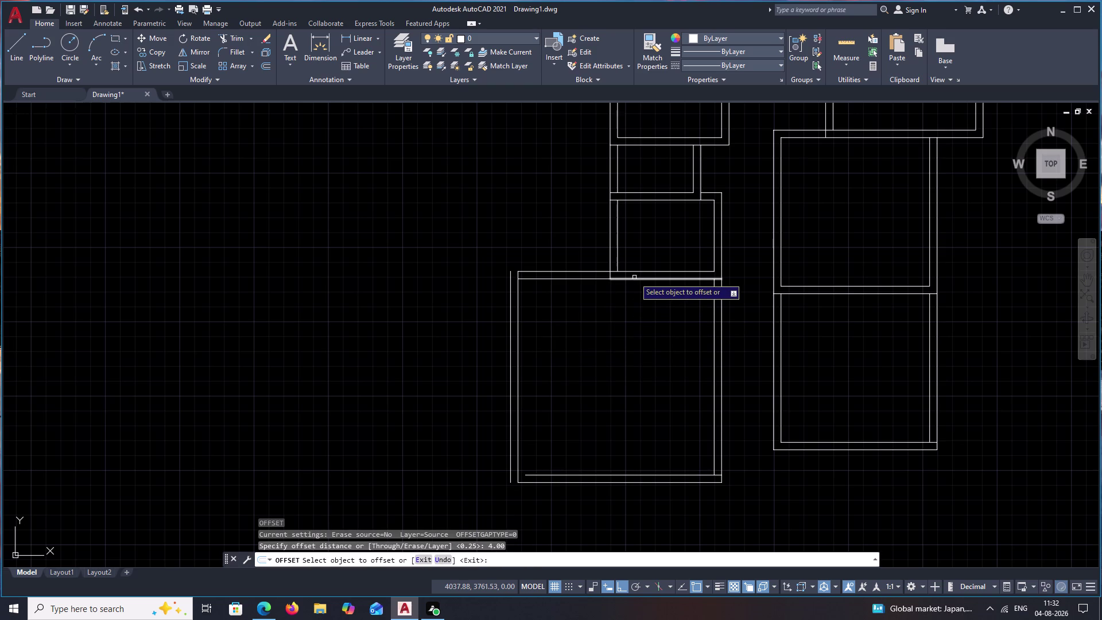
click(634, 277)
click(613, 406)
key(Escape)
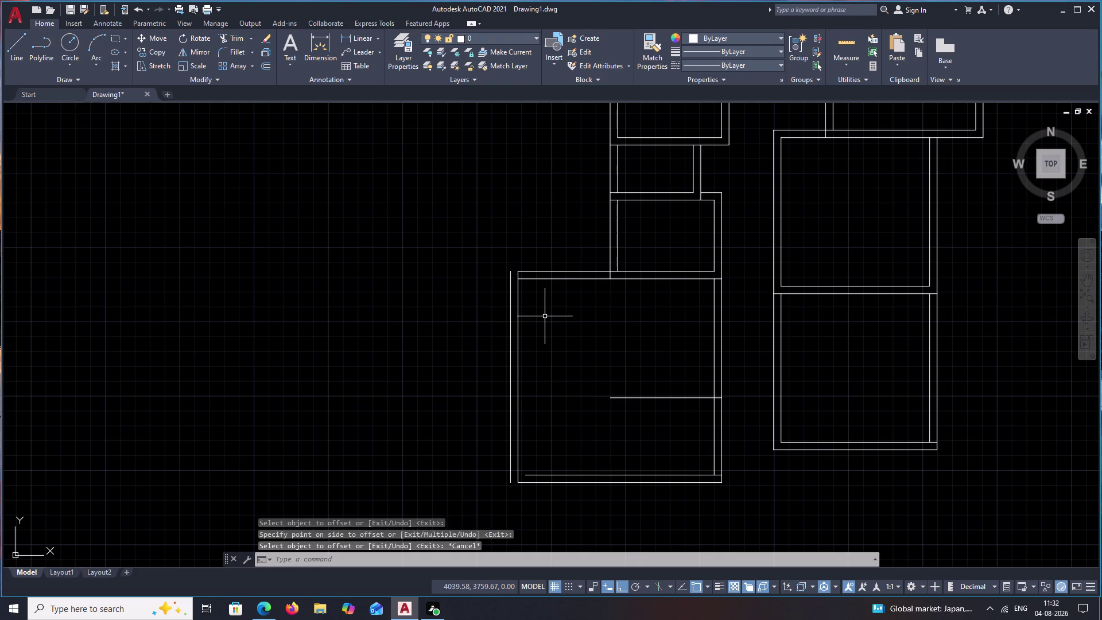
key(space)
key(space)
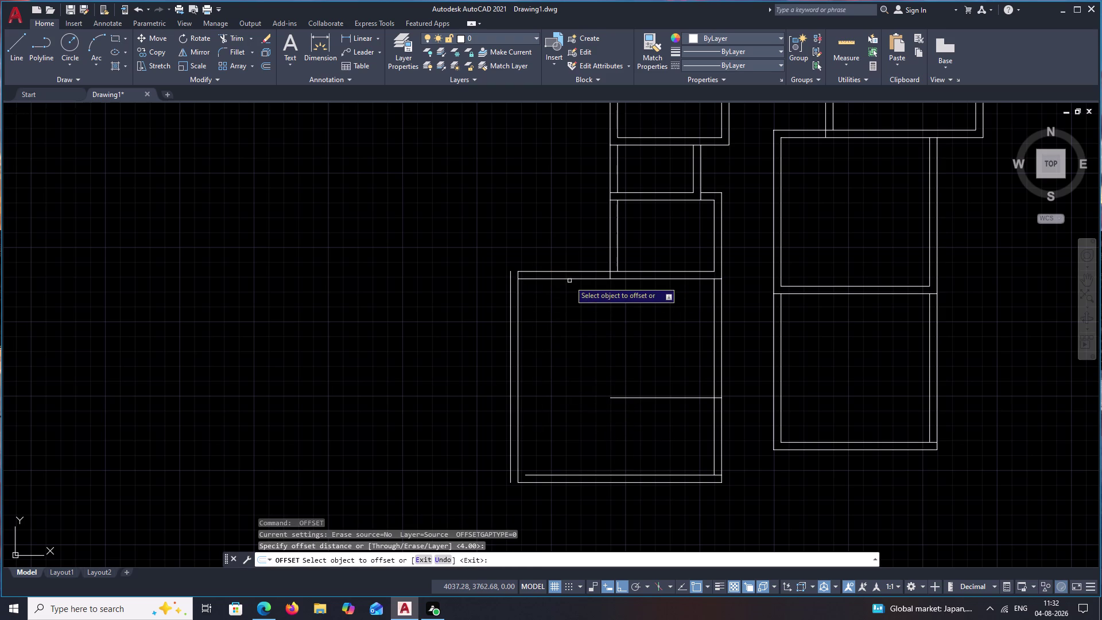
click(570, 279)
click(568, 386)
key(Escape)
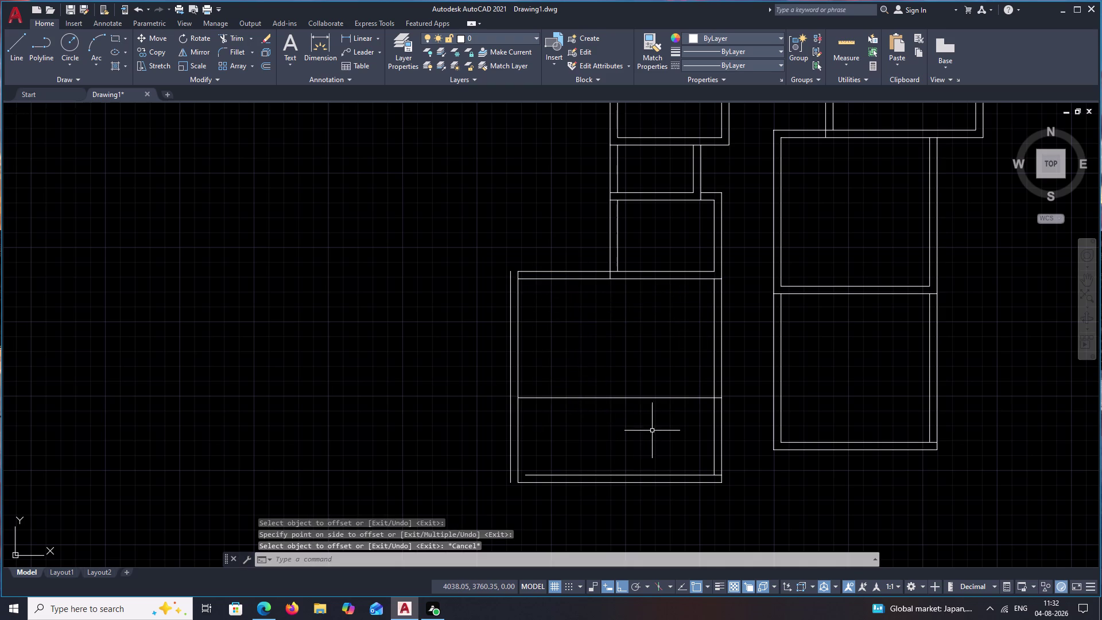
Trim away the walls below the new 4.00 line and measure the shortened room.
text(TR)
key(space)
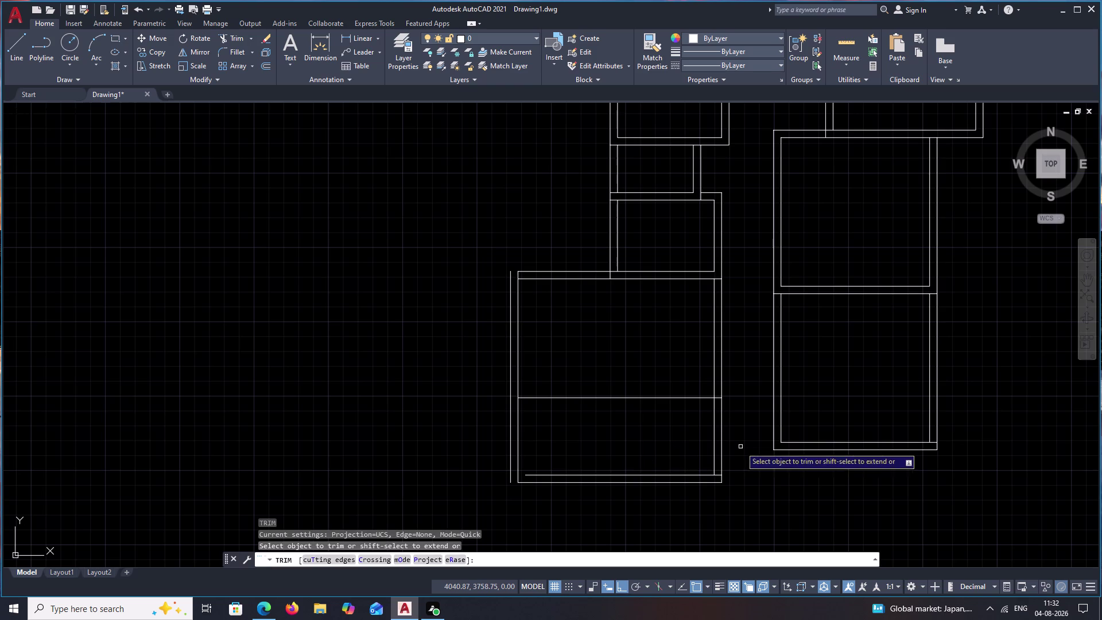
drag(743, 441, 487, 440)
drag(699, 454, 523, 504)
drag(724, 475, 634, 485)
key(Escape)
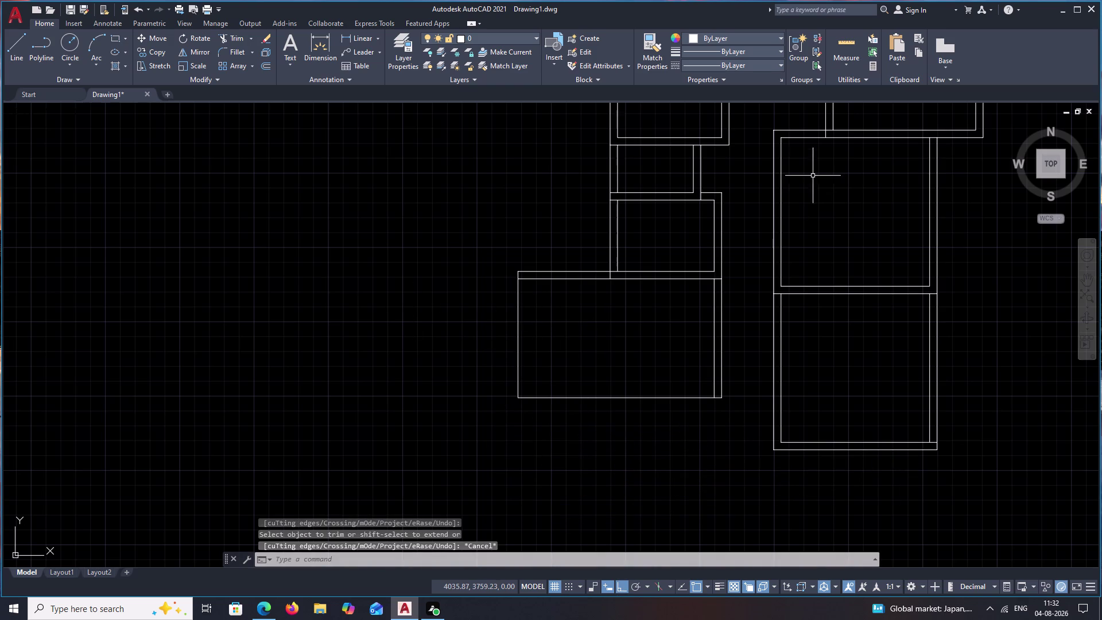
click(856, 64)
click(864, 84)
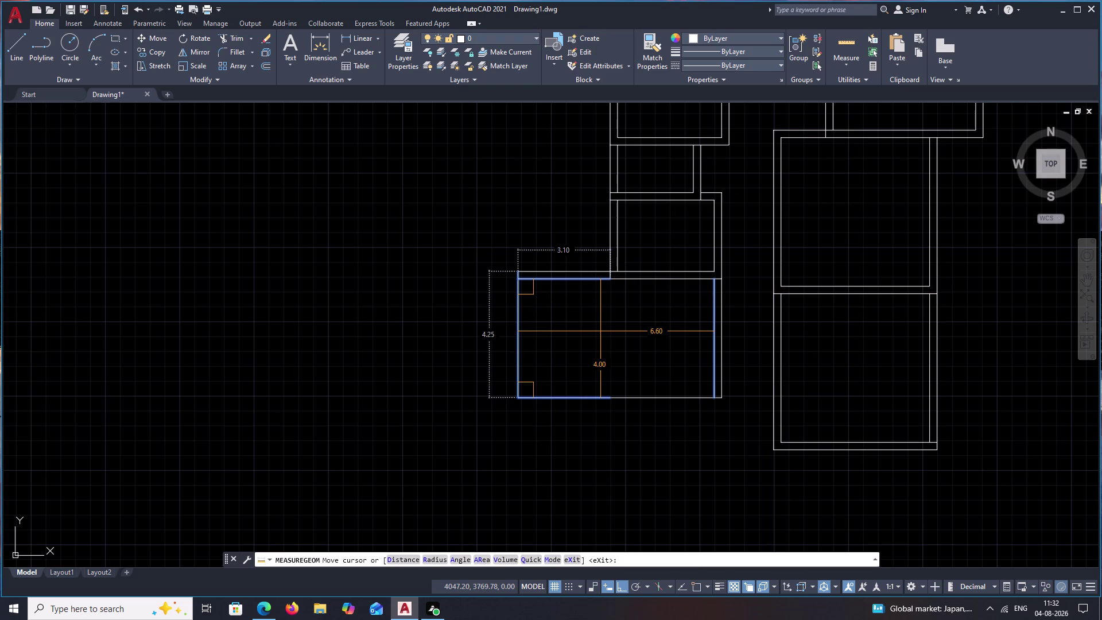
Offset the room's left wall and two bottom wall lines 0.25 outward.
key(Escape)
text(O)
key(space)
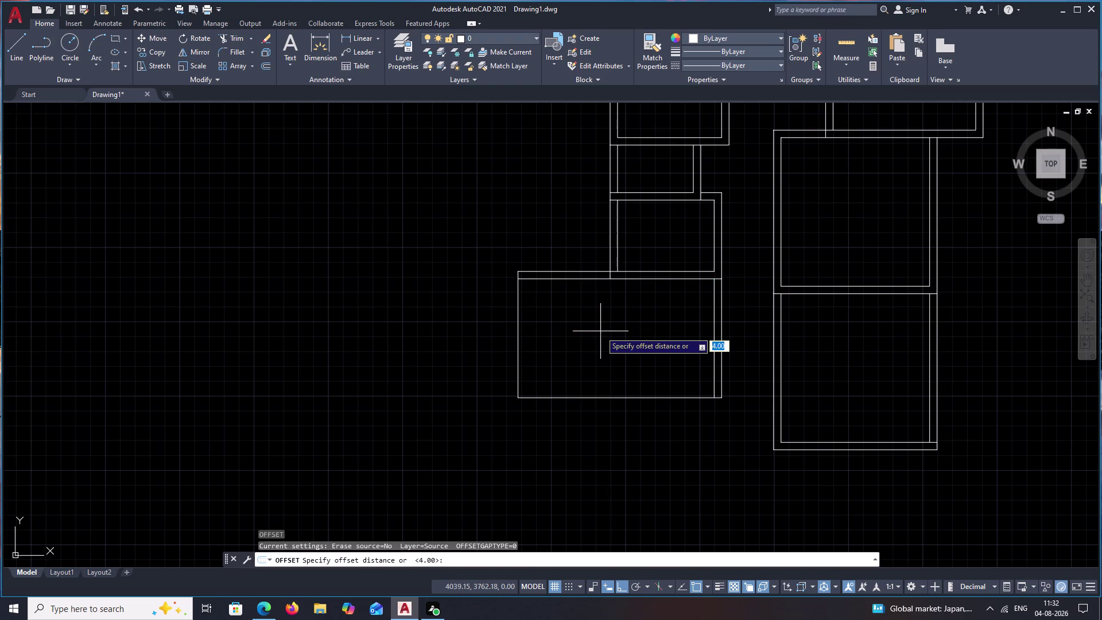
text(.25)
key(space)
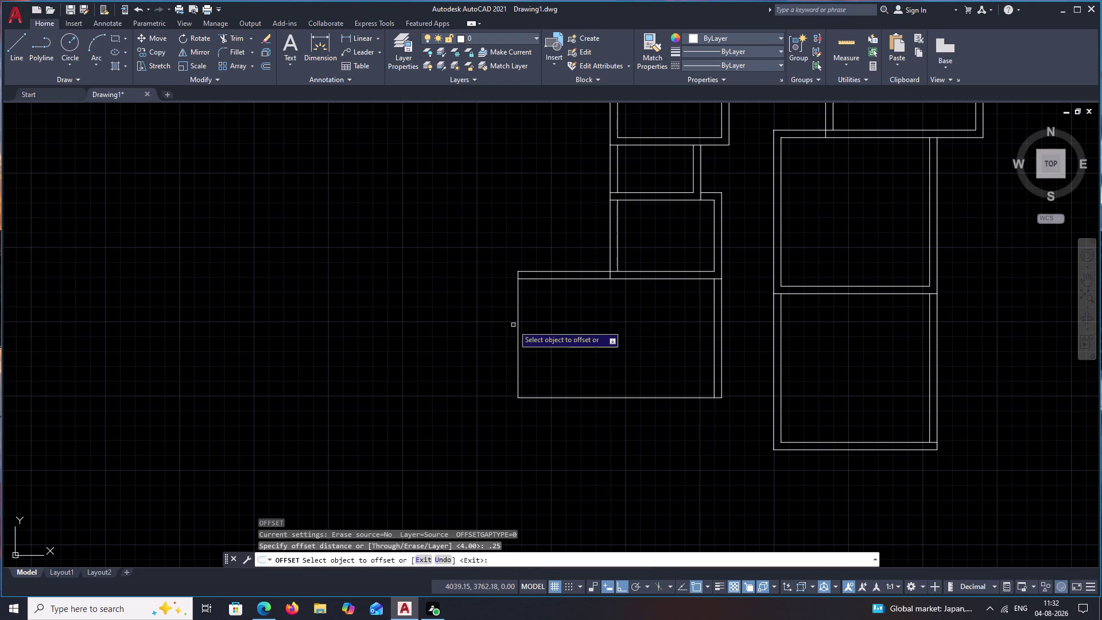
click(517, 329)
click(484, 335)
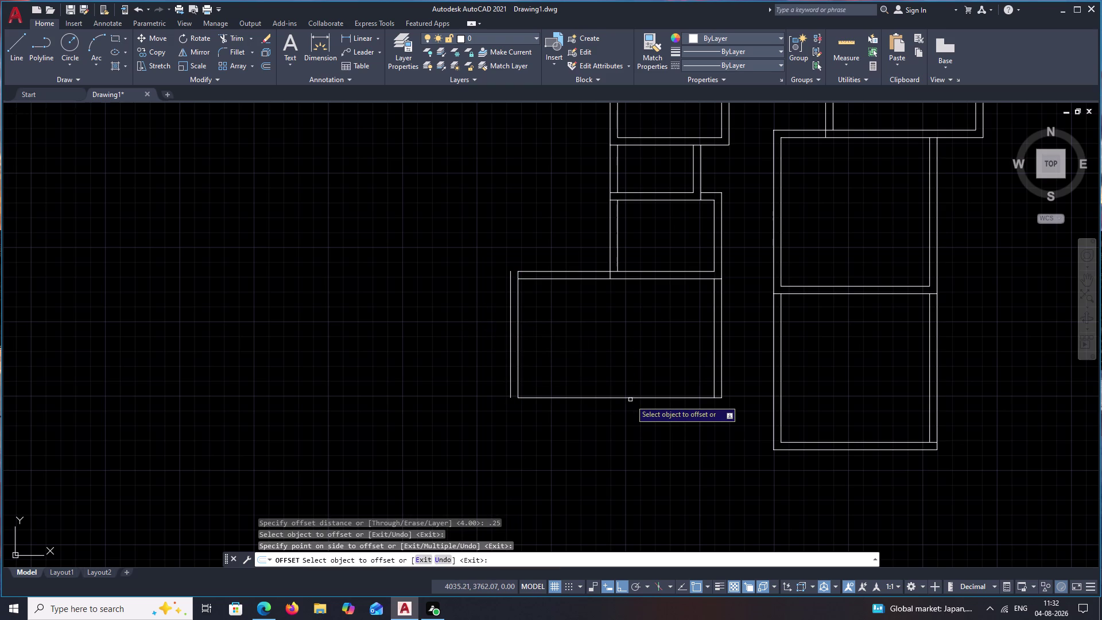
click(630, 397)
click(630, 411)
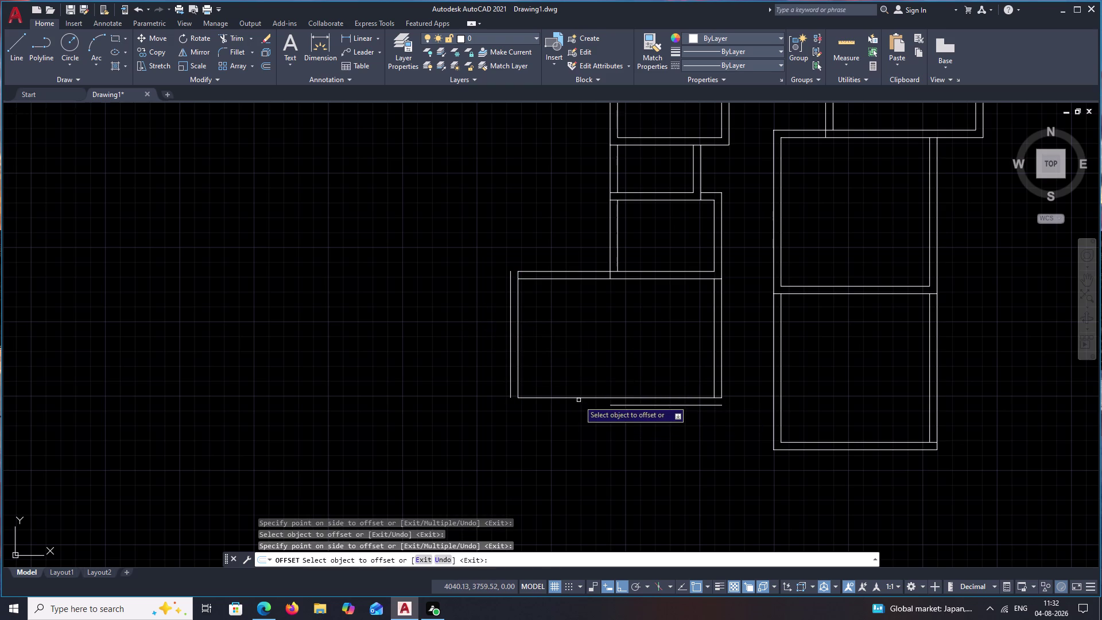
click(581, 398)
click(579, 418)
key(Escape)
Fillet the bottom-left, bottom-right and top-left outer wall corners together.
text(F)
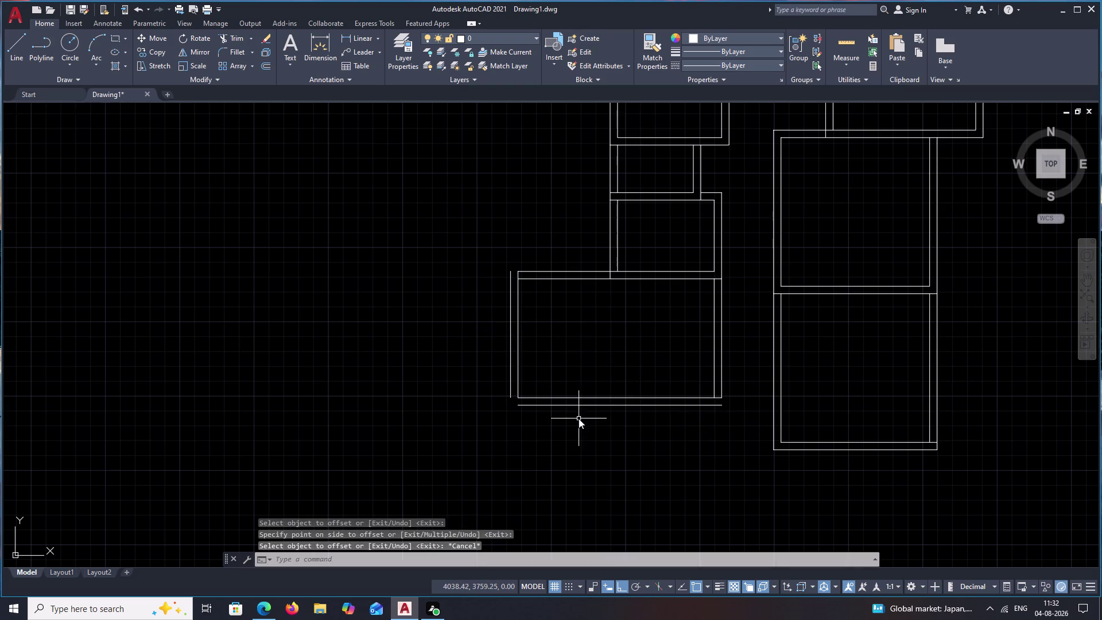
key(space)
click(575, 408)
click(575, 406)
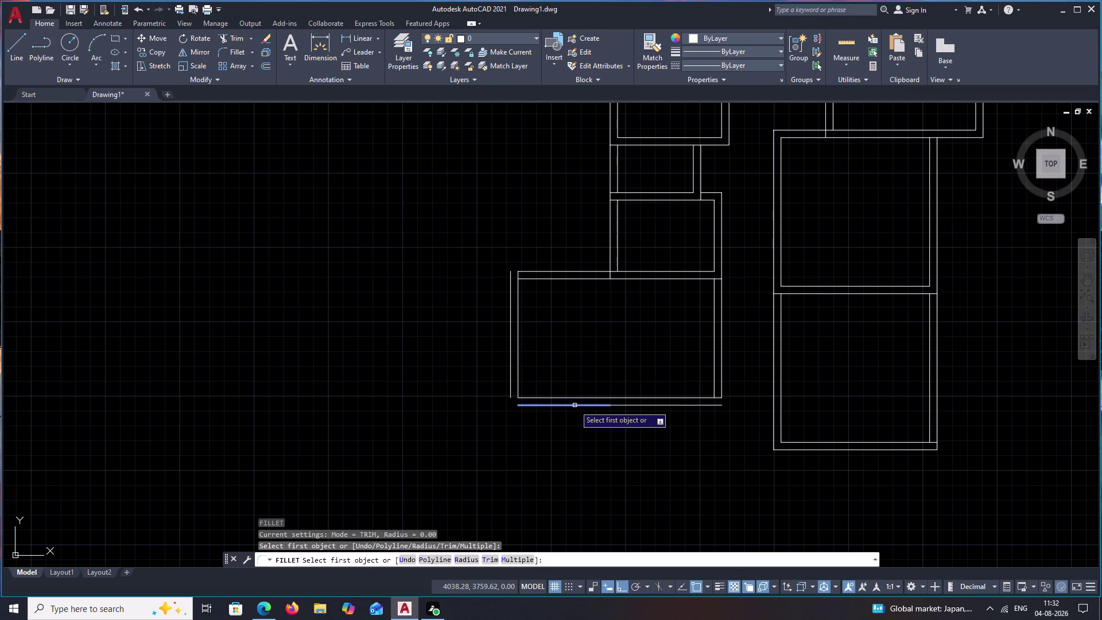
click(510, 378)
key(space)
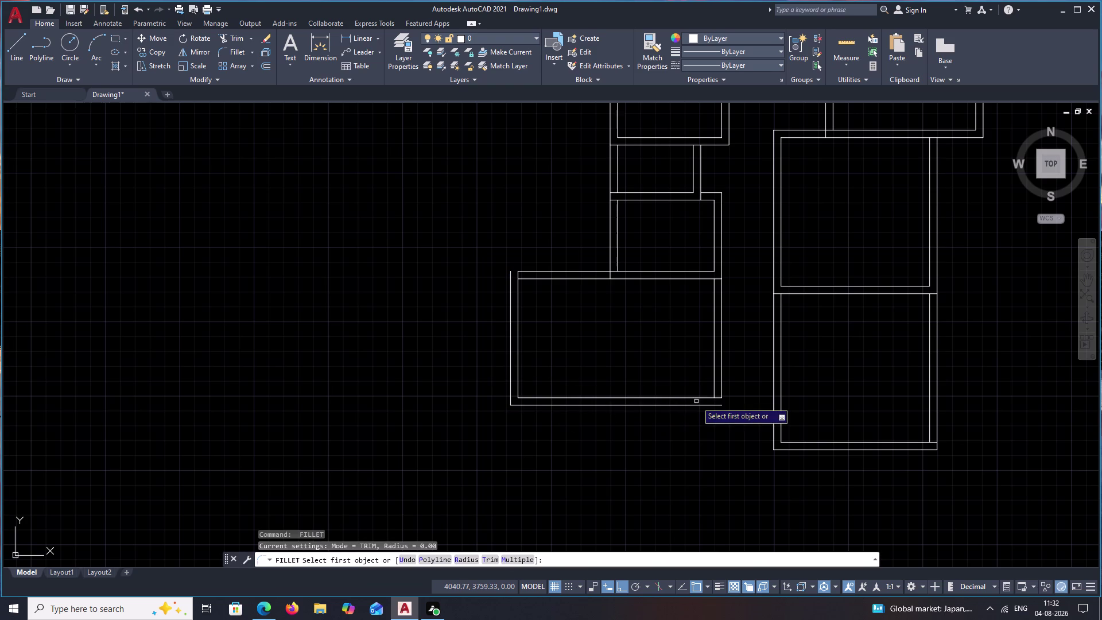
click(698, 405)
click(722, 391)
key(space)
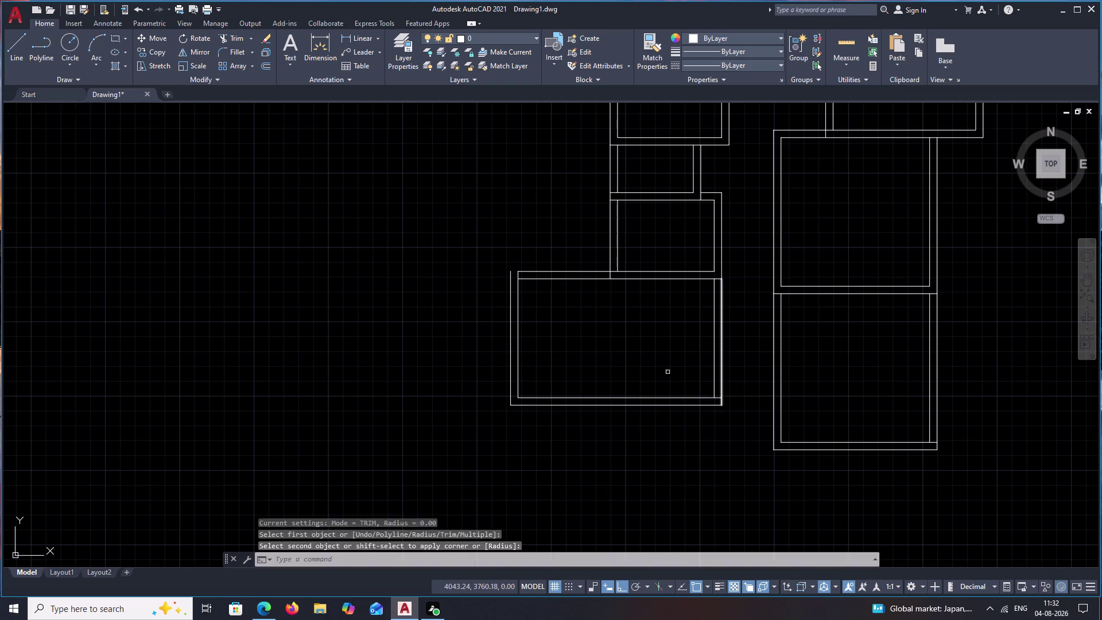
click(510, 280)
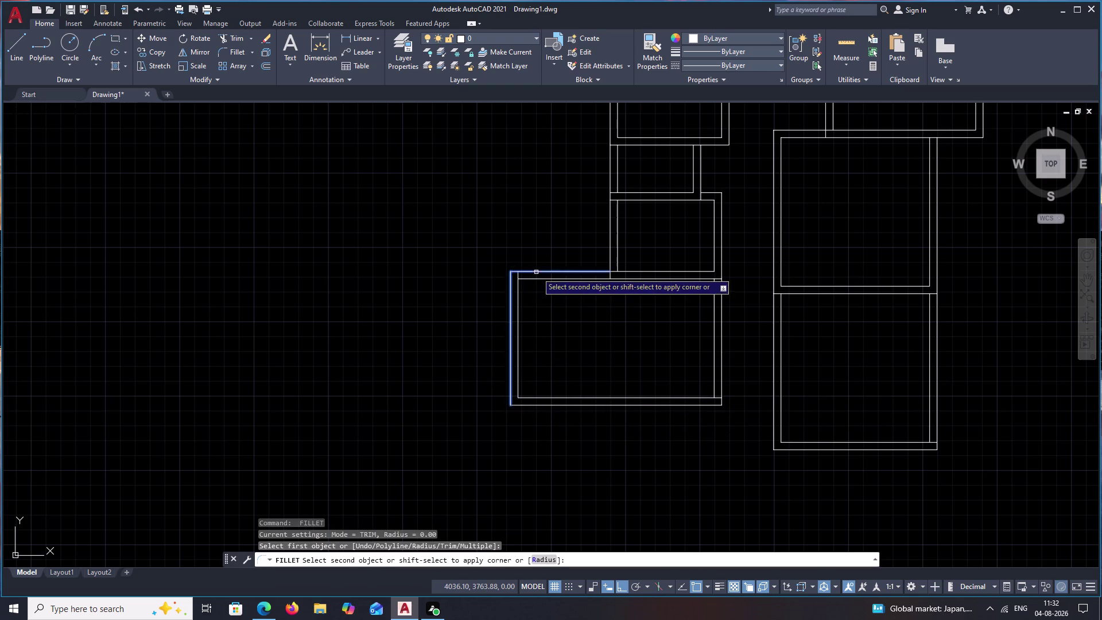
click(538, 271)
key(Escape)
scroll(down, 3)
middle_drag(621, 313, 572, 343)
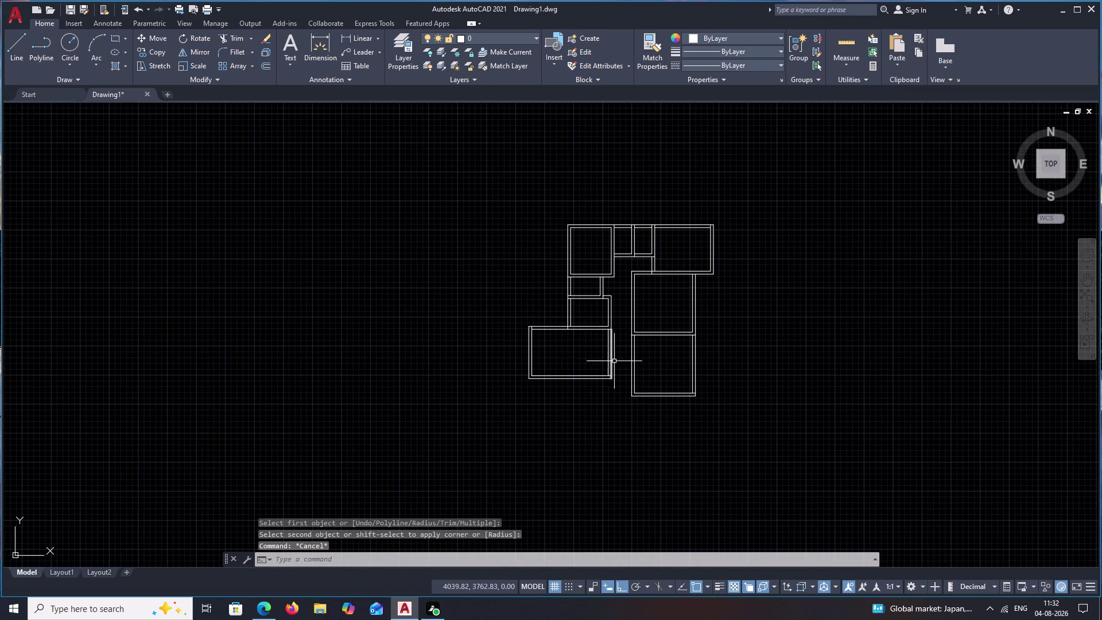
middle_drag(625, 403, 620, 386)
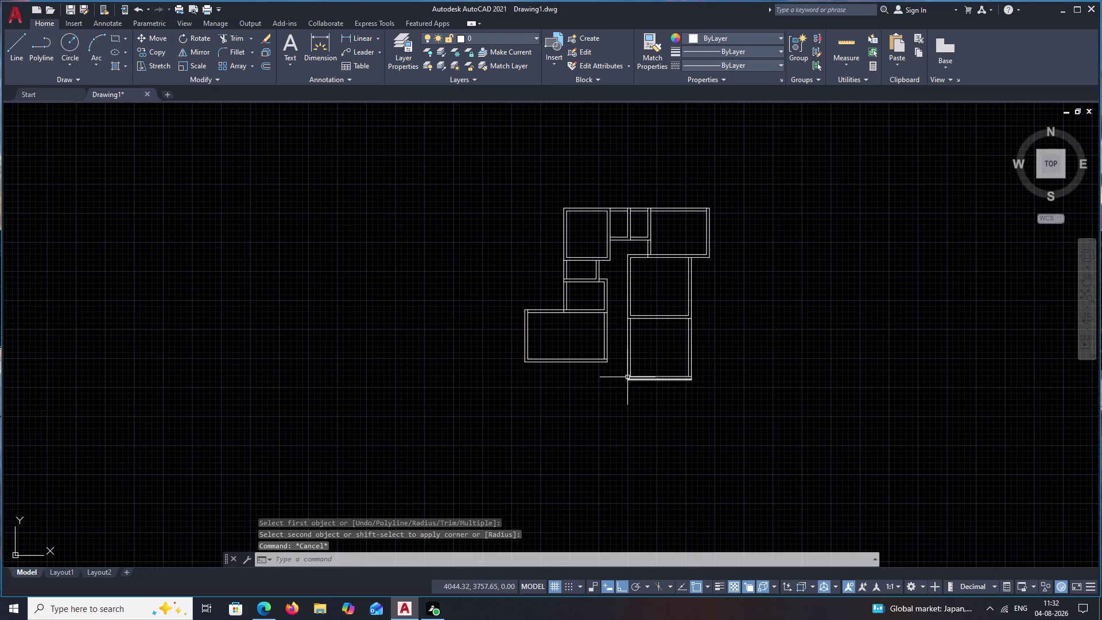
scroll(up, 3)
middle_drag(627, 382, 639, 309)
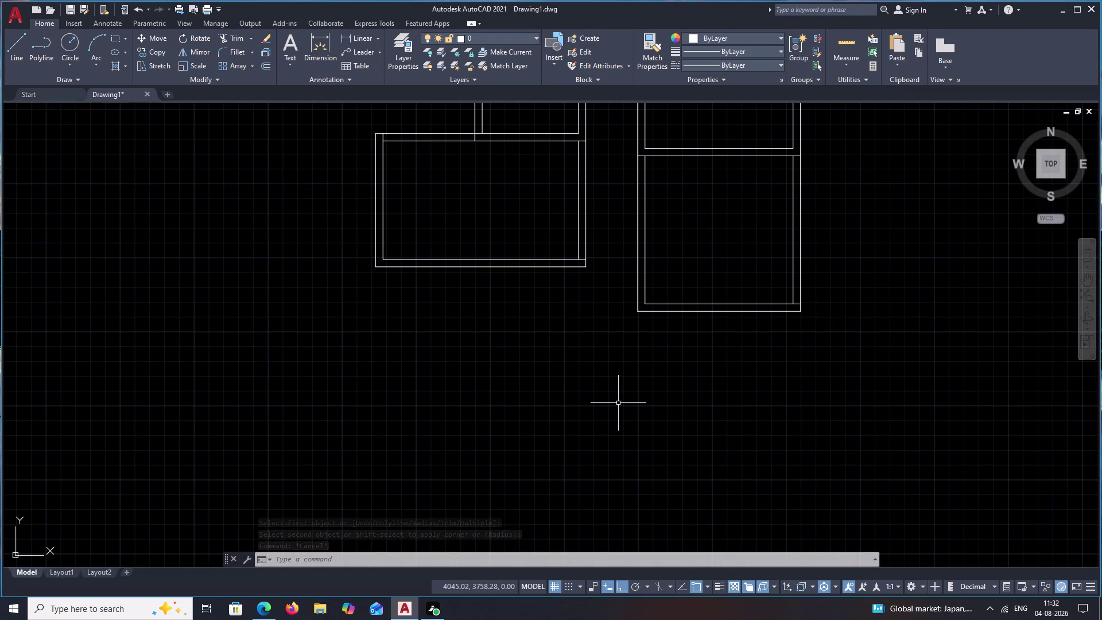
middle_drag(609, 300, 551, 426)
scroll(up, 3)
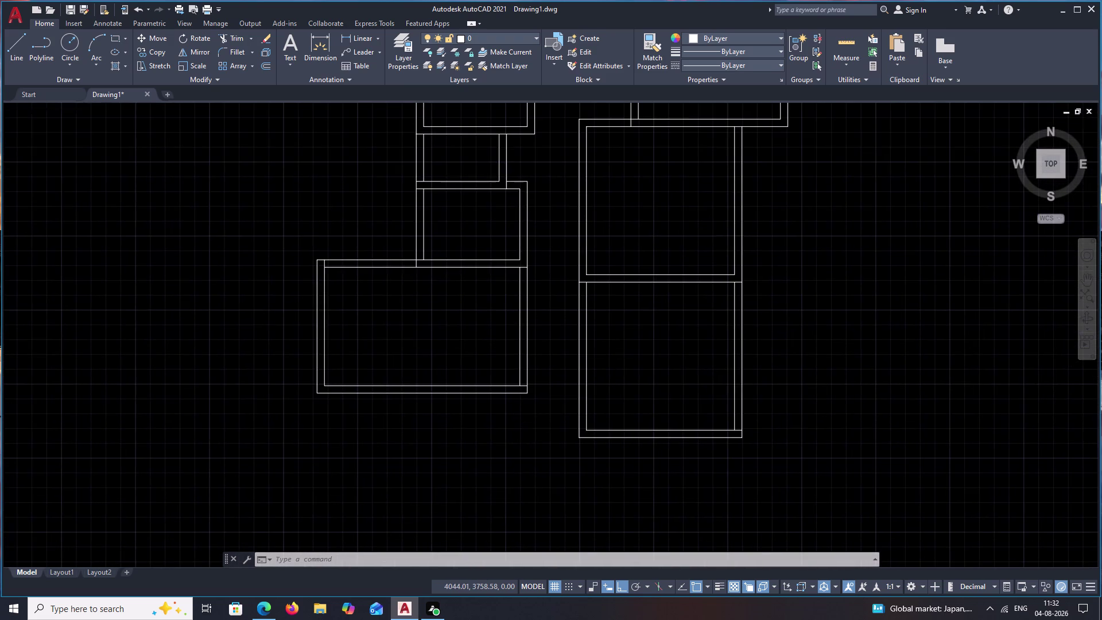
scroll(down, 3)
middle_drag(625, 335, 616, 389)
middle_drag(636, 312, 630, 338)
scroll(up, 3)
middle_drag(622, 354, 642, 294)
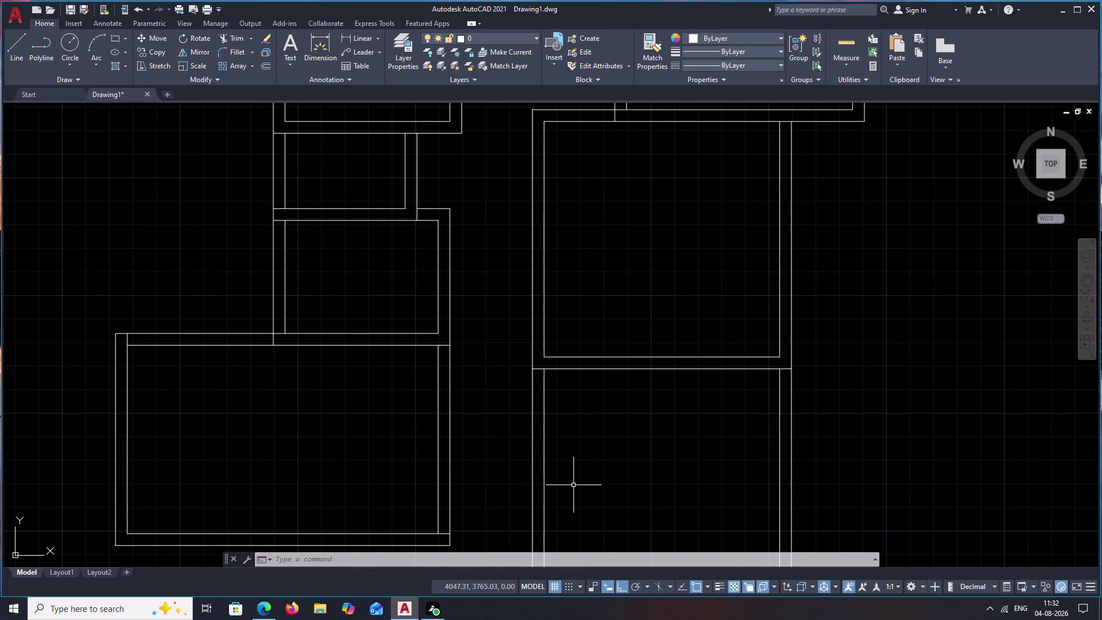
middle_drag(653, 261, 651, 273)
scroll(down, 3)
middle_drag(656, 284, 645, 296)
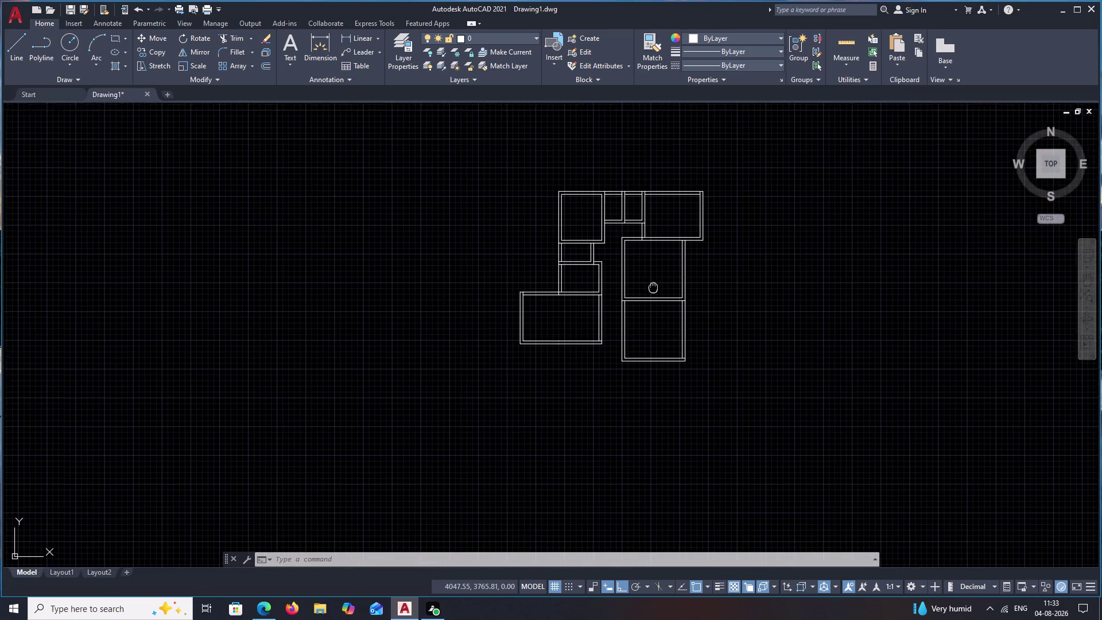
middle_drag(645, 296, 631, 310)
click(851, 64)
click(849, 85)
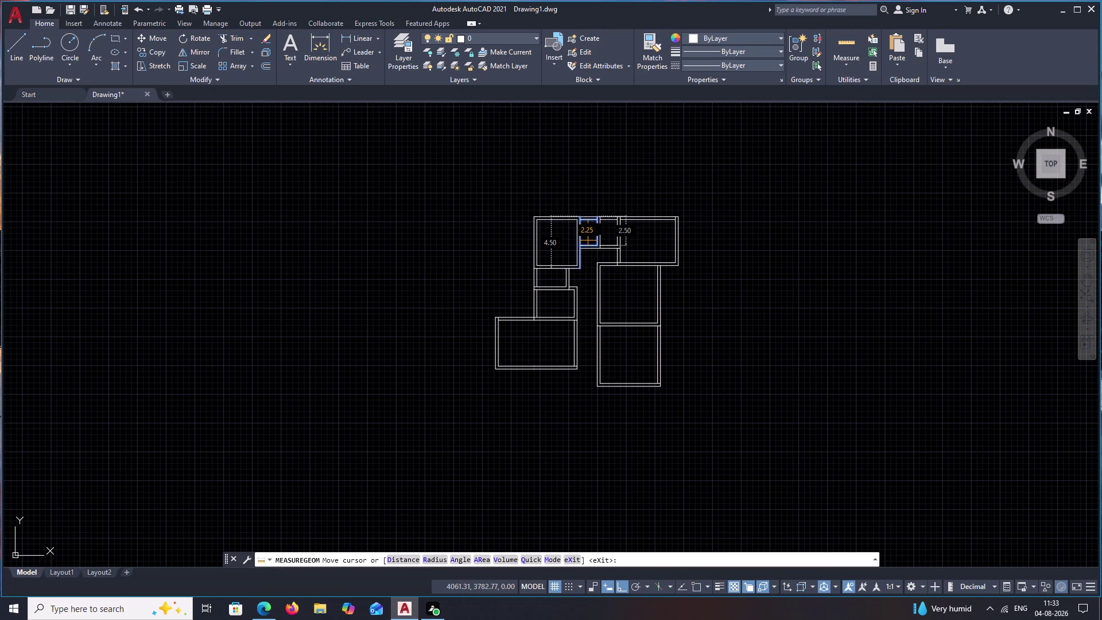
scroll(up, 3)
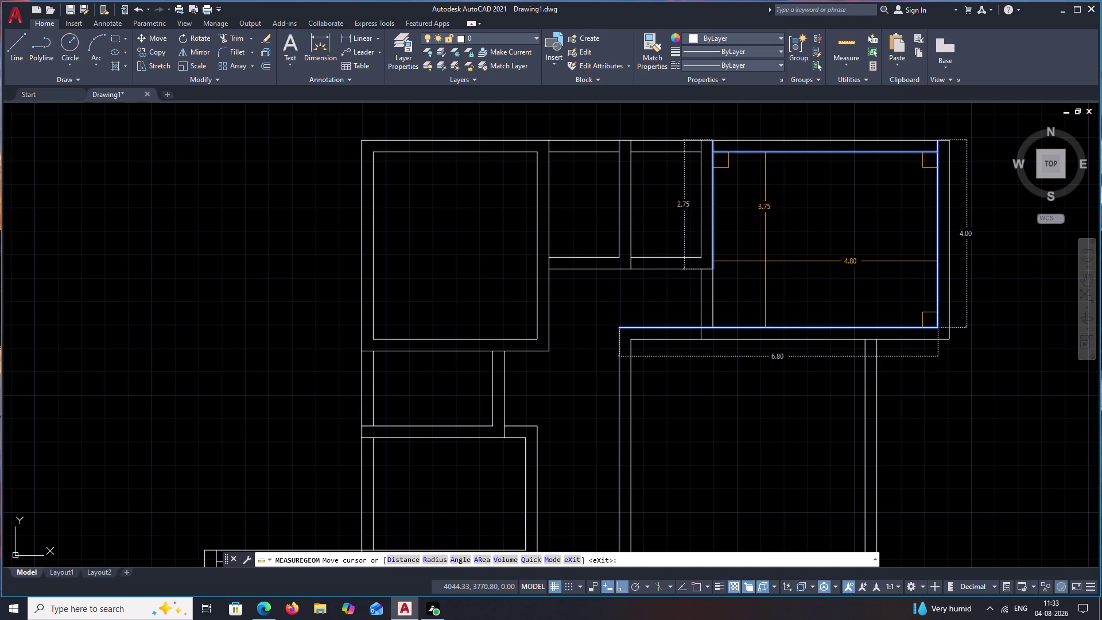
middle_drag(725, 459, 732, 296)
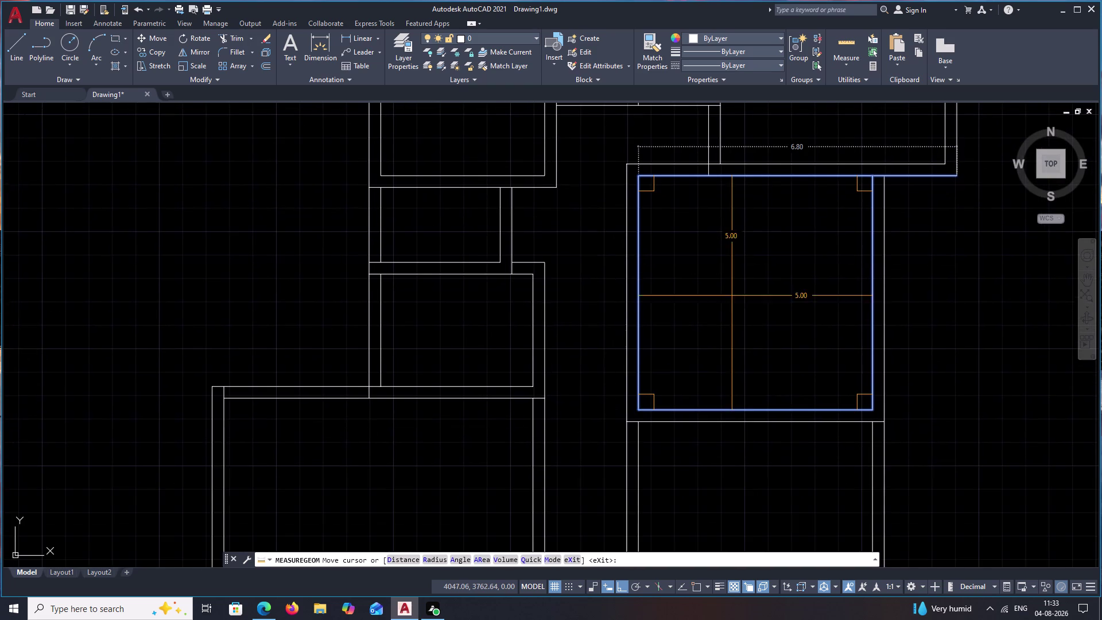
middle_drag(735, 440, 736, 272)
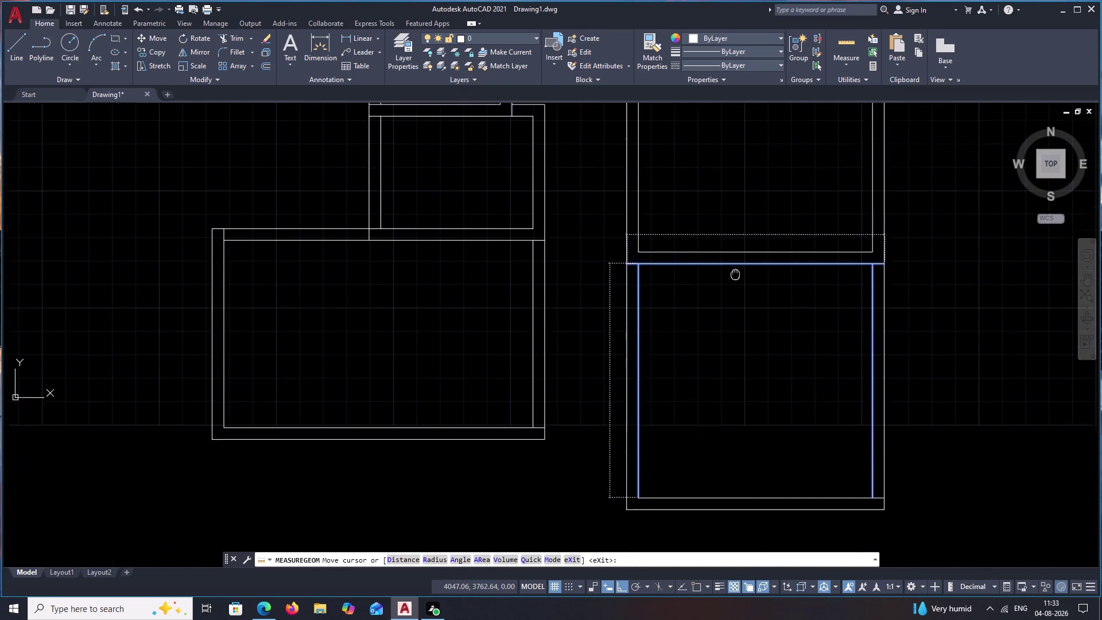
middle_drag(735, 272, 735, 270)
key(Escape)
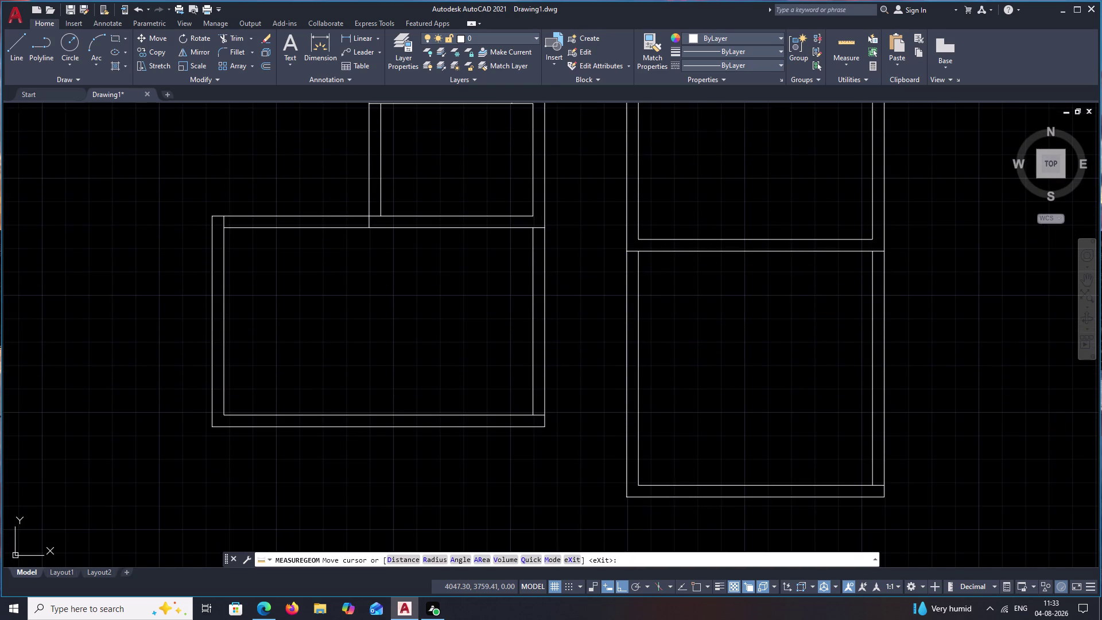
scroll(down, 3)
middle_drag(547, 266, 553, 298)
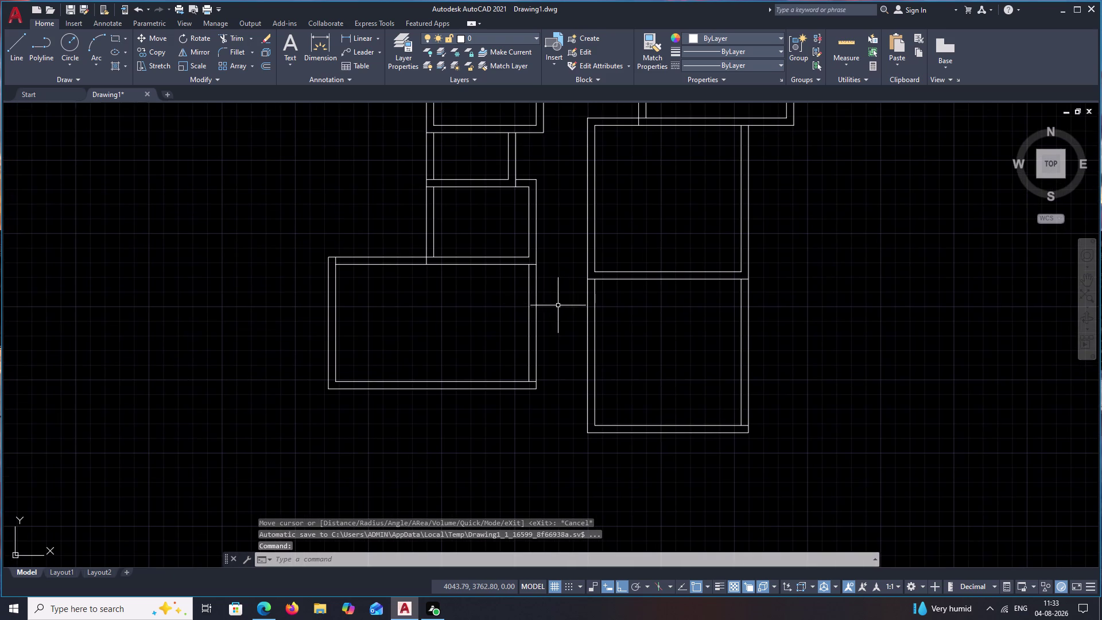
drag(557, 290, 363, 325)
key(Escape)
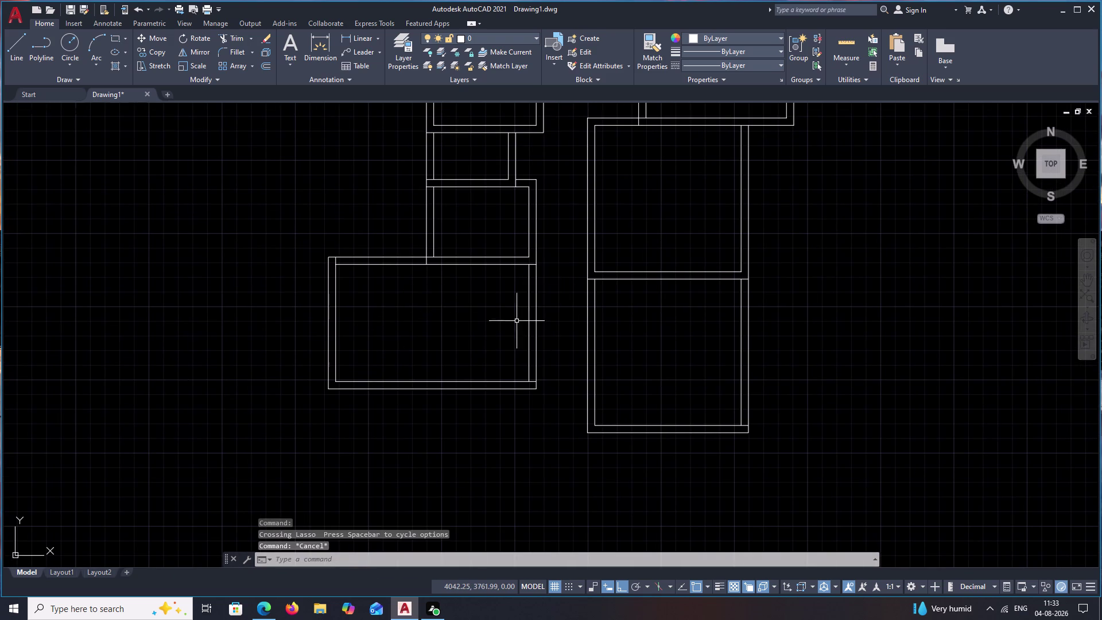
scroll(down, 3)
middle_drag(519, 345, 525, 328)
scroll(up, 3)
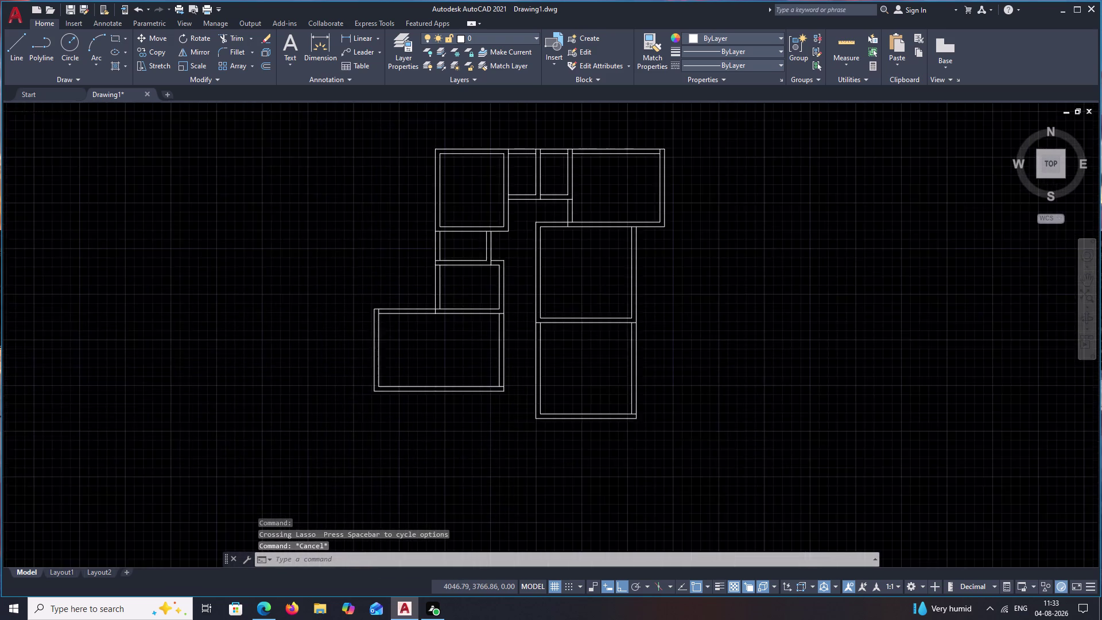
middle_drag(571, 271, 575, 262)
scroll(down, 3)
middle_drag(576, 262, 578, 291)
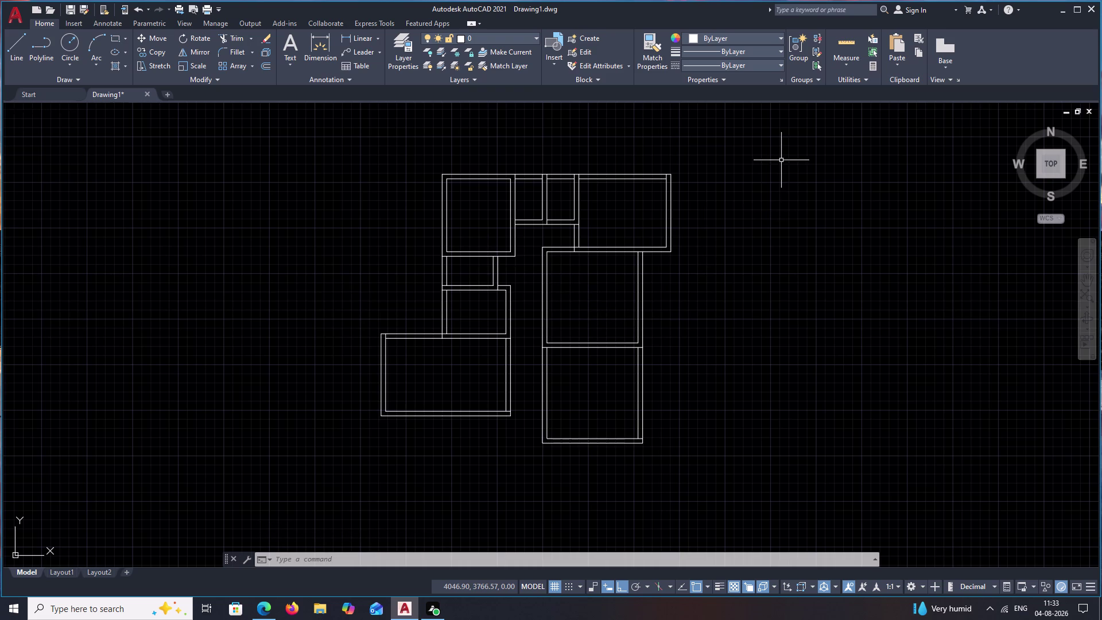
click(849, 65)
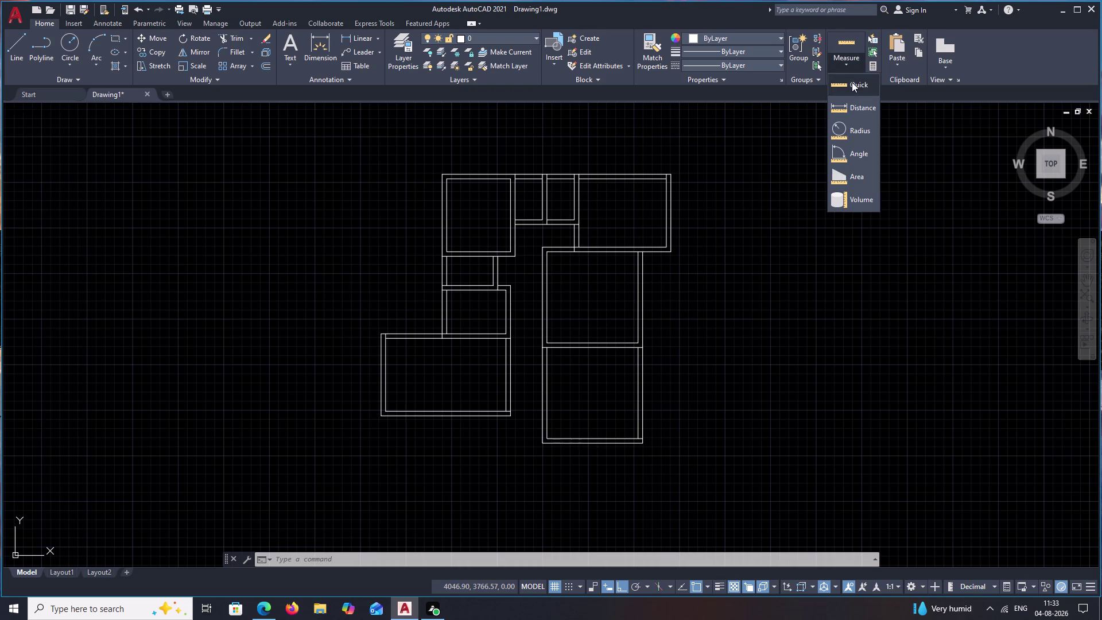
click(853, 84)
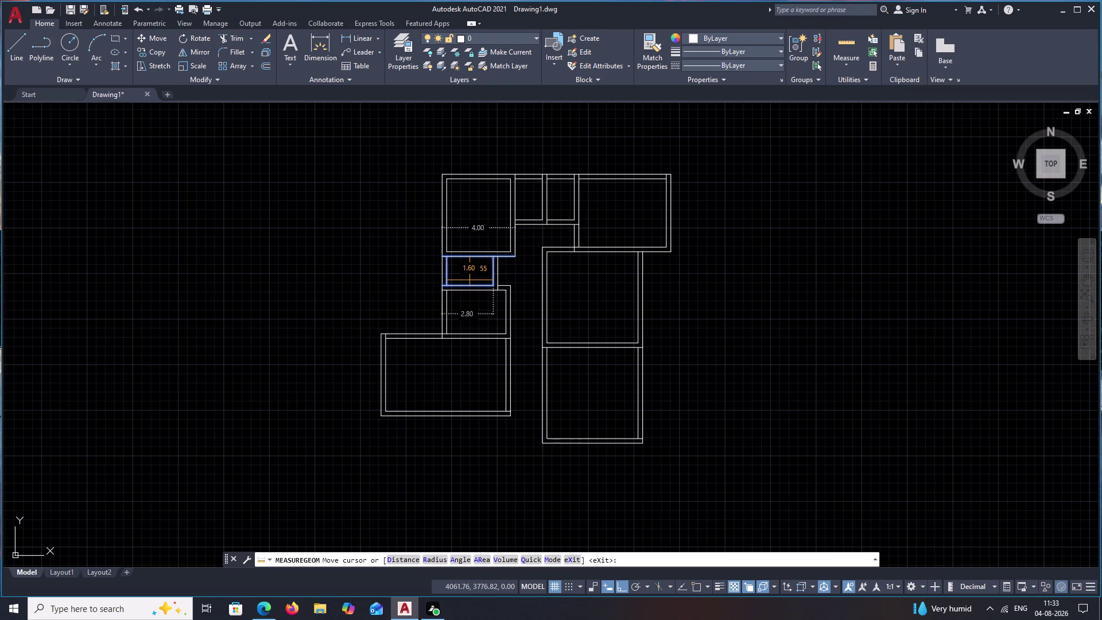
scroll(up, 3)
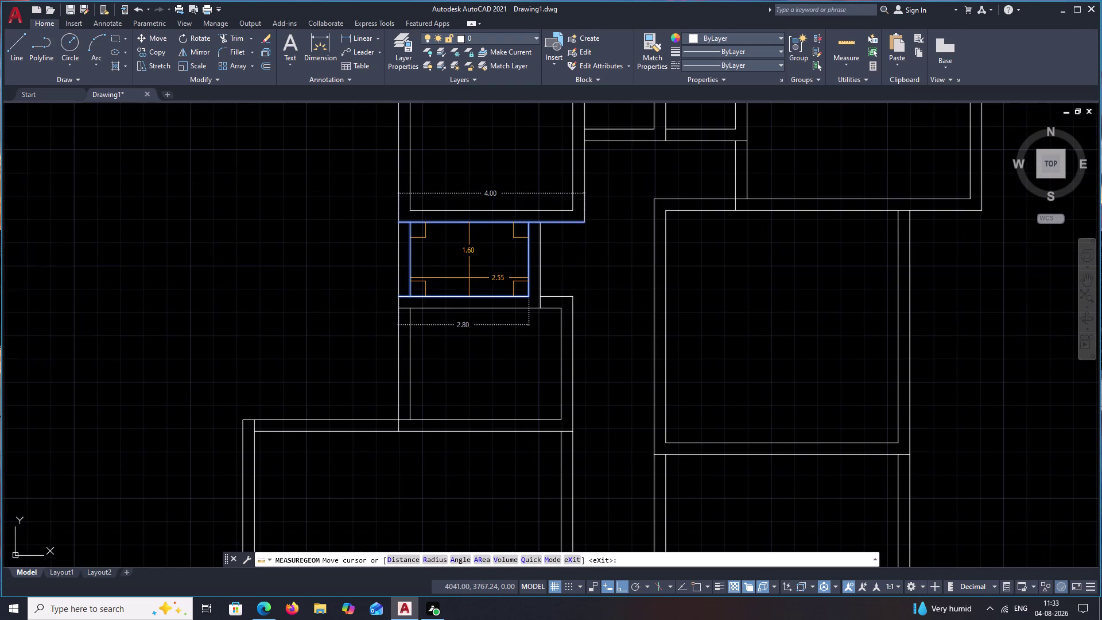
scroll(down, 3)
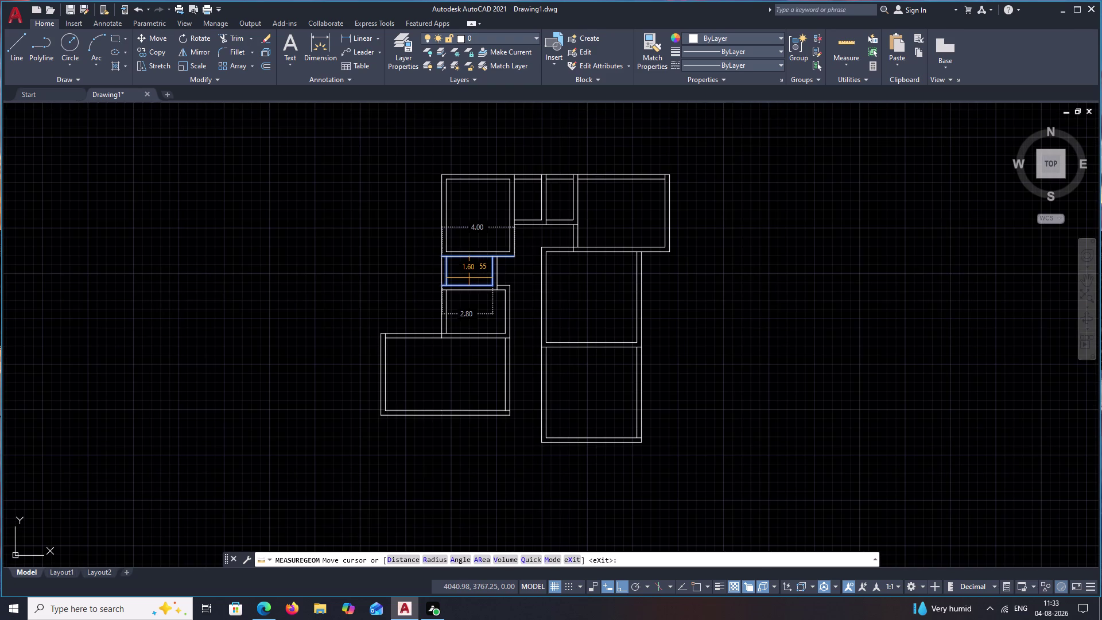
key(Escape)
scroll(up, 3)
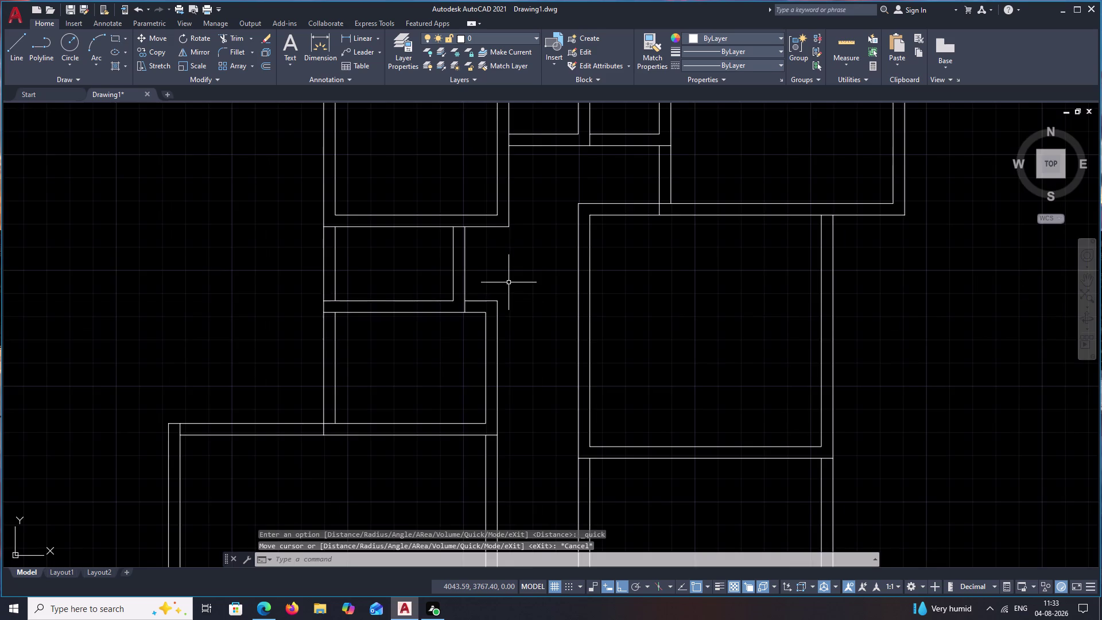
Erase the large lower-left room's walls using window selections.
middle_drag(509, 282, 561, 194)
drag(587, 173, 468, 463)
text(E)
key(space)
middle_drag(481, 429, 489, 337)
drag(586, 236, 459, 559)
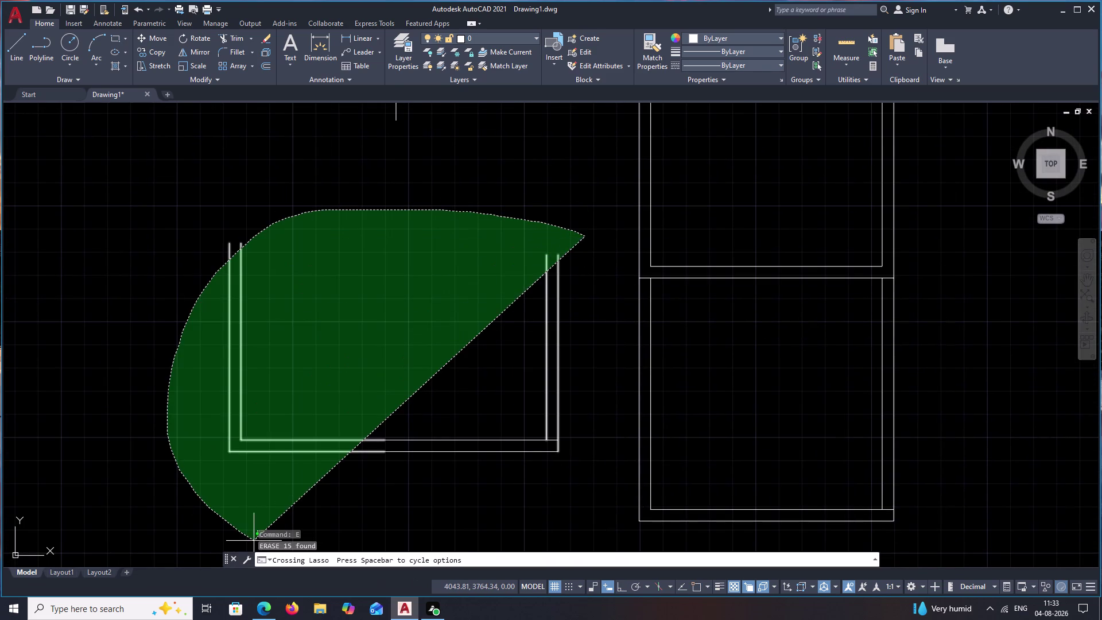
text(E)
key(space)
Erase the small rooms above it, leaving LINE ready for new walls.
scroll(up, 3)
middle_drag(393, 328, 392, 410)
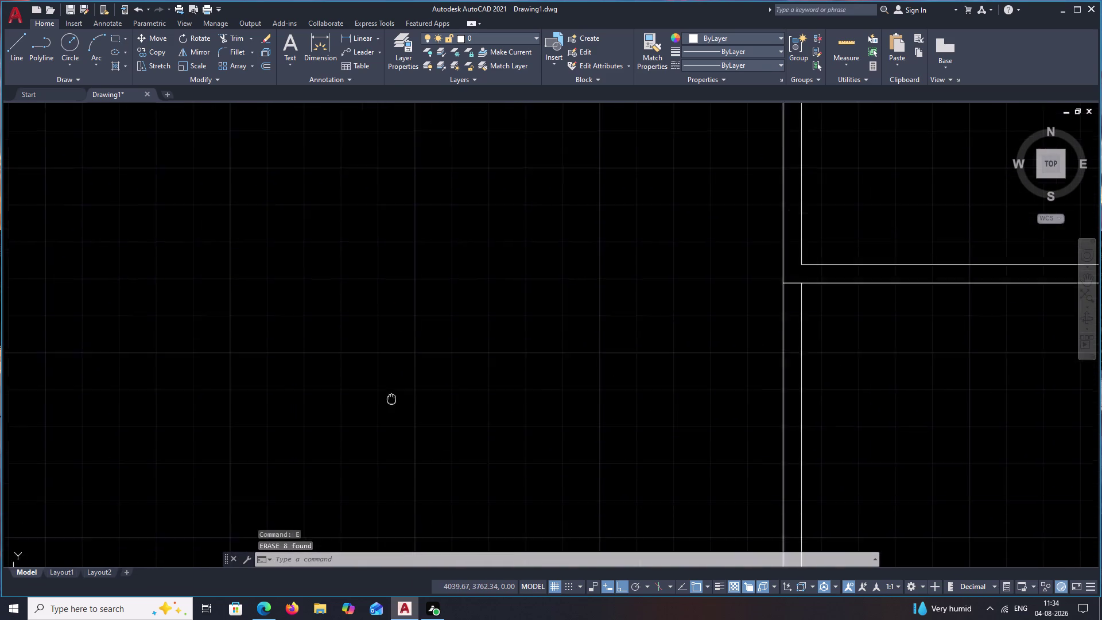
middle_drag(391, 410, 417, 523)
scroll(down, 3)
middle_drag(421, 413, 424, 458)
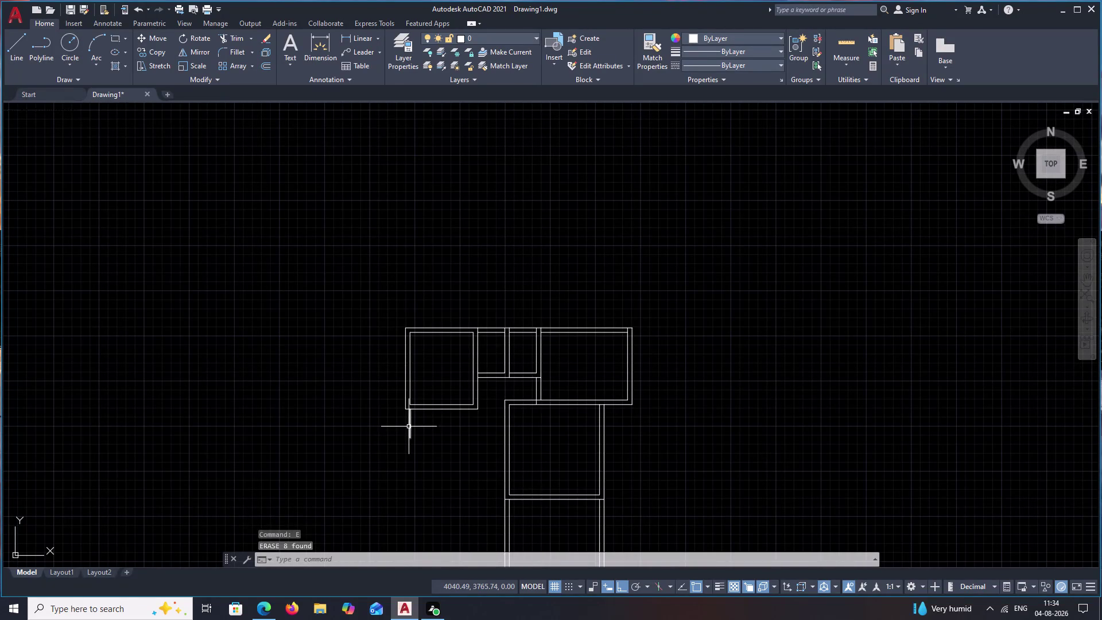
click(409, 427)
text(E)
key(space)
middle_drag(483, 510, 496, 479)
text(L)
key(space)
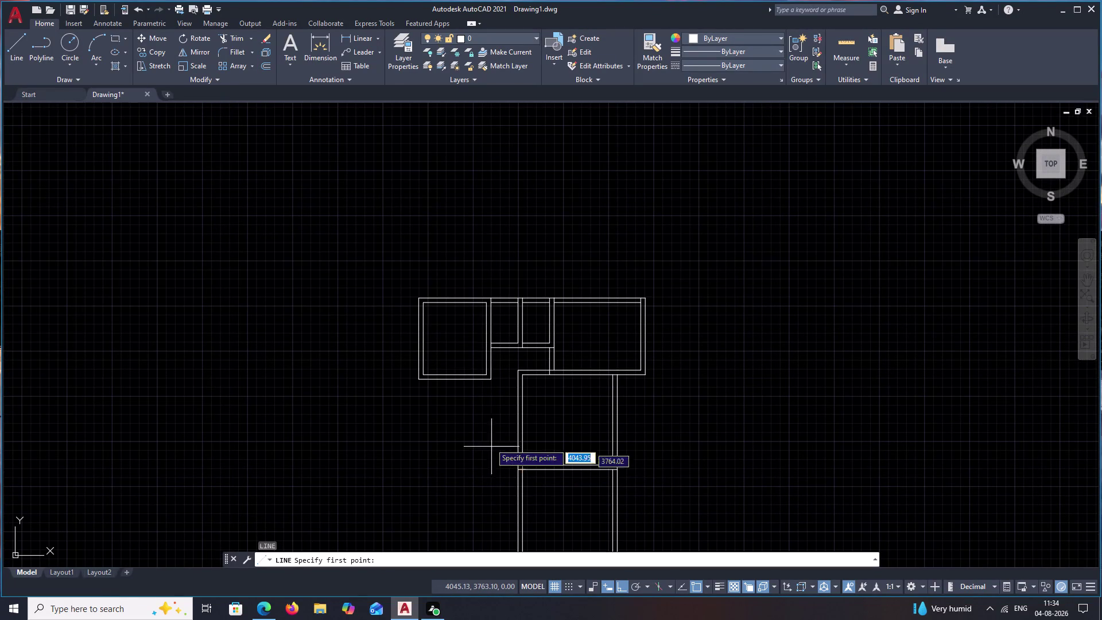
Begin the new room with 2.8 and 1.6 wall lines from a picked point.
scroll(up, 3)
middle_drag(447, 398, 520, 373)
click(362, 303)
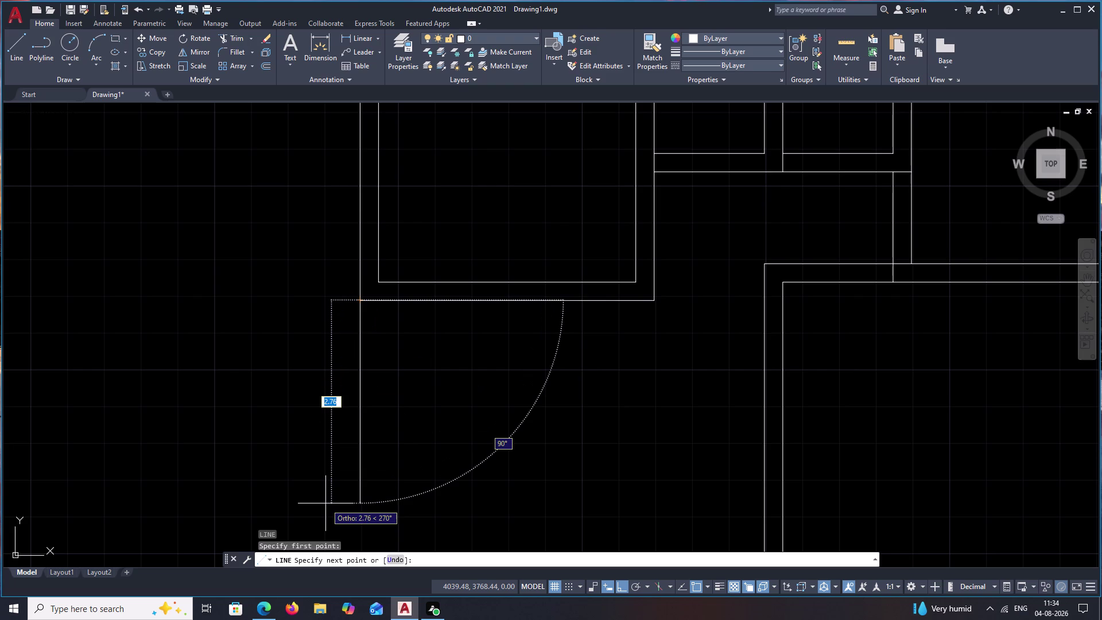
text(2.8)
key(space)
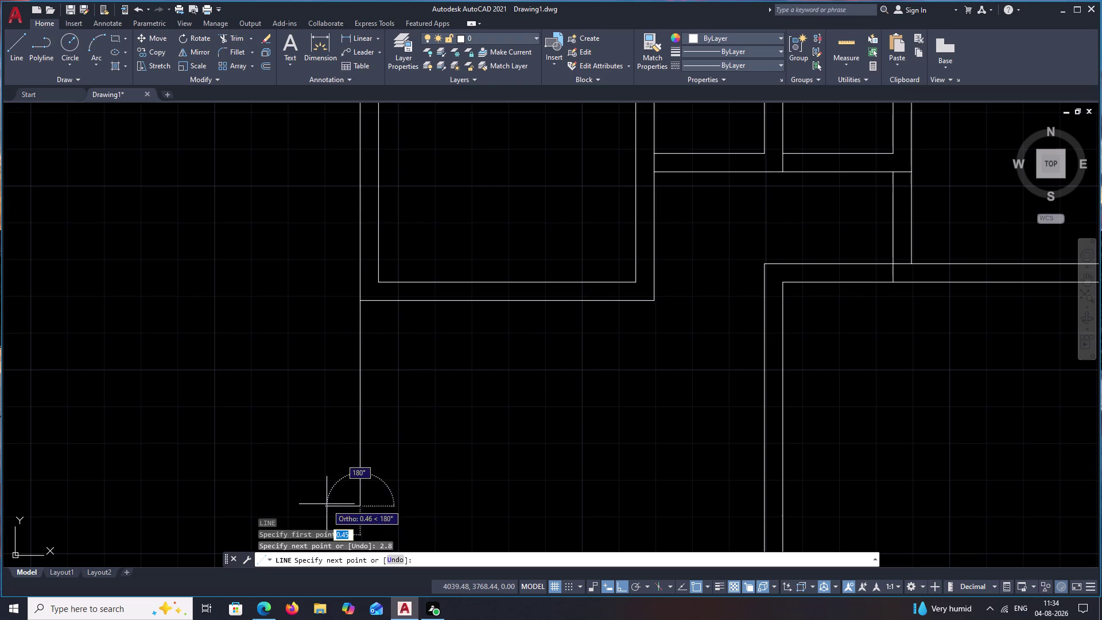
middle_drag(607, 503, 611, 438)
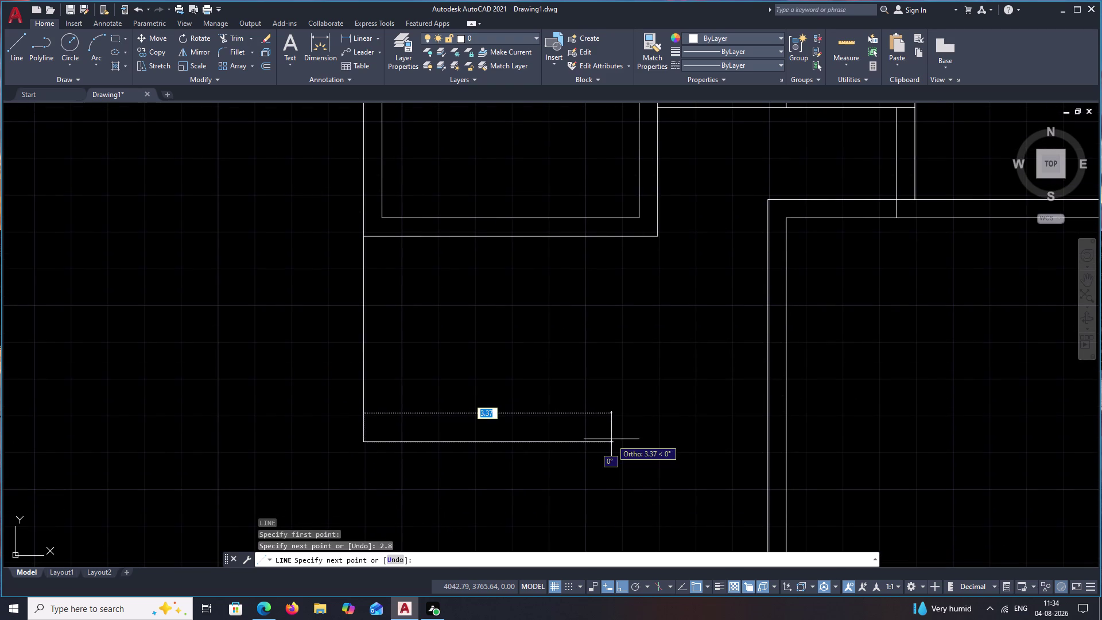
text(1.)
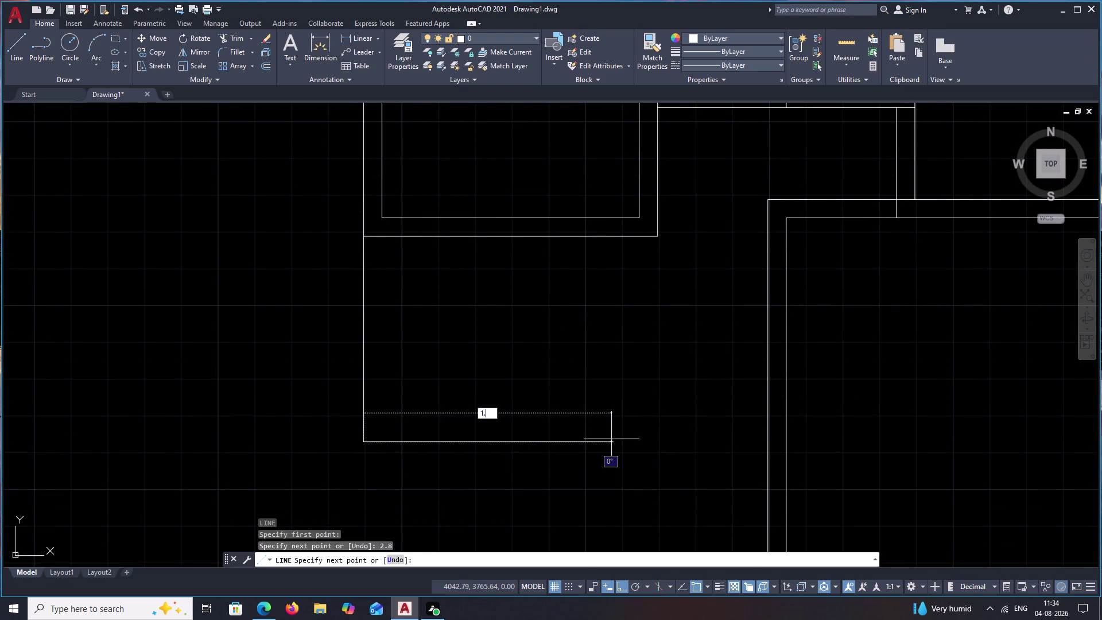
text(6)
key(space)
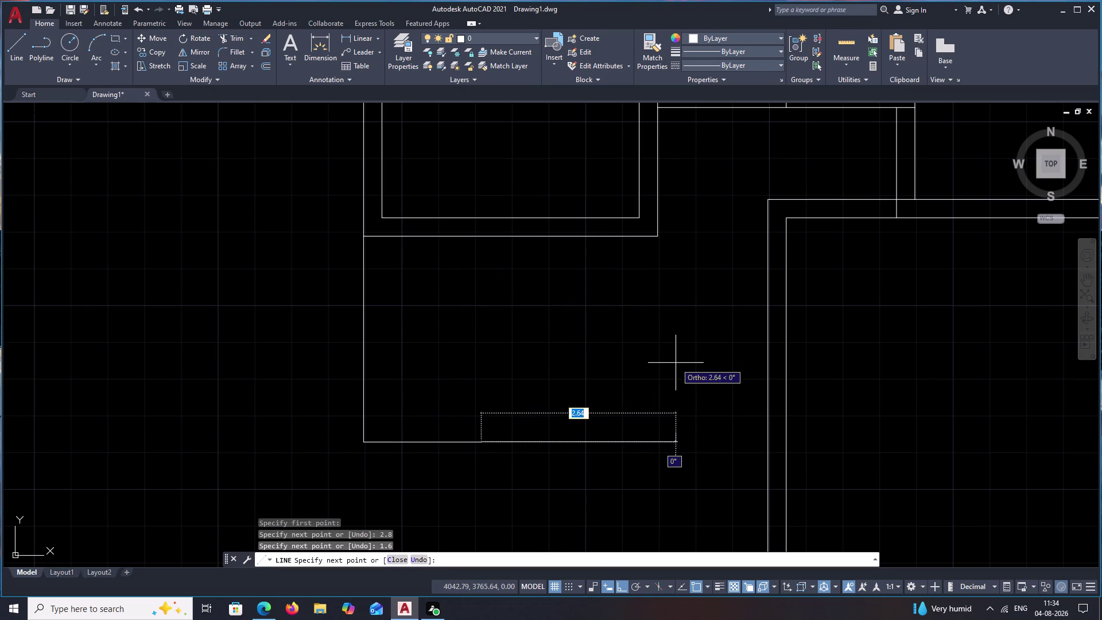
Undo two segments and redraw the walls as 1.6, 2.8 and 1.6.
key(ctrl+z)
key(ctrl+z)
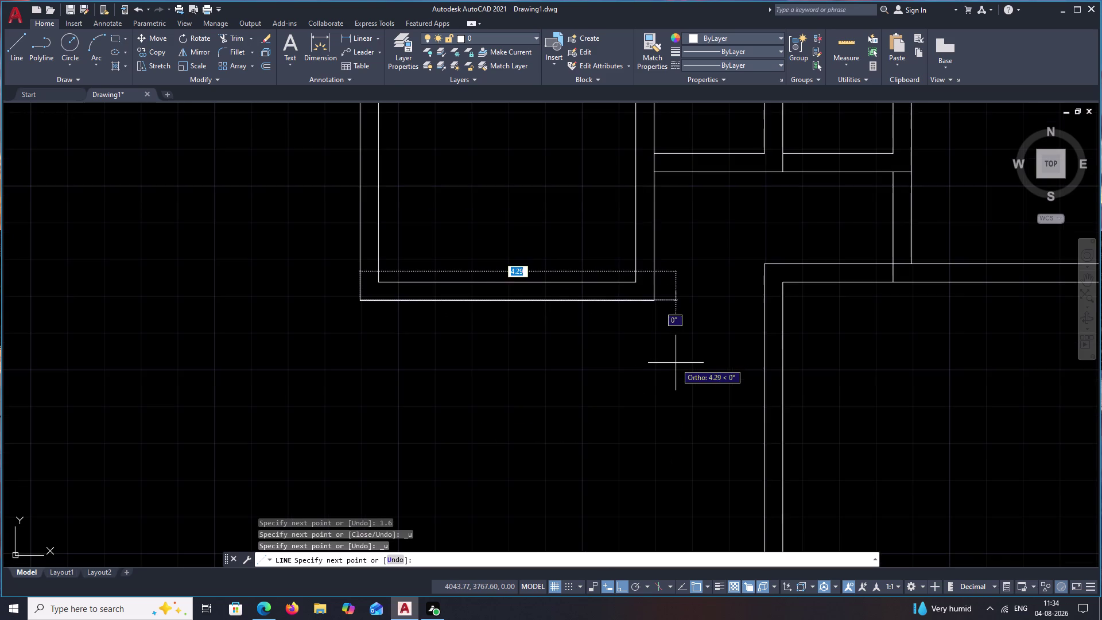
text(1.)
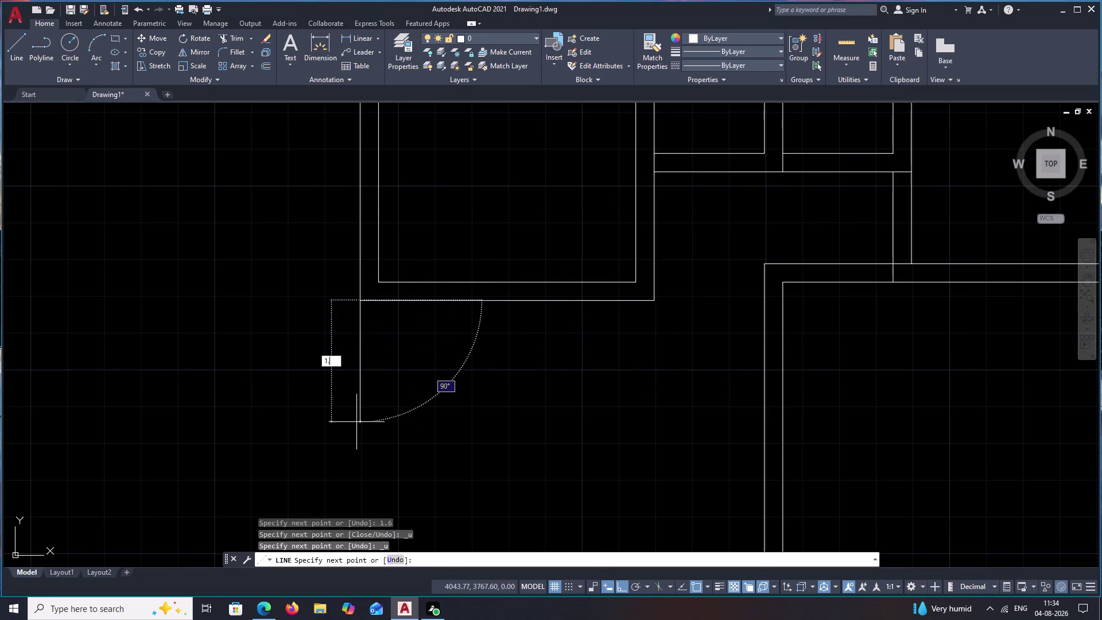
text(6)
key(space)
text(2)
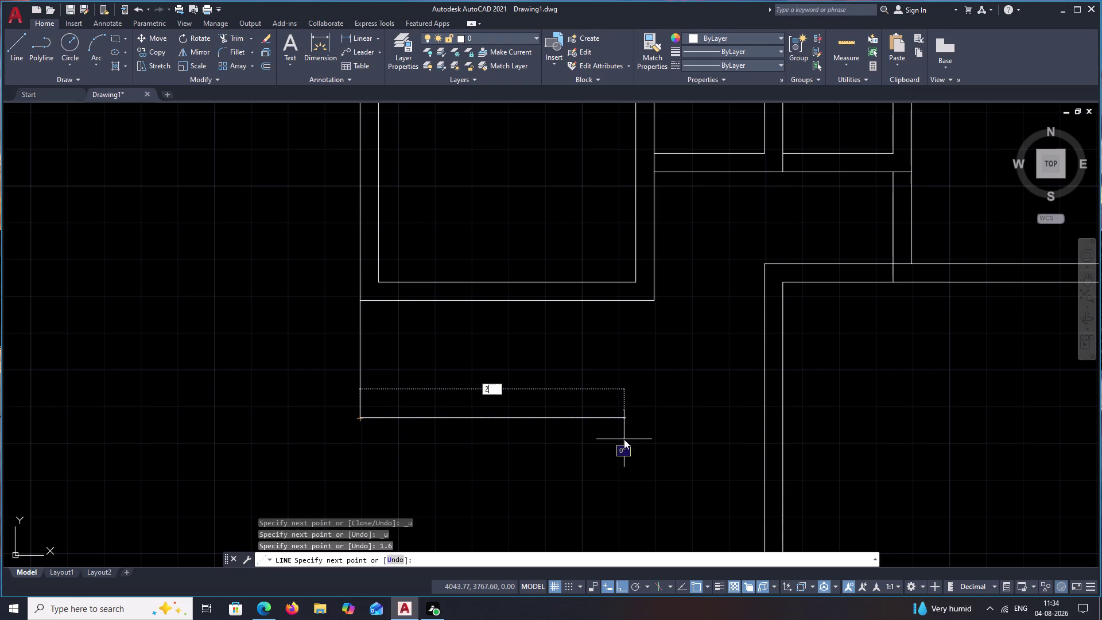
text(.8)
key(space)
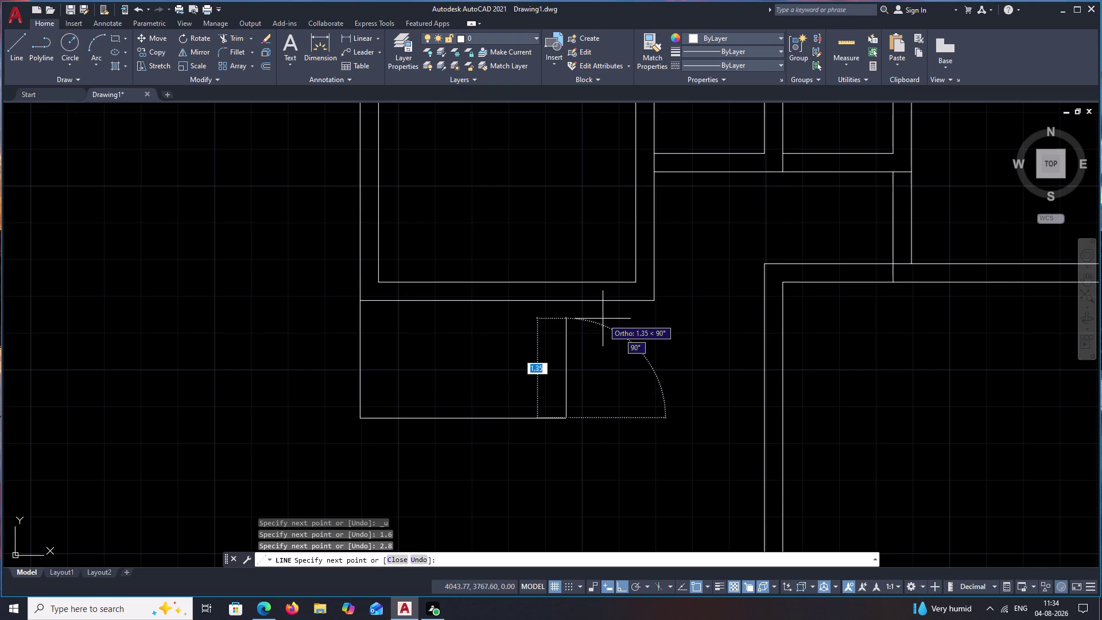
text(1.6)
key(space)
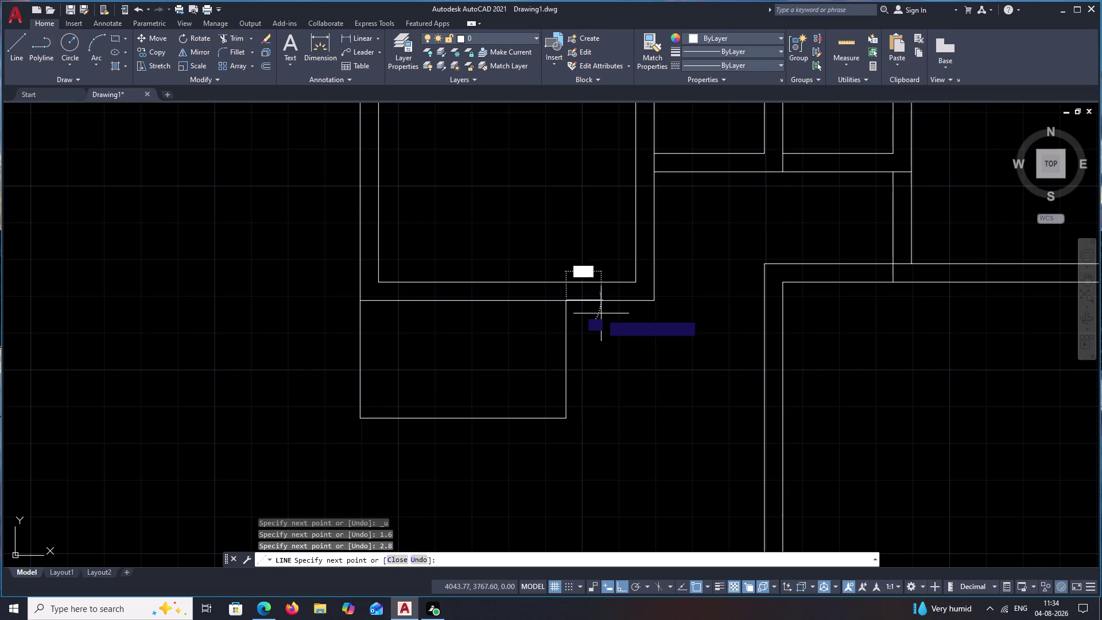
key(Escape)
Offset the room's left, bottom and right walls by 0.25.
text(O)
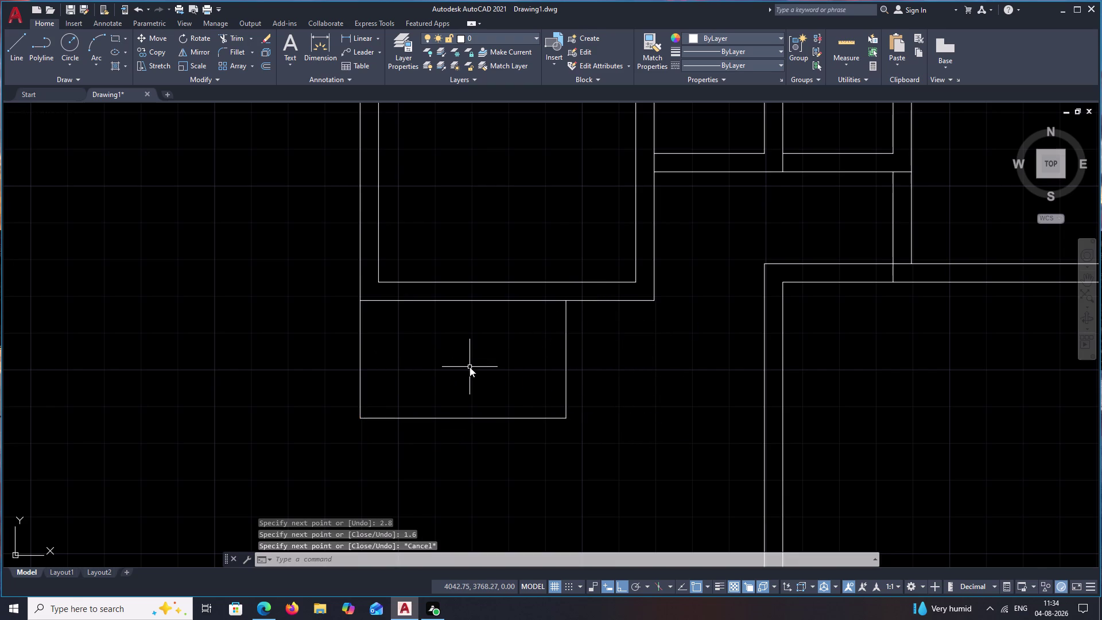
key(space)
text(.25)
key(space)
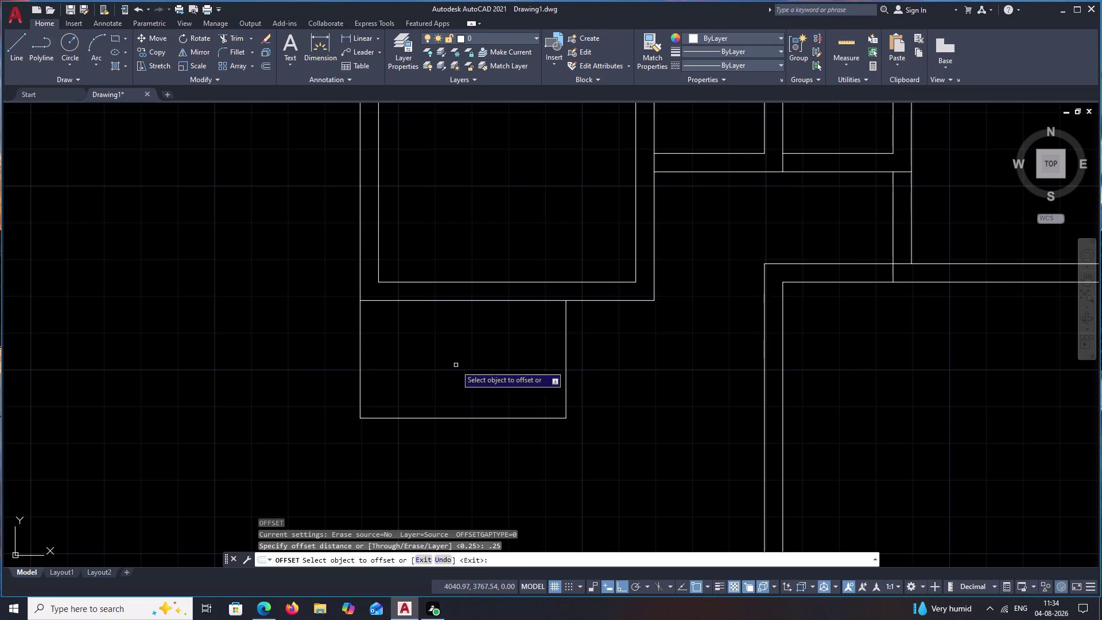
click(360, 362)
click(404, 364)
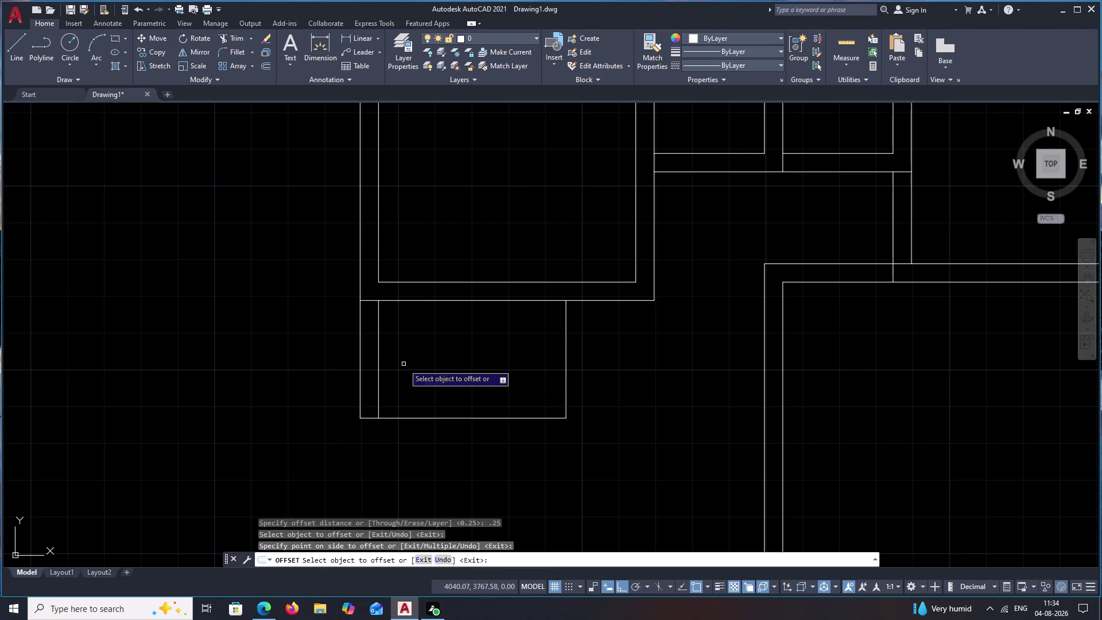
click(430, 418)
click(431, 440)
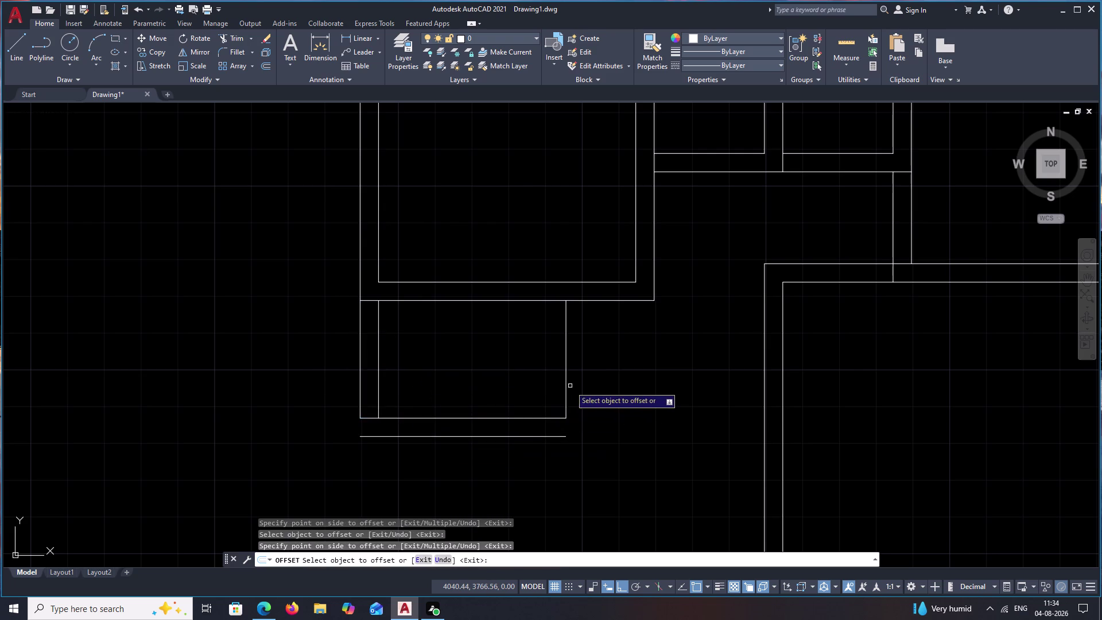
click(568, 386)
click(597, 391)
key(Escape)
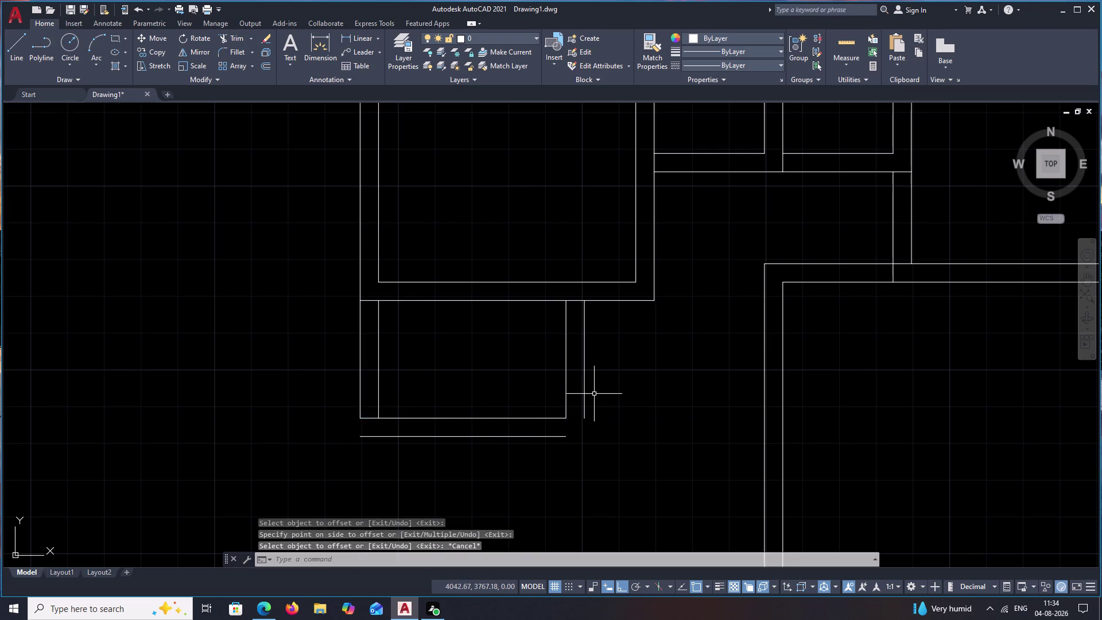
Fillet the outer bottom-left and bottom-right wall corners together.
text(F)
key(space)
click(360, 397)
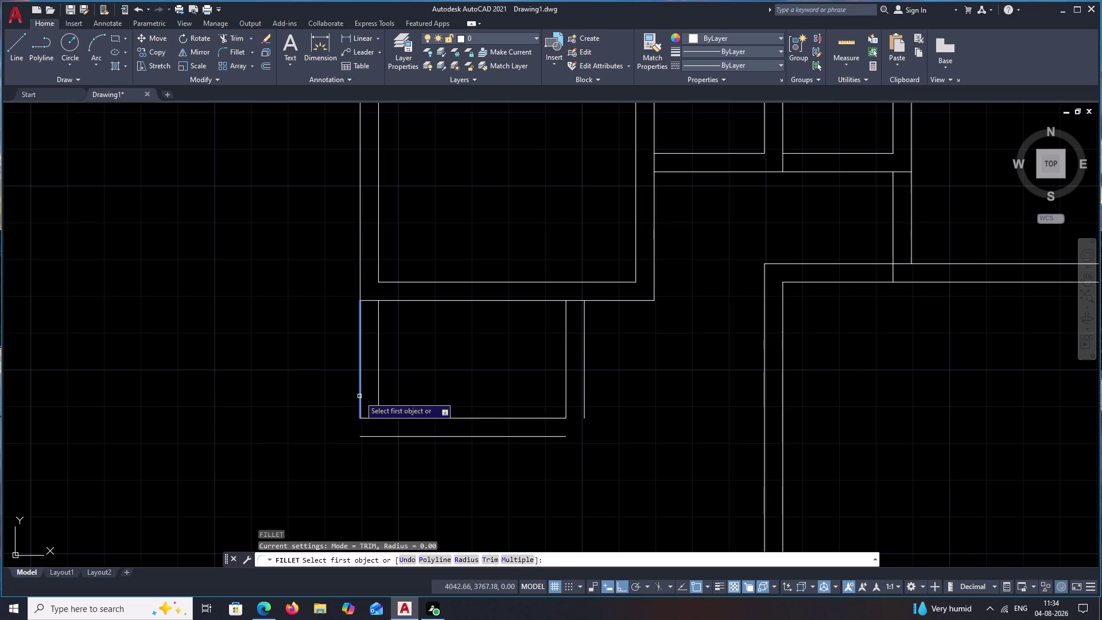
click(387, 435)
key(space)
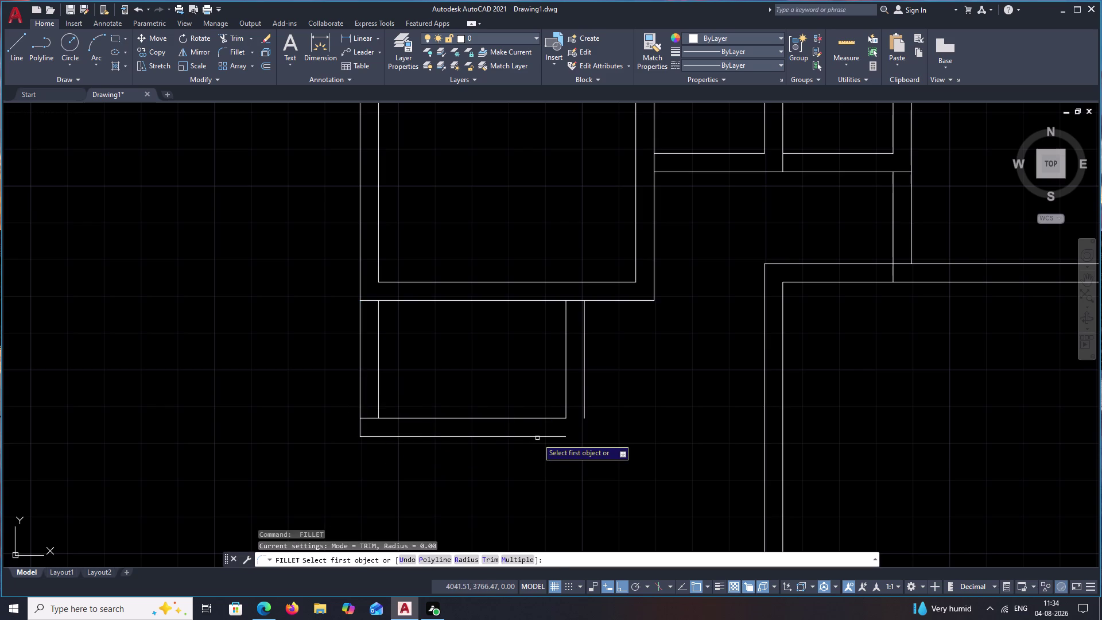
click(538, 437)
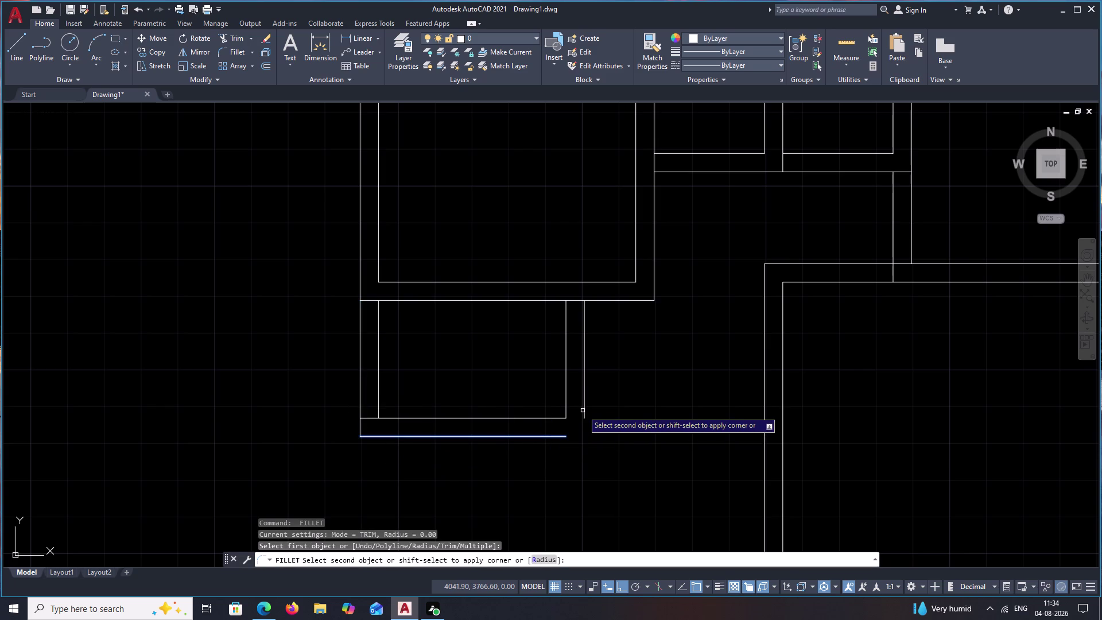
click(585, 410)
scroll(down, 3)
middle_drag(570, 475, 558, 403)
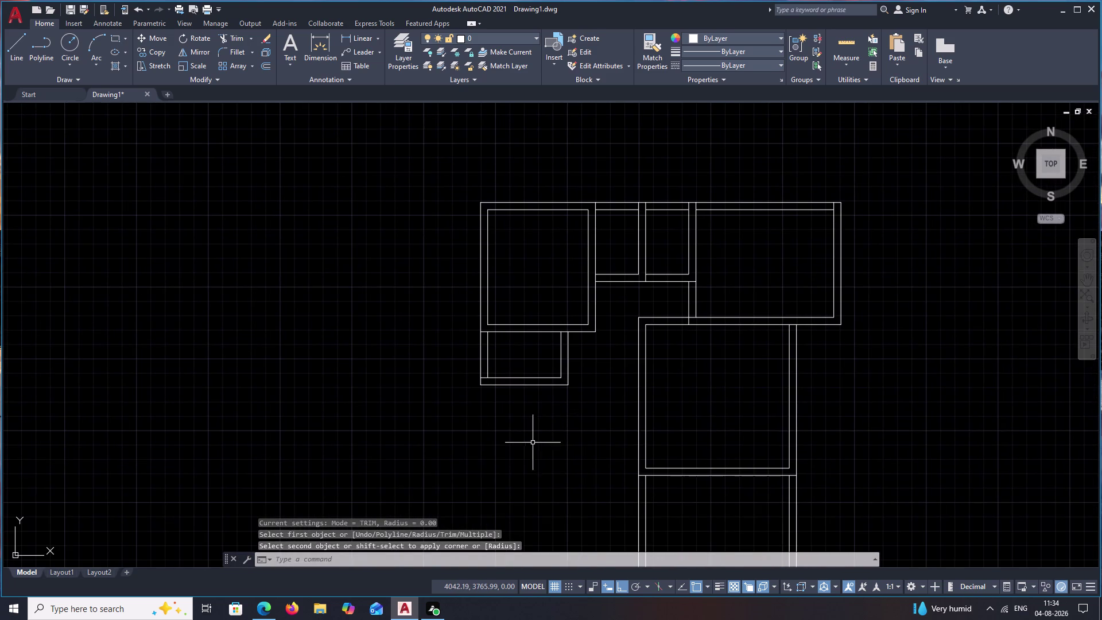
Draw a 2.4 down, 3.5 across, 2.4 up outline from the small room's lower-left corner.
key(Escape)
text(L)
key(space)
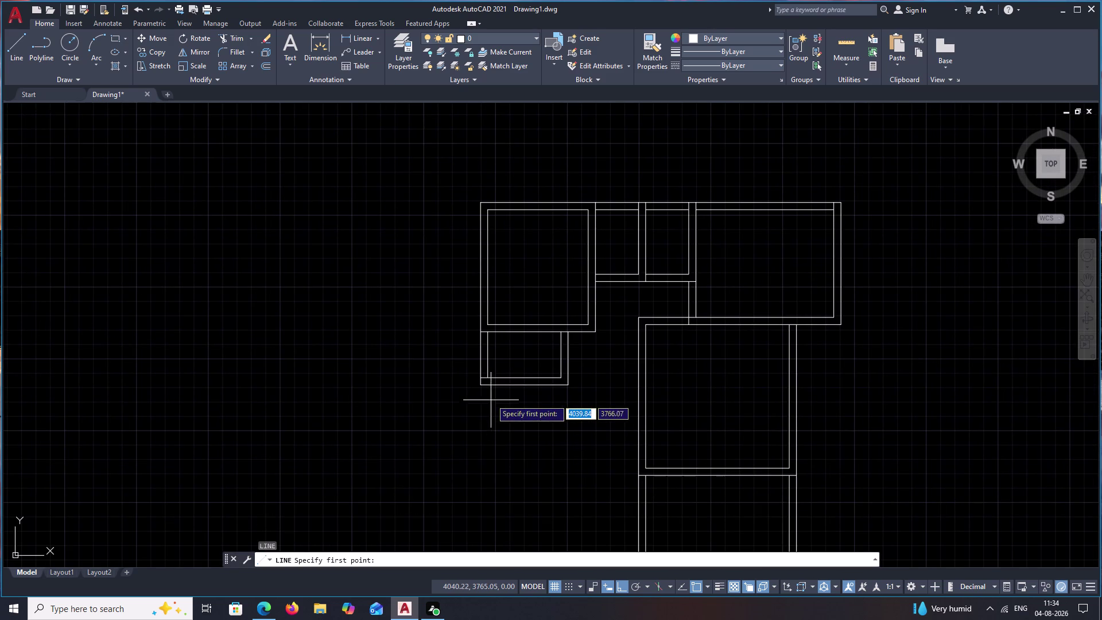
click(485, 387)
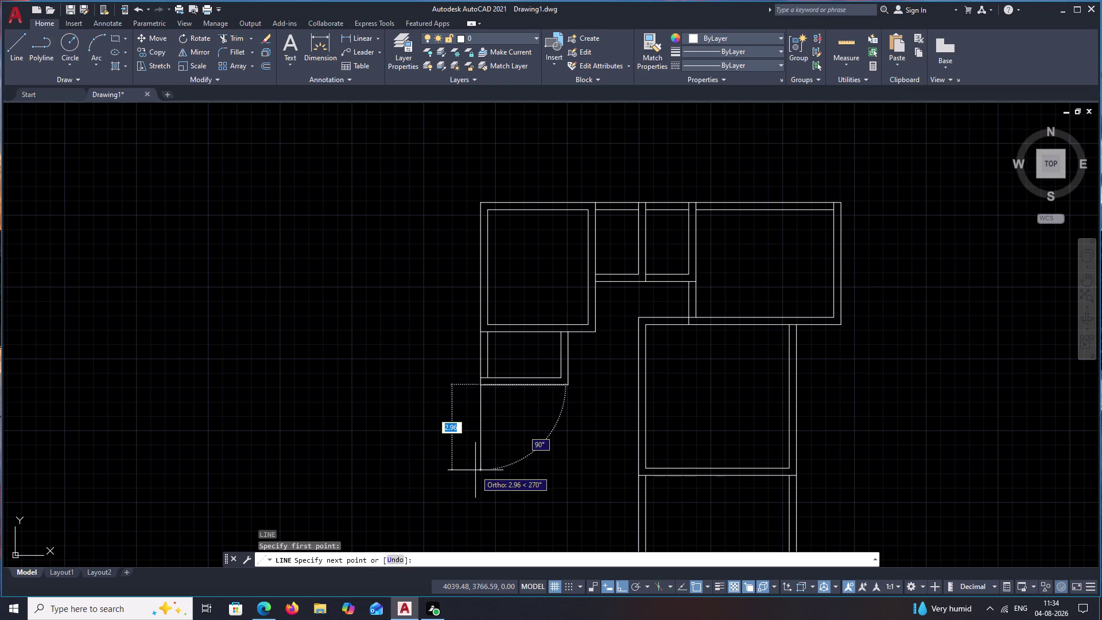
text(2.4)
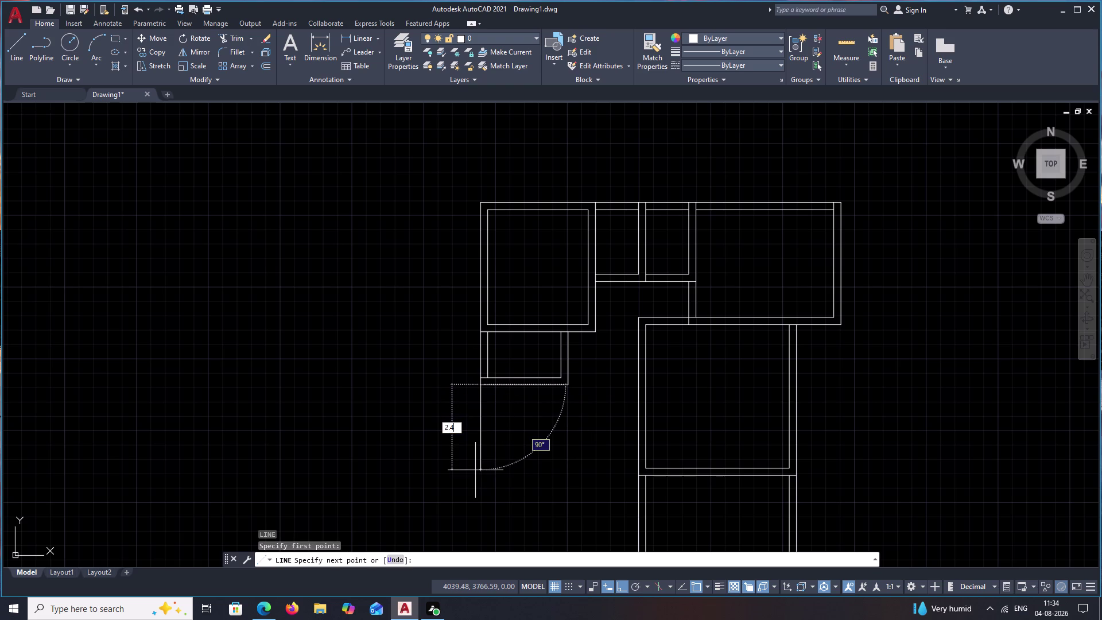
text(0)
key(space)
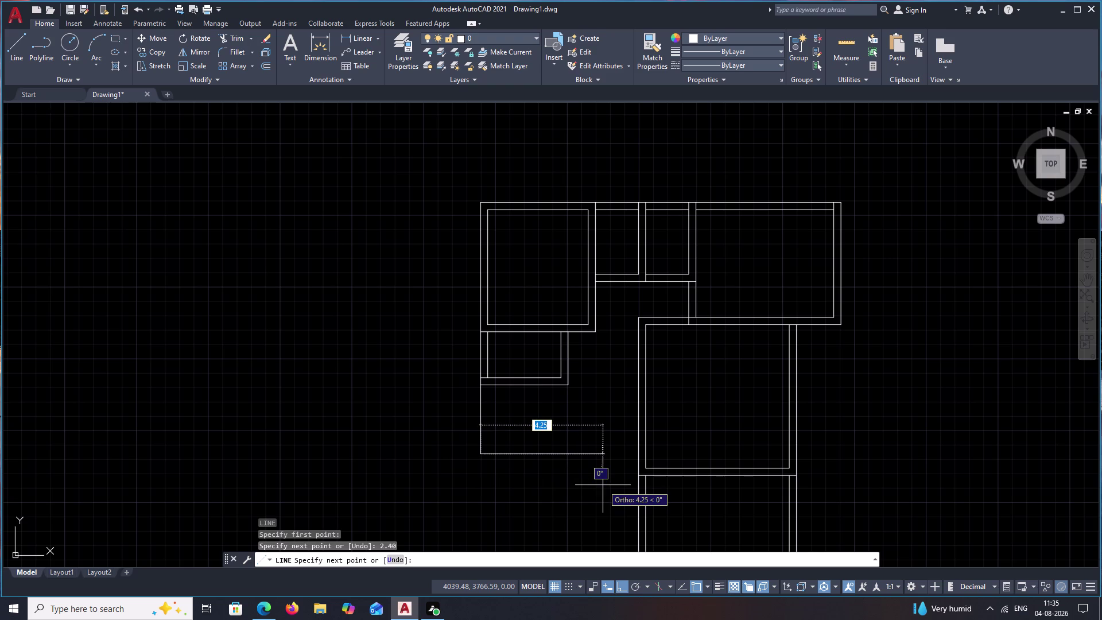
text(3.5)
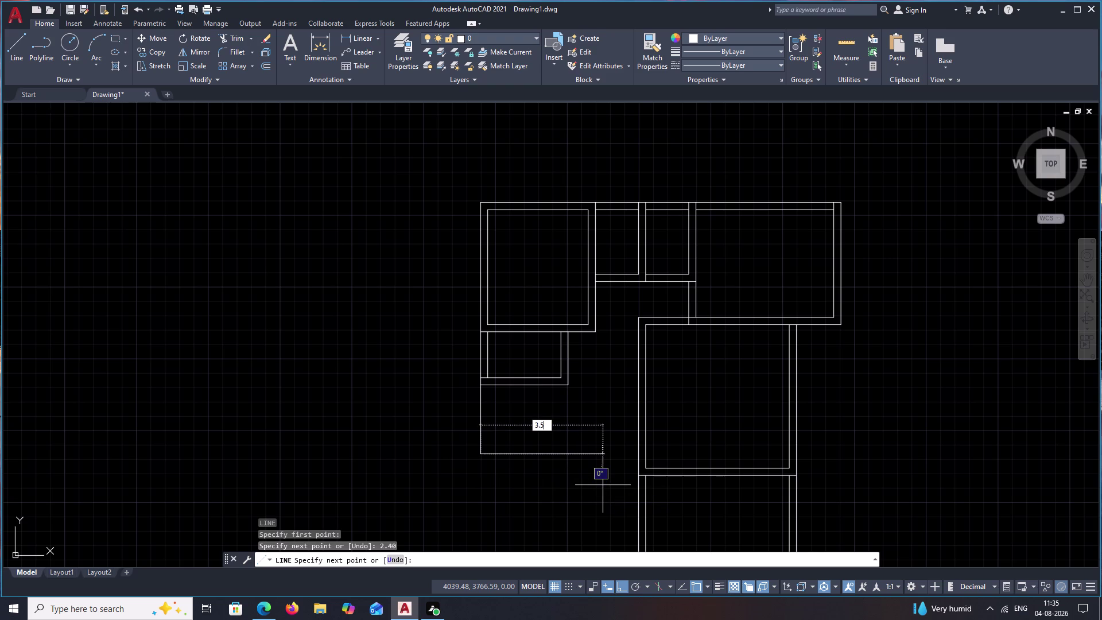
key(space)
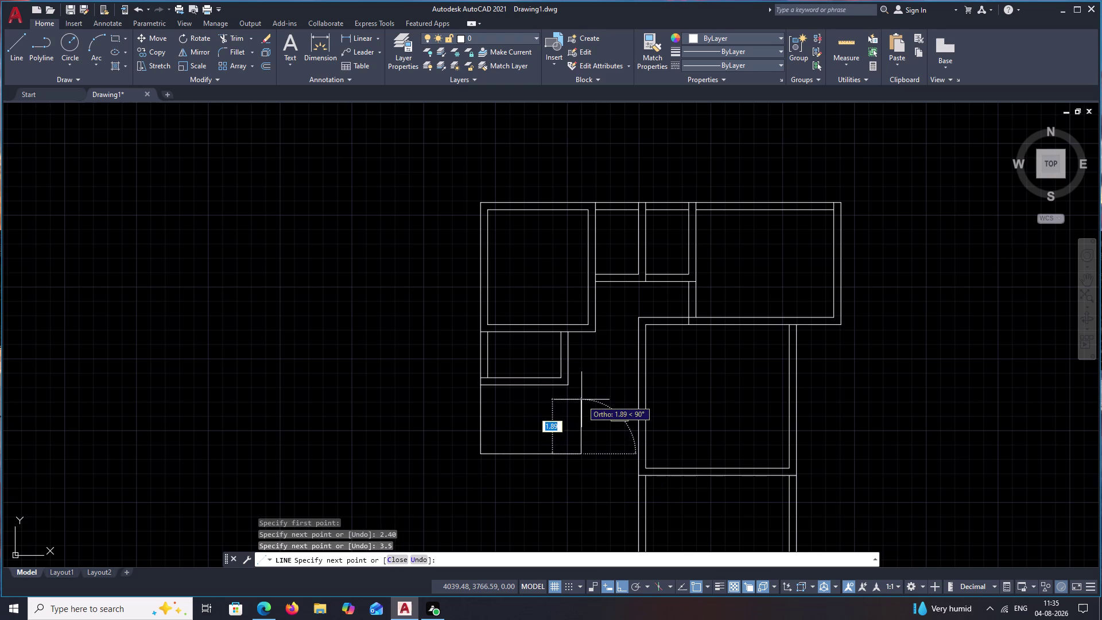
text(2.4)
key(space)
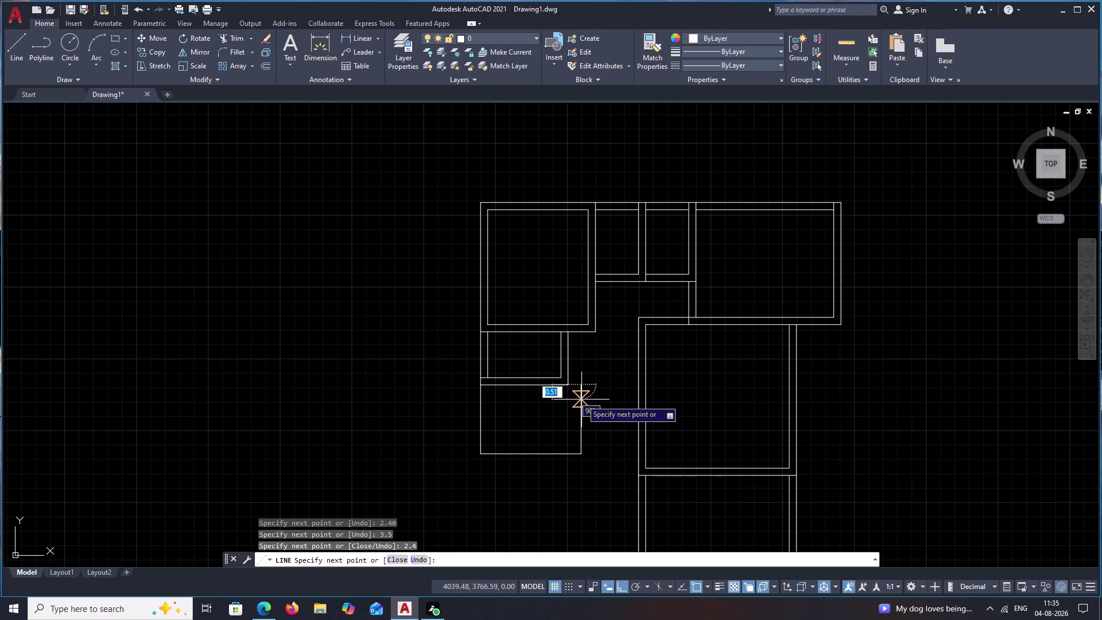
scroll(up, 3)
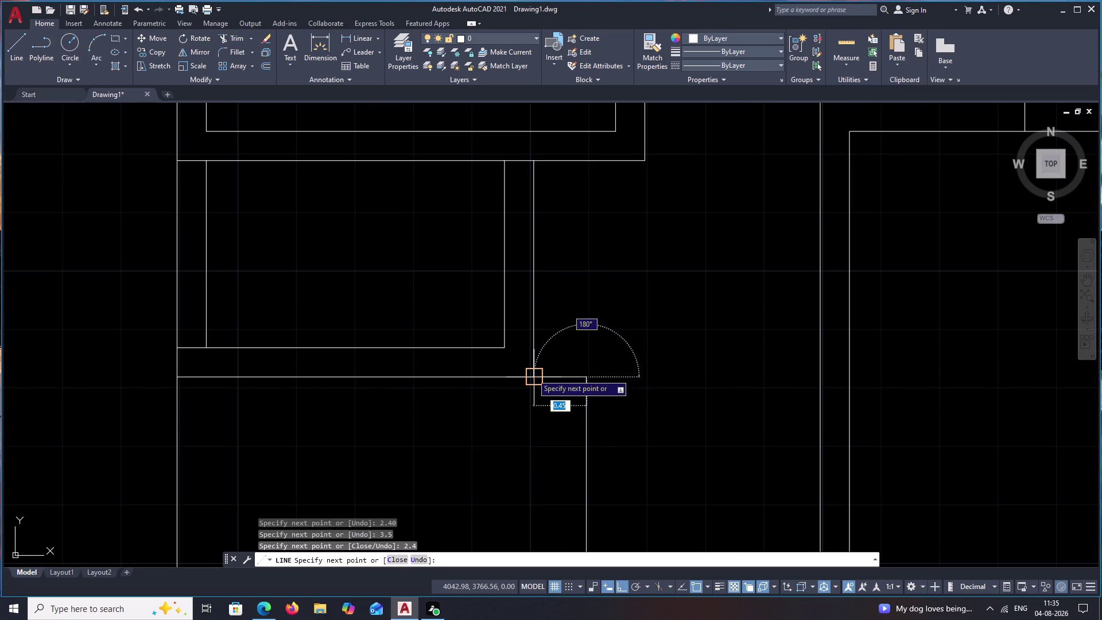
click(532, 374)
key(Escape)
Offset the new room's top, right and left walls by 0.25.
text(O .)
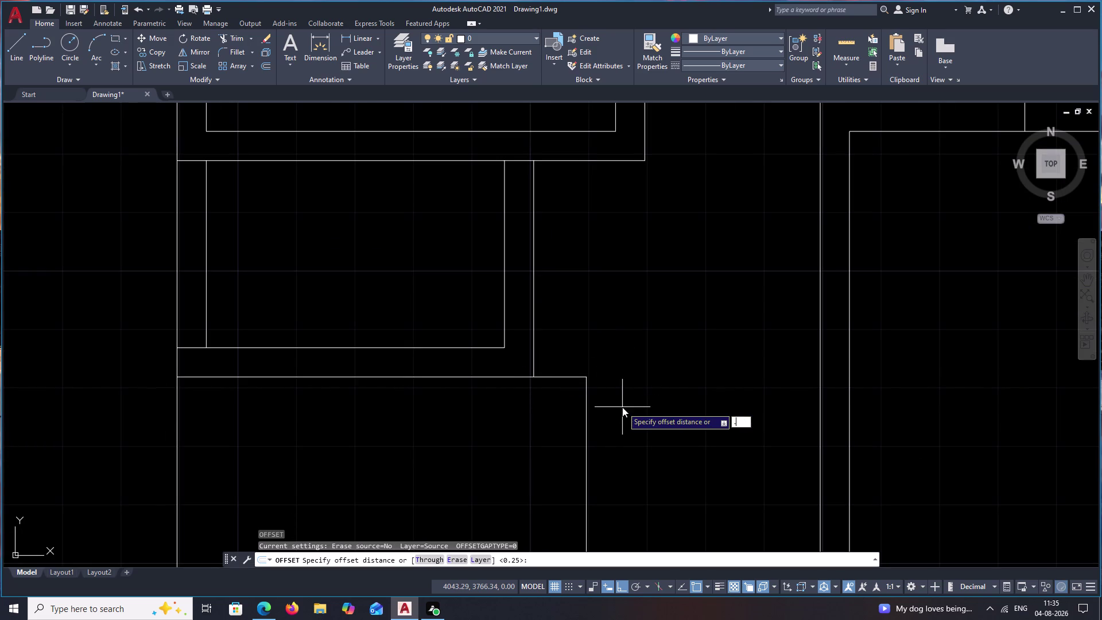
text(25)
key(space)
click(573, 361)
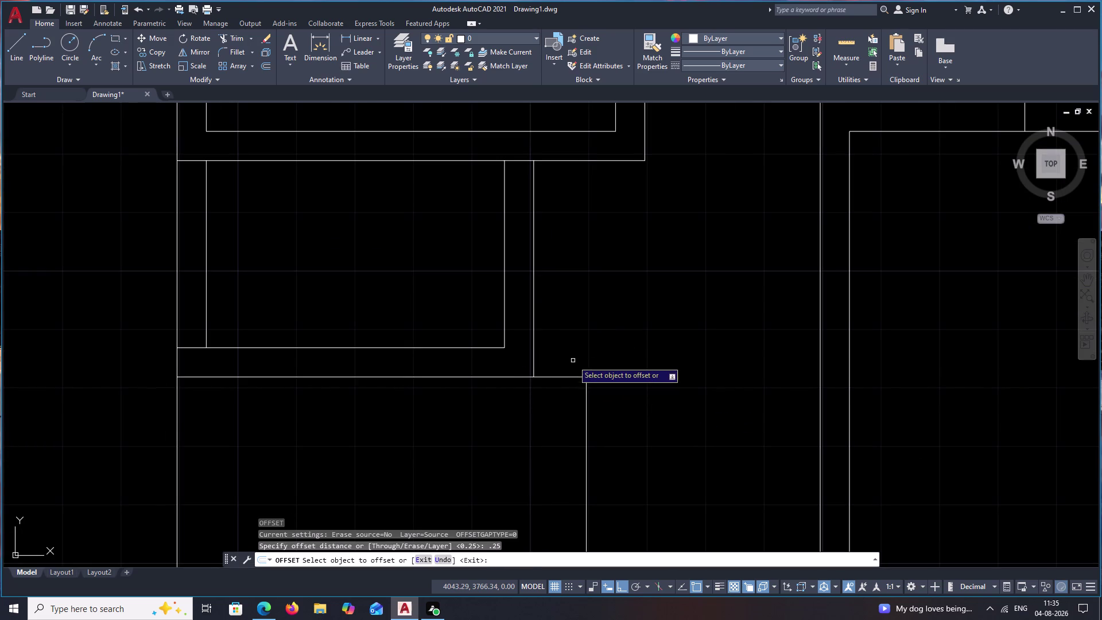
click(564, 377)
click(568, 362)
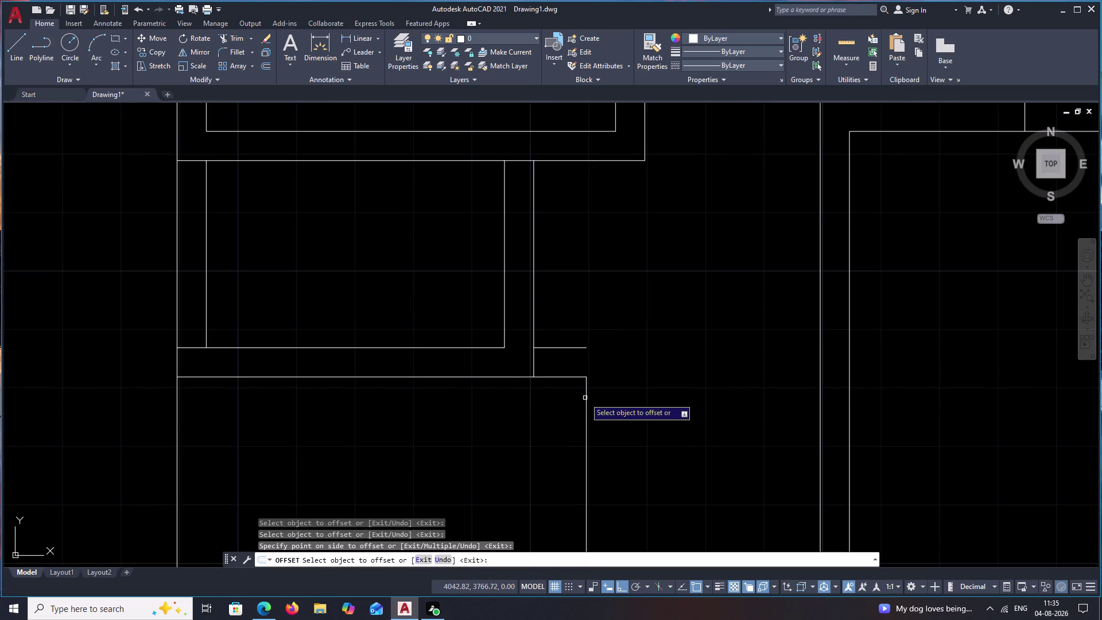
click(587, 399)
click(622, 402)
middle_drag(619, 418, 656, 259)
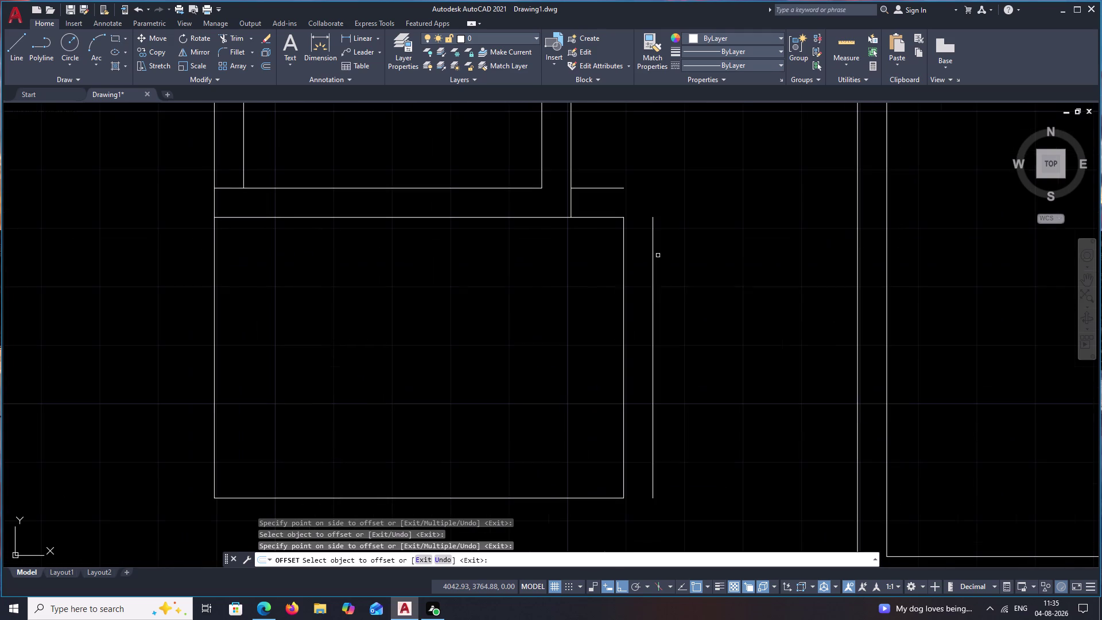
click(213, 313)
click(285, 313)
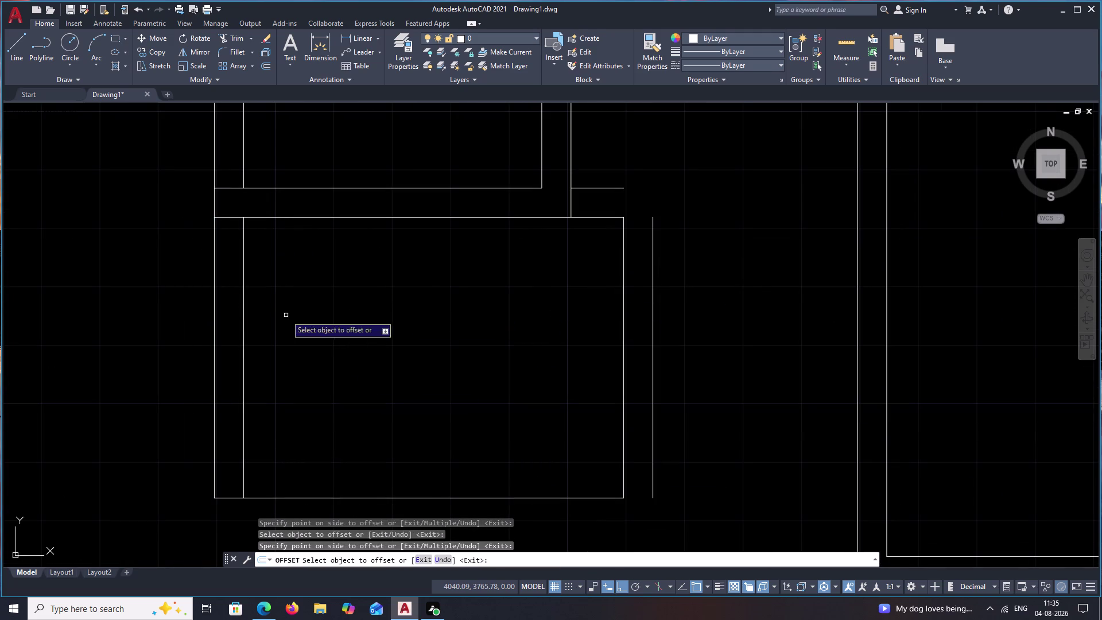
middle_drag(404, 460, 407, 424)
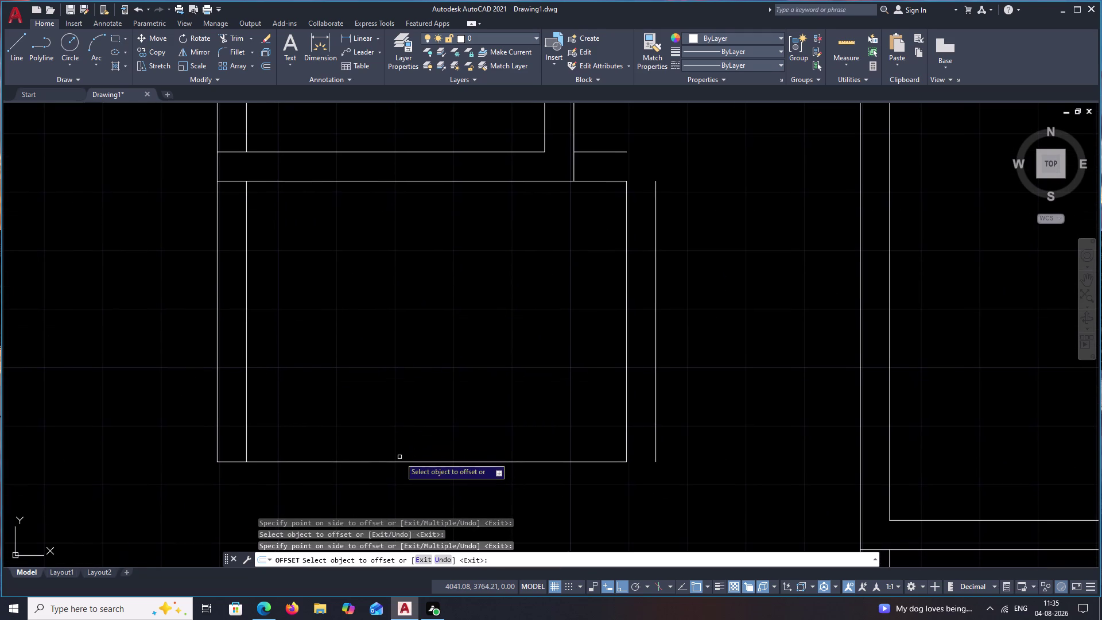
Erase the stray inner left wall line of the room.
key(Escape)
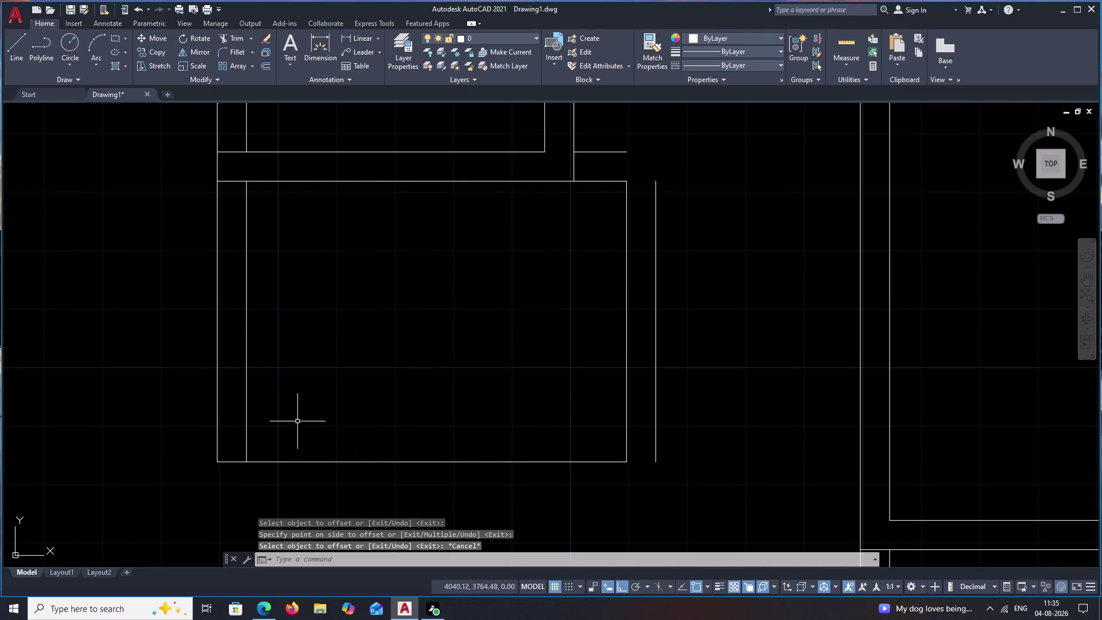
click(246, 319)
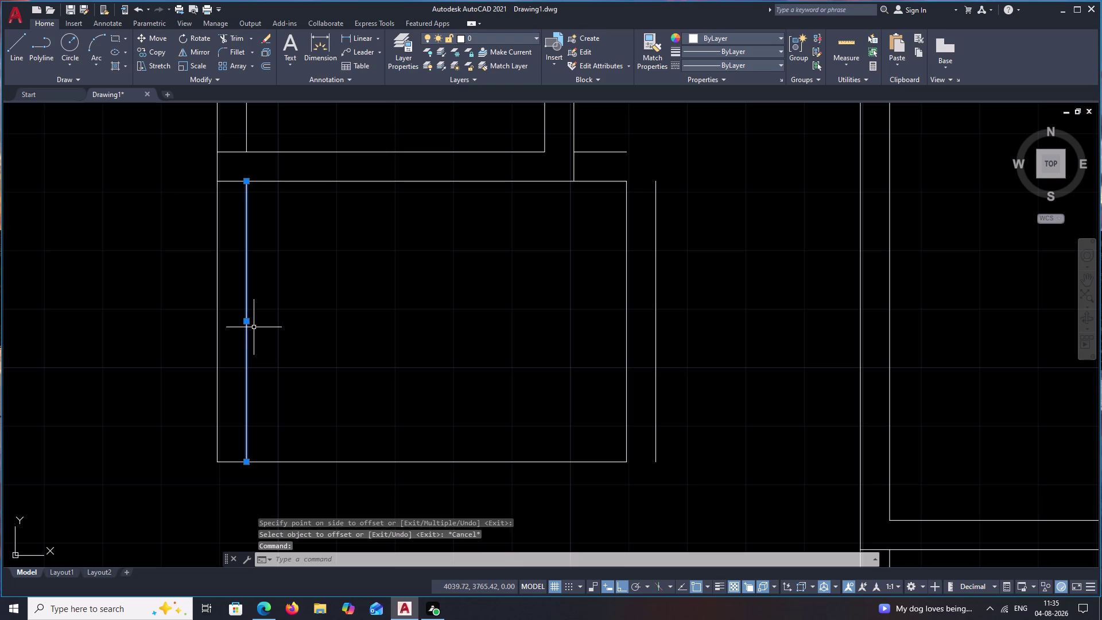
text(E)
key(space)
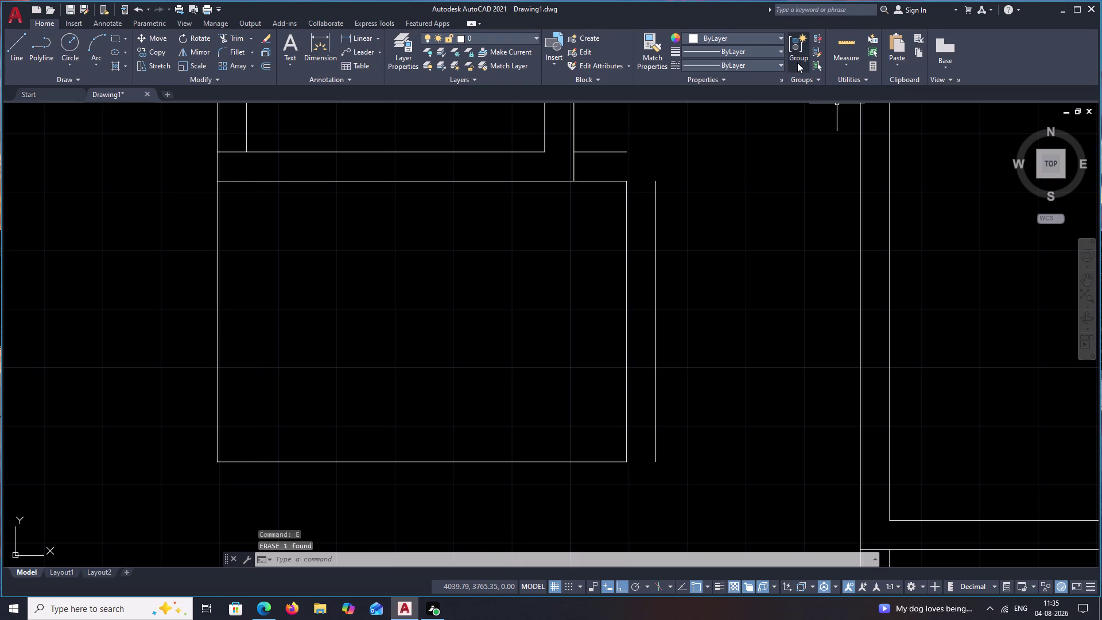
click(848, 65)
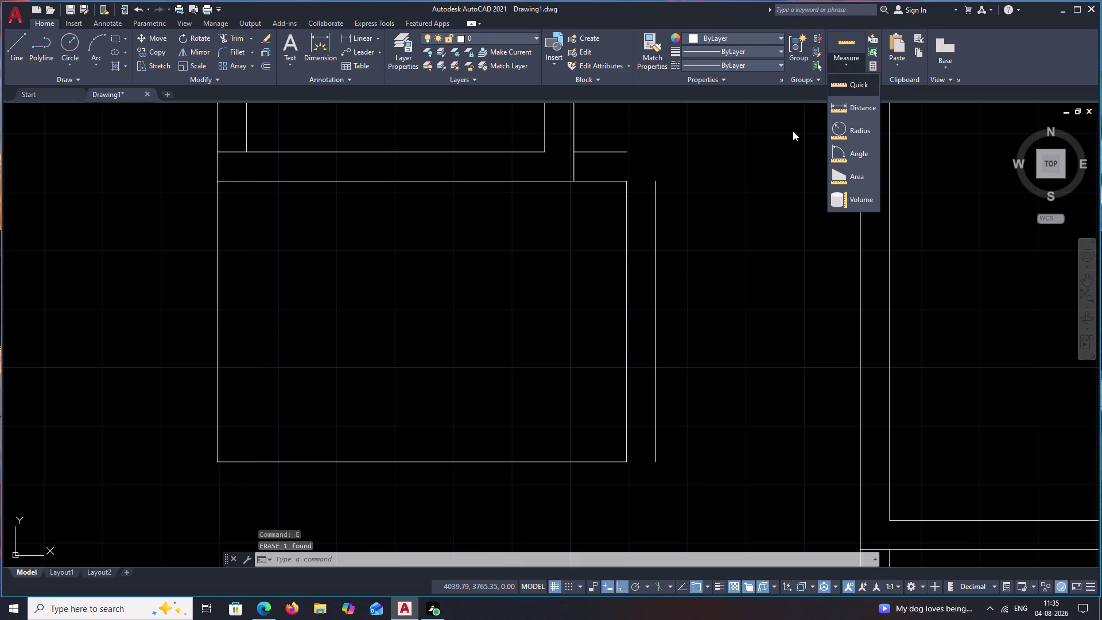
Quick-measure the room's dimensions.
click(850, 89)
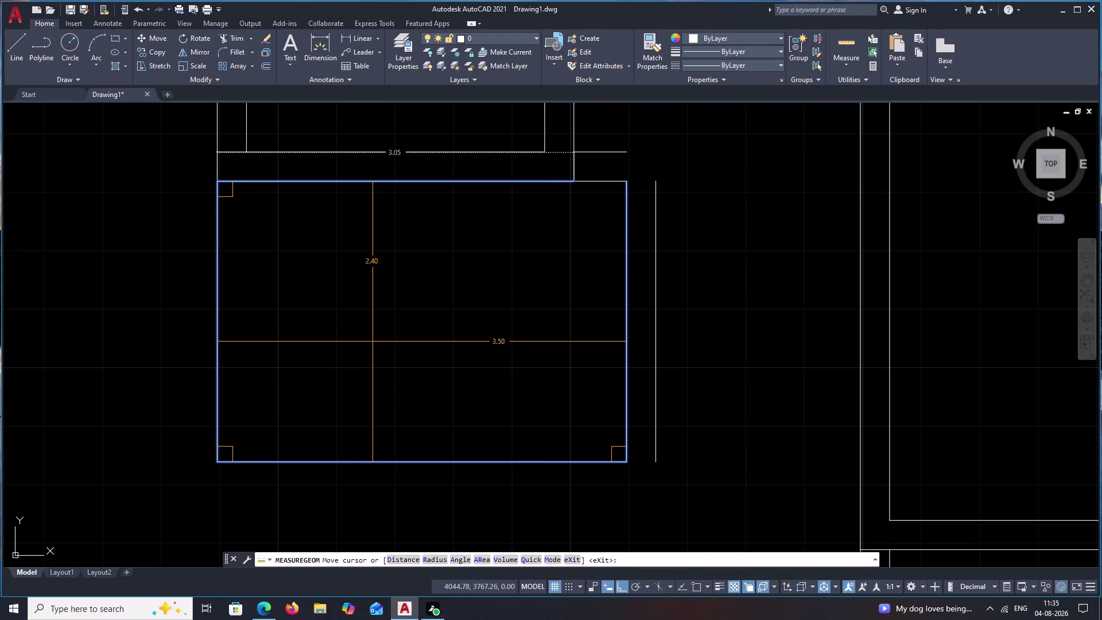
key(Escape)
scroll(down, 3)
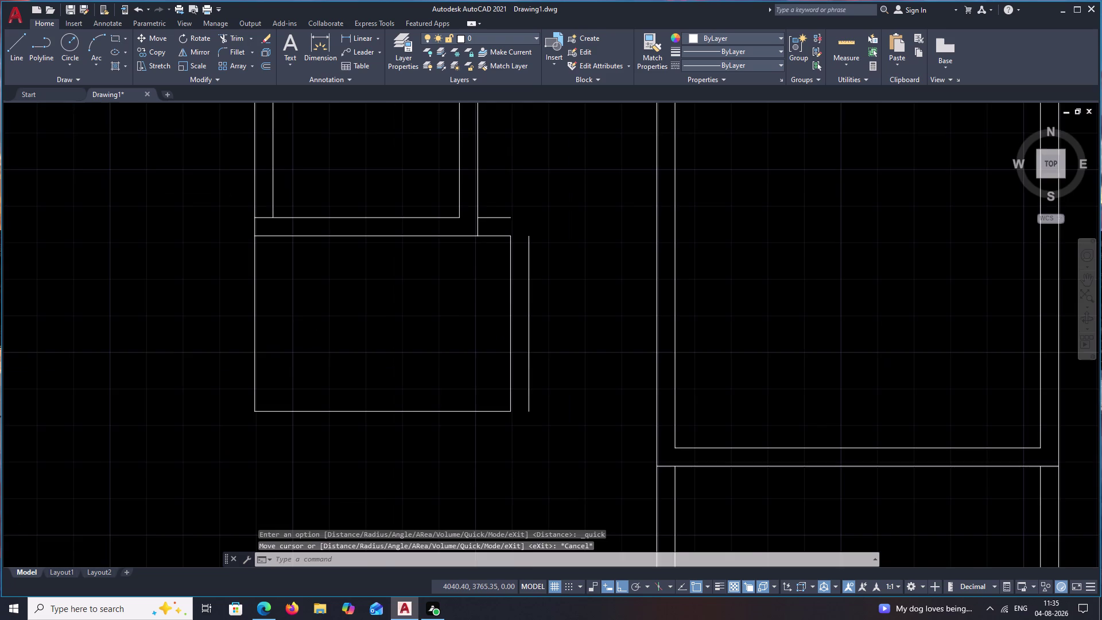
middle_click(301, 321)
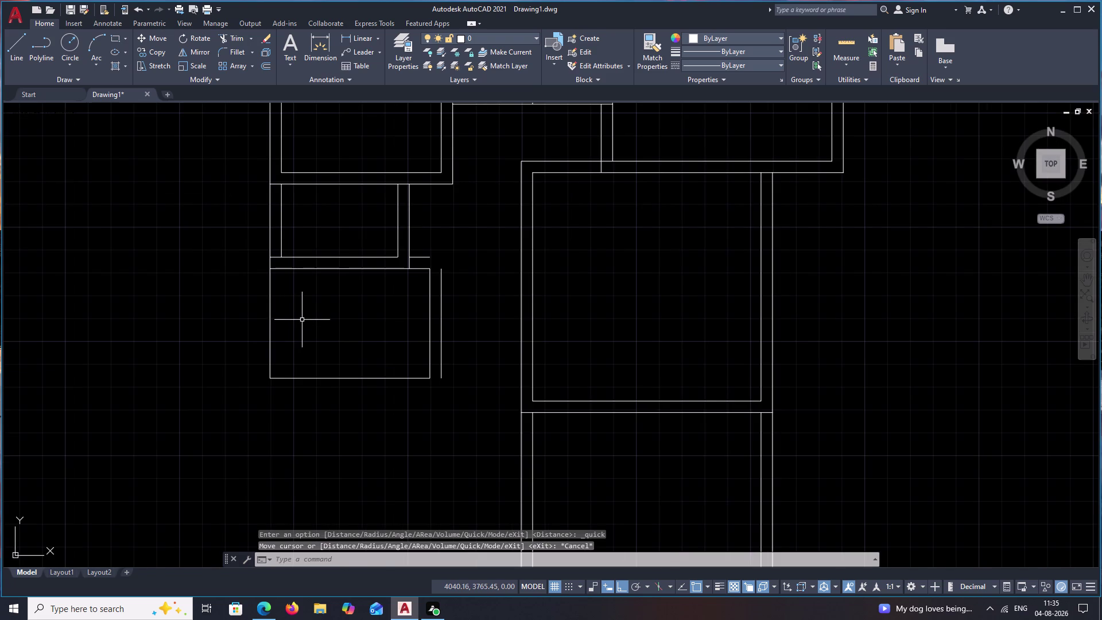
Erase the two parallel wall lines on the small room's right side.
drag(450, 251, 406, 375)
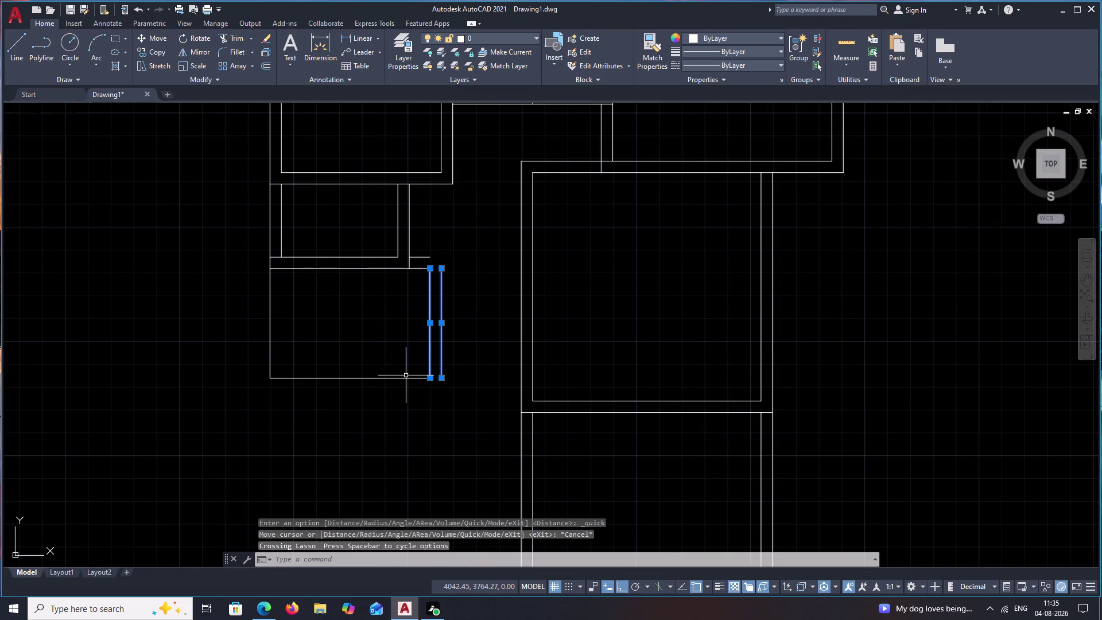
text(E)
key(space)
drag(436, 240, 415, 279)
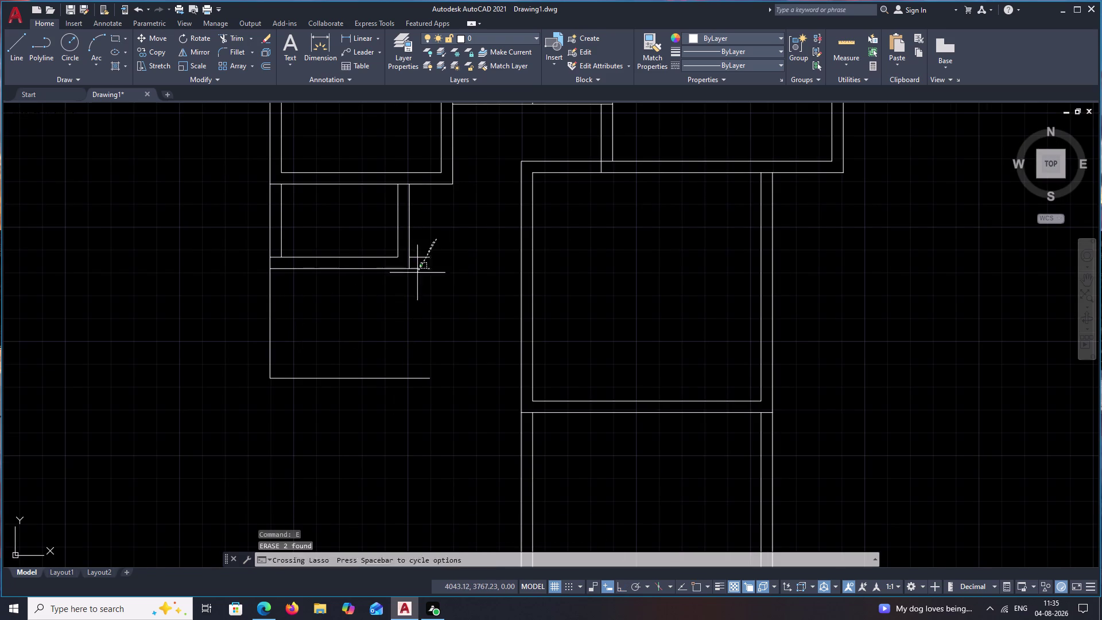
drag(416, 278, 416, 280)
key(space)
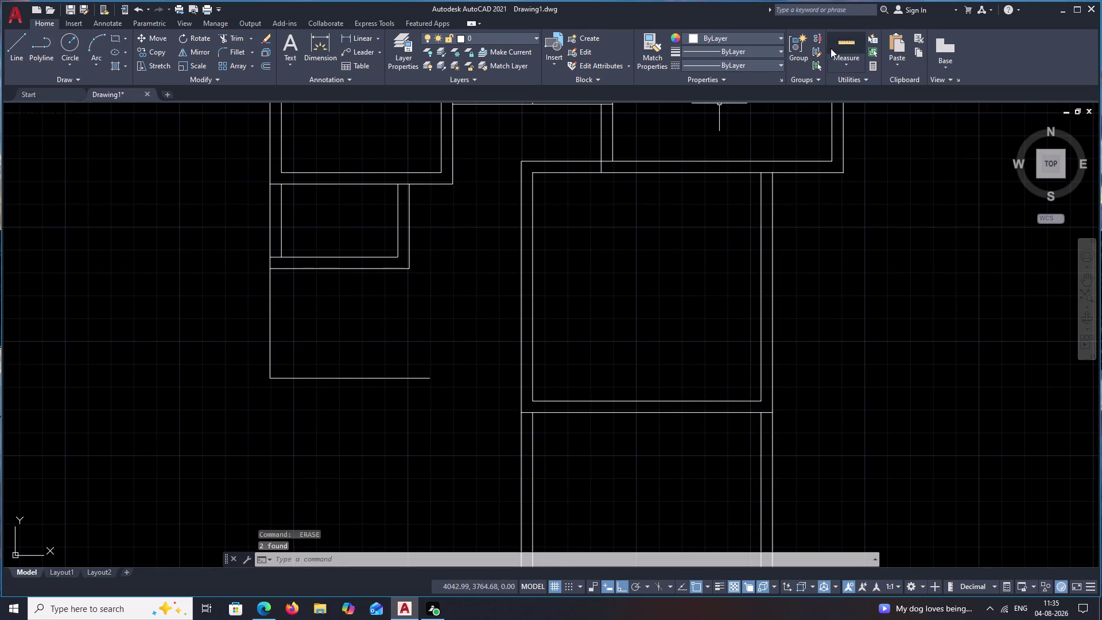
click(840, 57)
Quick-measure the small room, then undo the last nine edits.
click(833, 81)
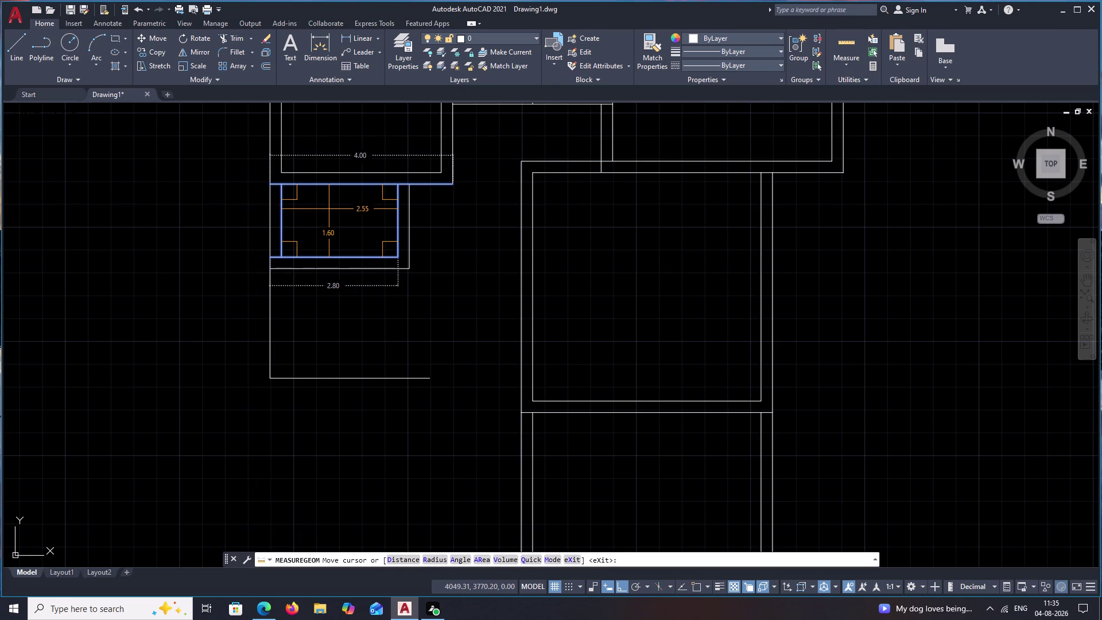
key(Escape)
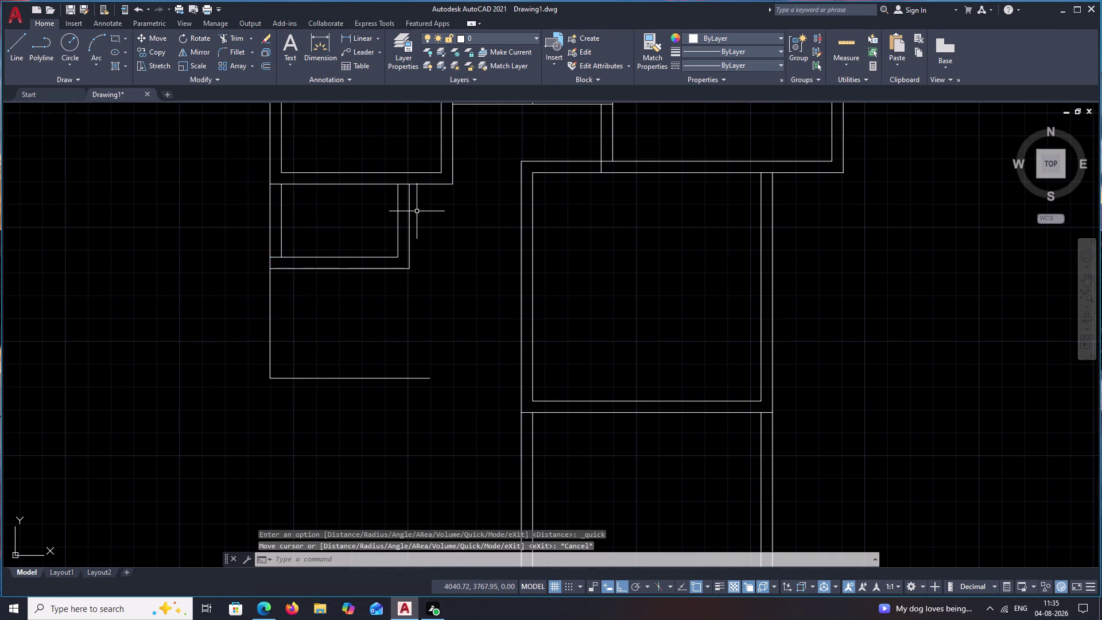
key(ctrl+z)
key(ctrl+z)
key(ctrl+z)
key(ctrl+z)
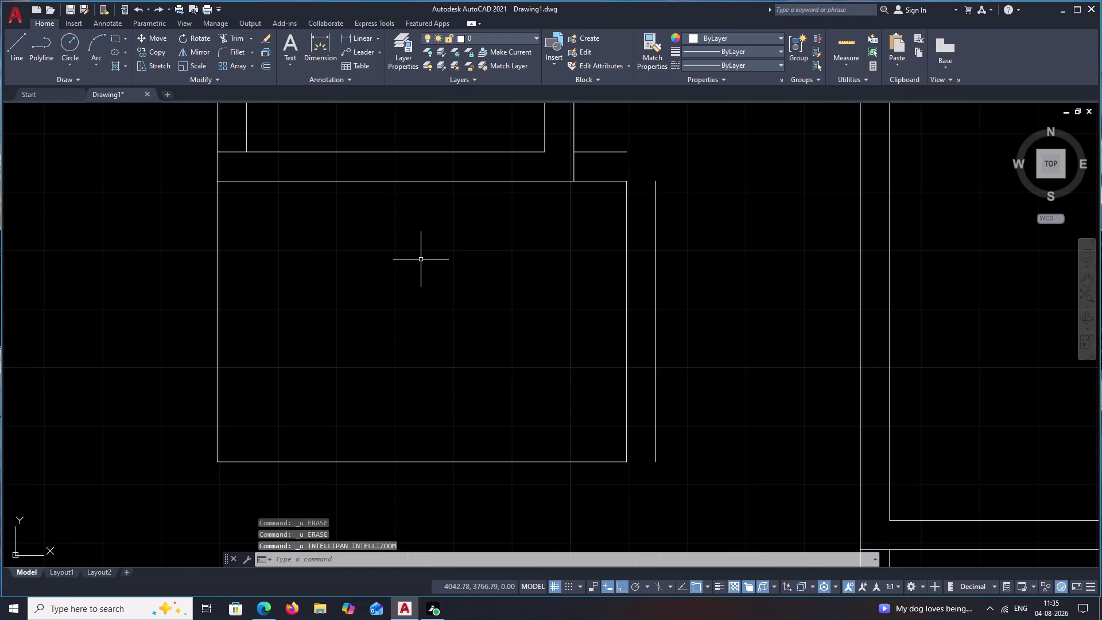
key(ctrl+z)
key(ctrl+z)
key(ctrl+z)
key(ctrl+z)
key(ctrl+z)
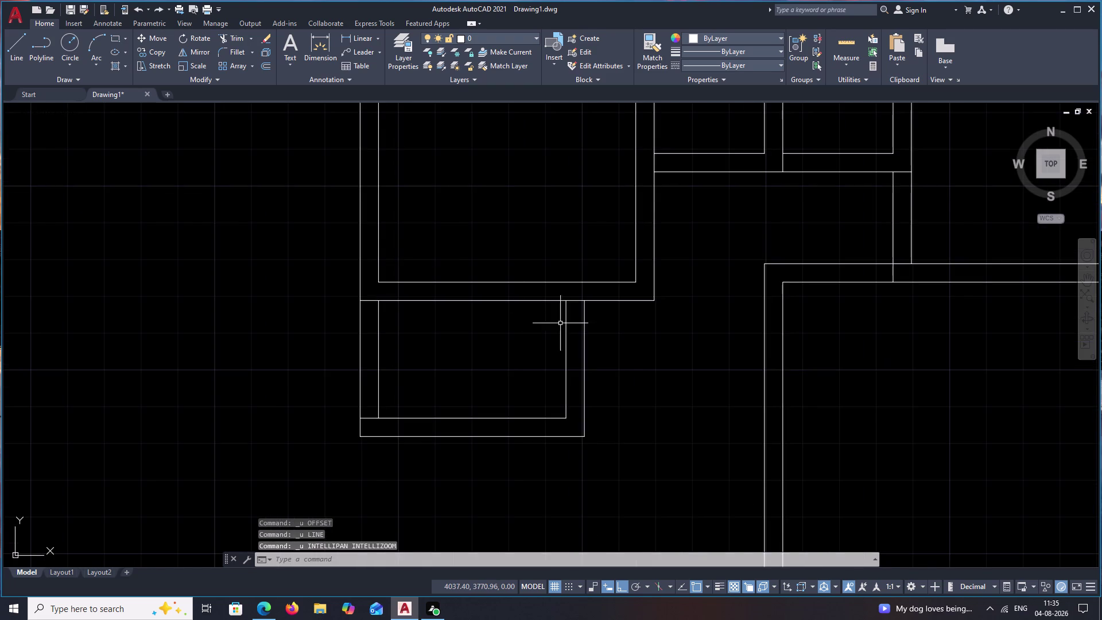
Undo seven more edits until the small room's walls are gone.
scroll(down, 3)
middle_drag(631, 350, 565, 340)
scroll(down, 3)
key(ctrl+z)
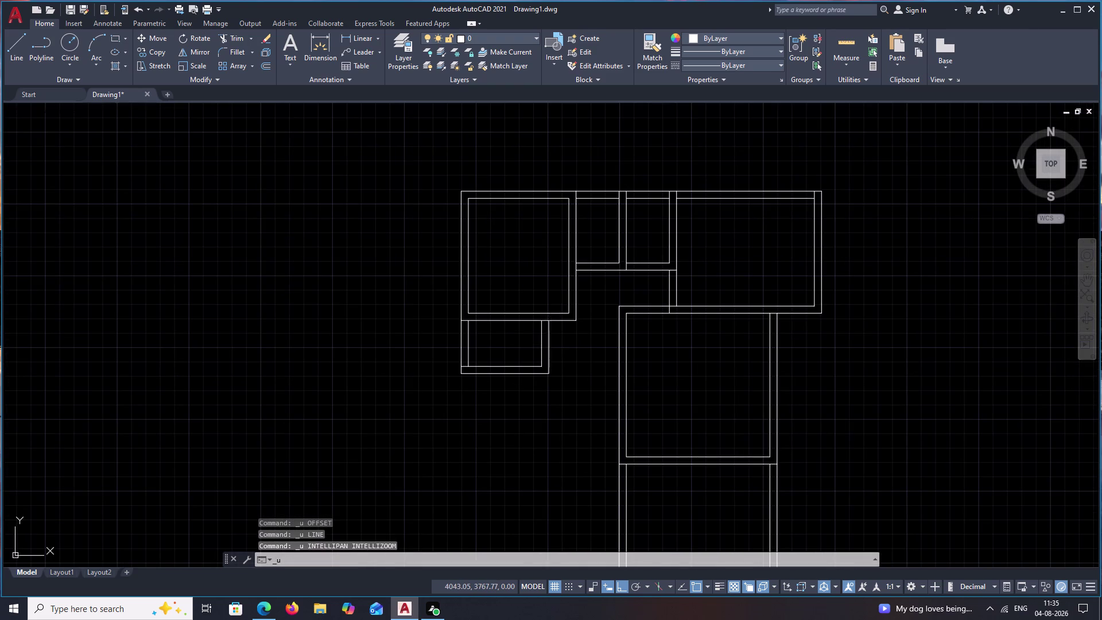
key(ctrl+z)
scroll(down, 3)
drag(839, 251, 602, 186)
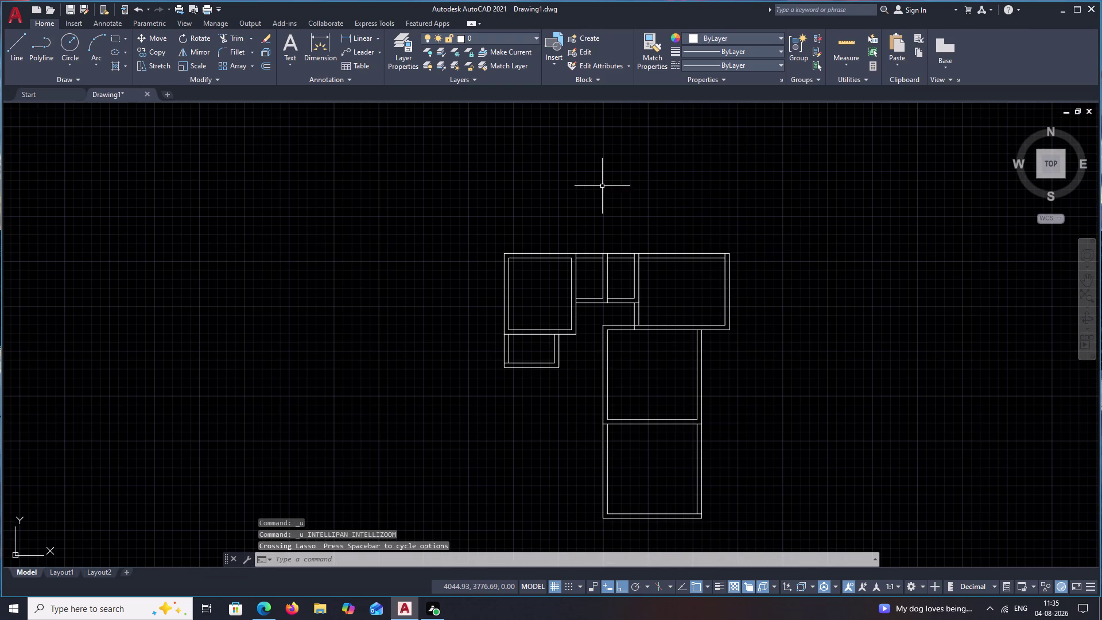
middle_drag(572, 251, 573, 211)
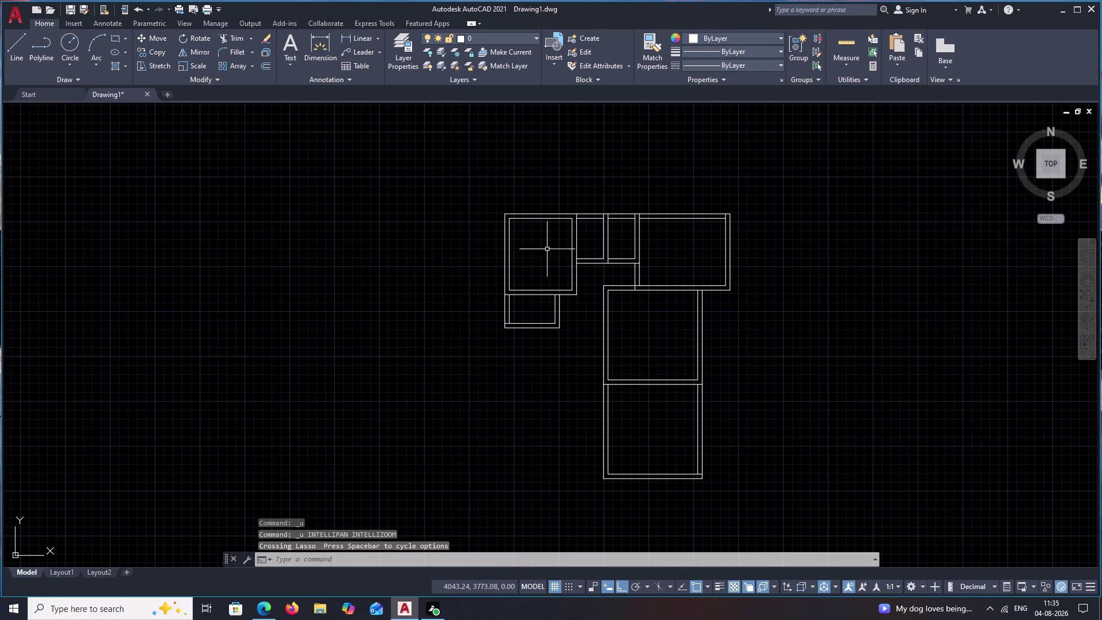
scroll(up, 3)
middle_drag(564, 305, 569, 265)
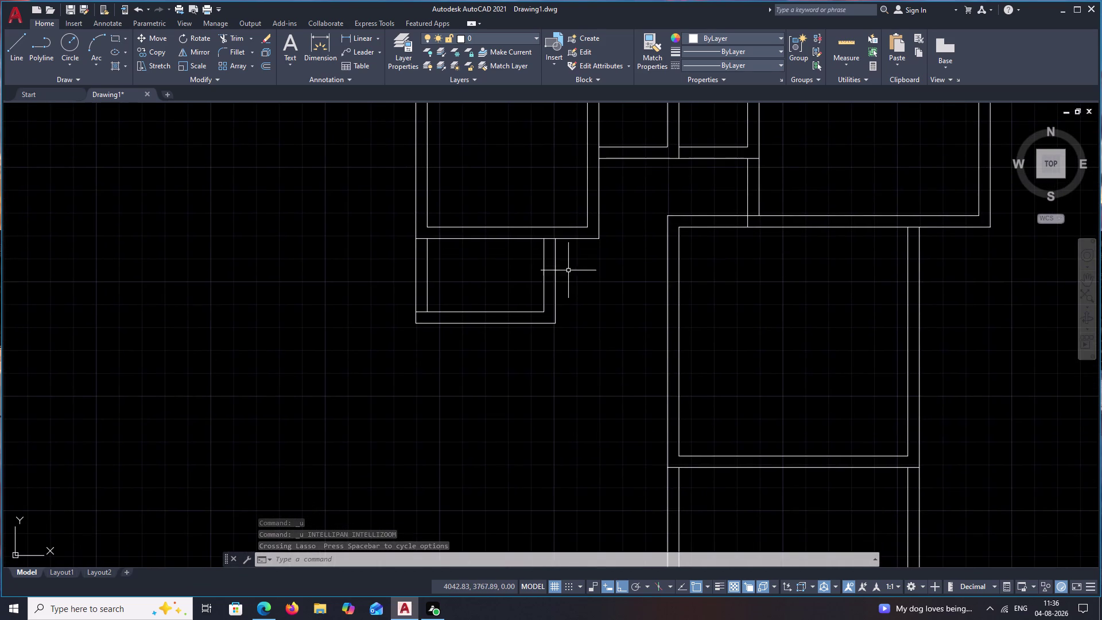
key(ctrl+z)
key(ctrl+z)
key(ctrl+z)
key(ctrl+z)
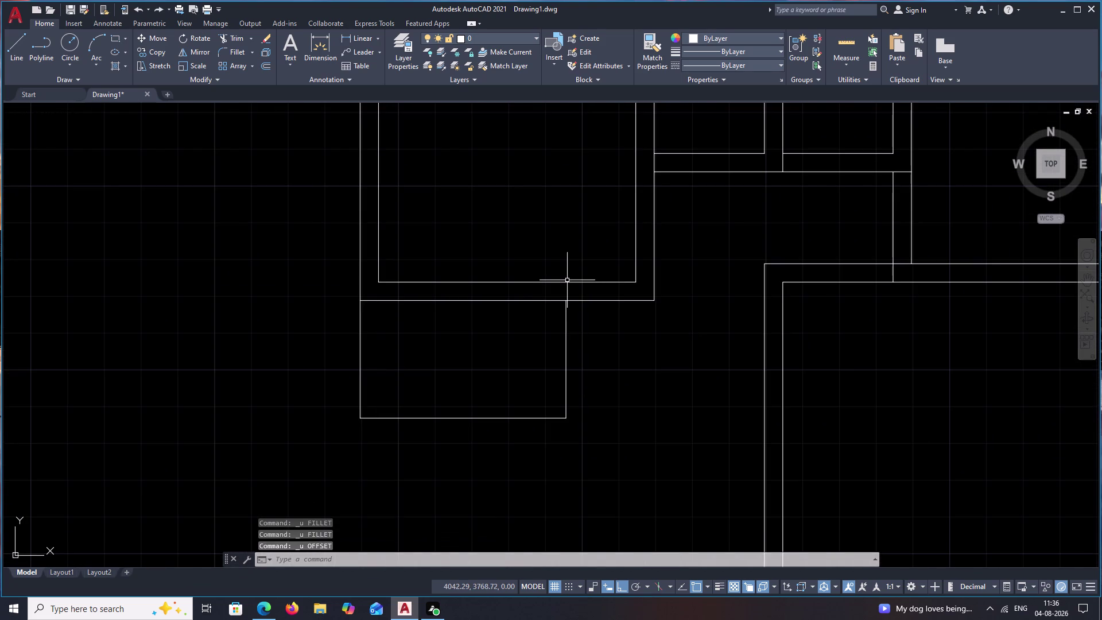
key(ctrl+z)
middle_drag(605, 317, 613, 246)
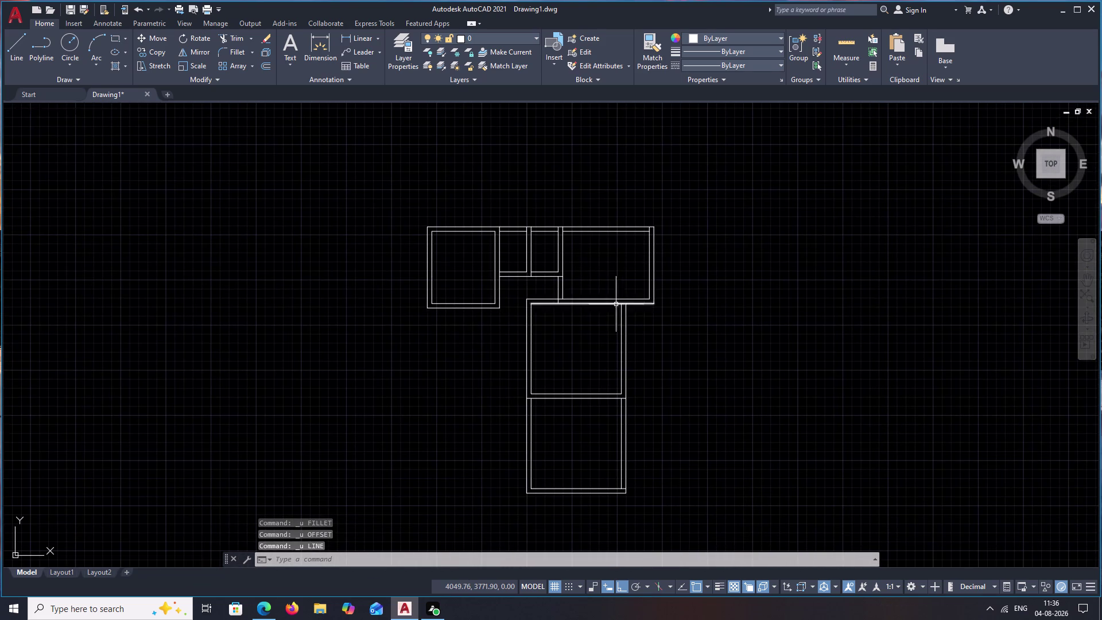
middle_drag(613, 305, 610, 268)
Quick-measure the top-right room's inside dimensions, 4.80 by 3.75.
click(846, 66)
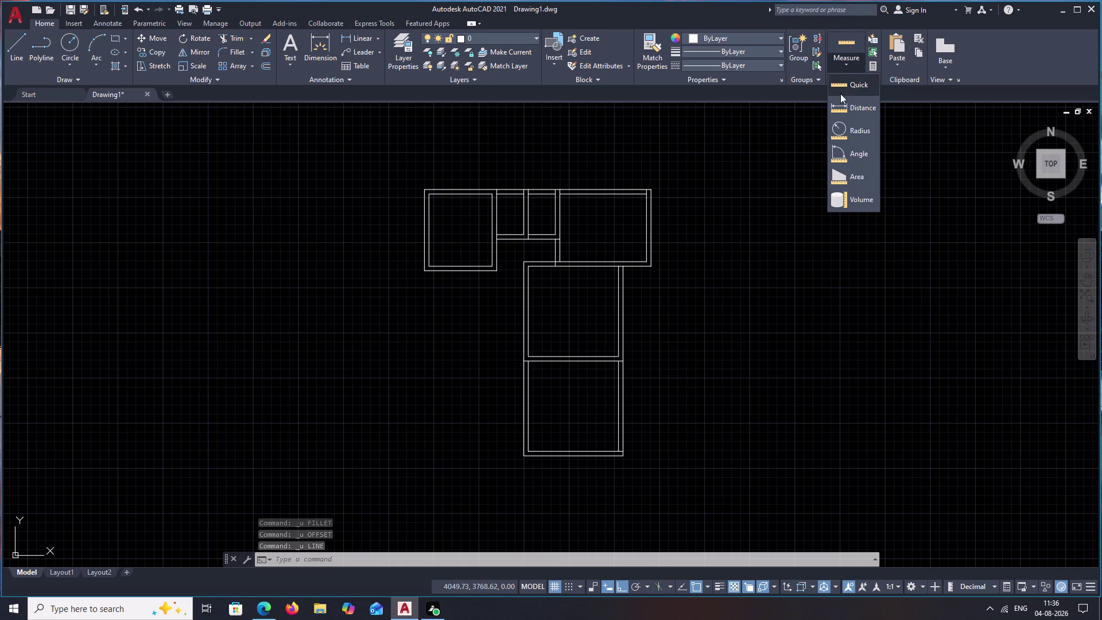
click(844, 85)
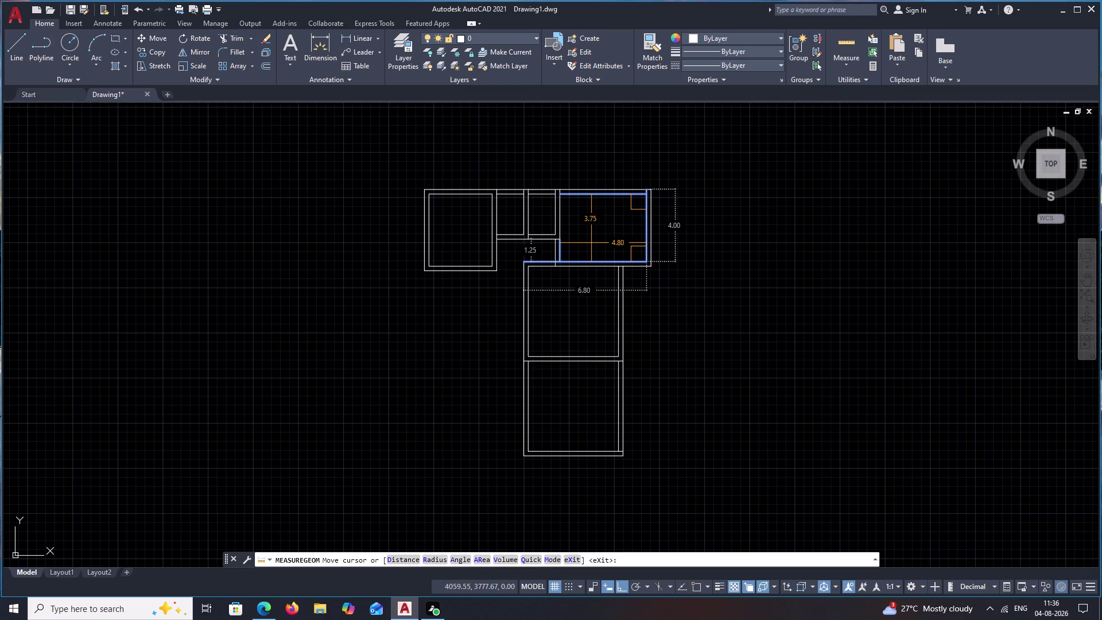
key(Escape)
scroll(up, 3)
scroll(down, 3)
middle_drag(622, 237, 622, 243)
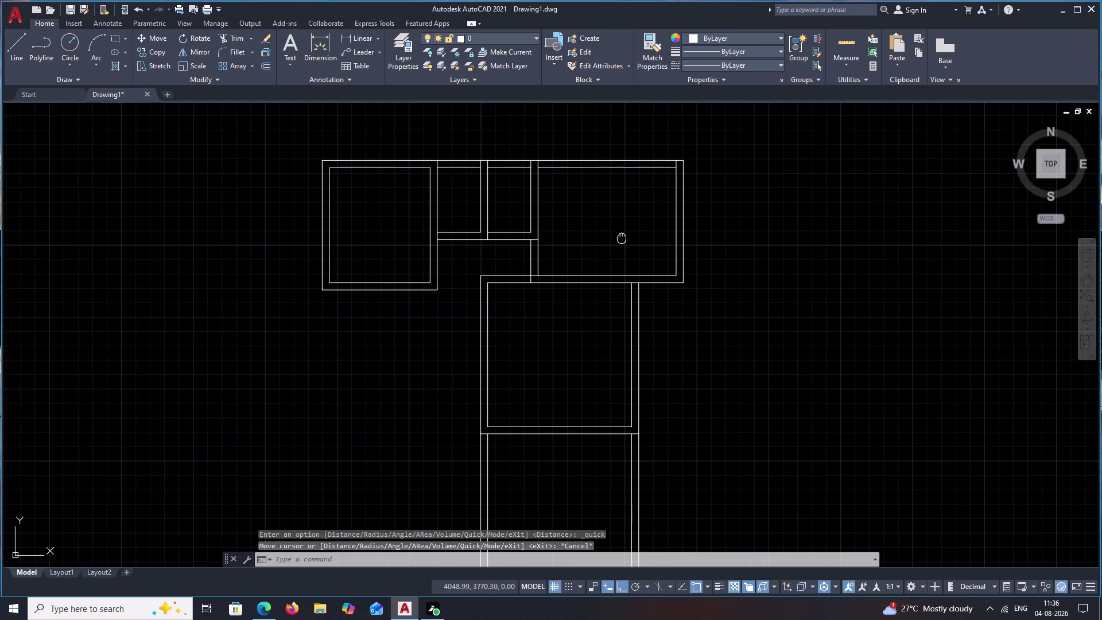
middle_drag(622, 243, 620, 264)
Erase the right room's inner right wall line and measure the room again.
click(699, 177)
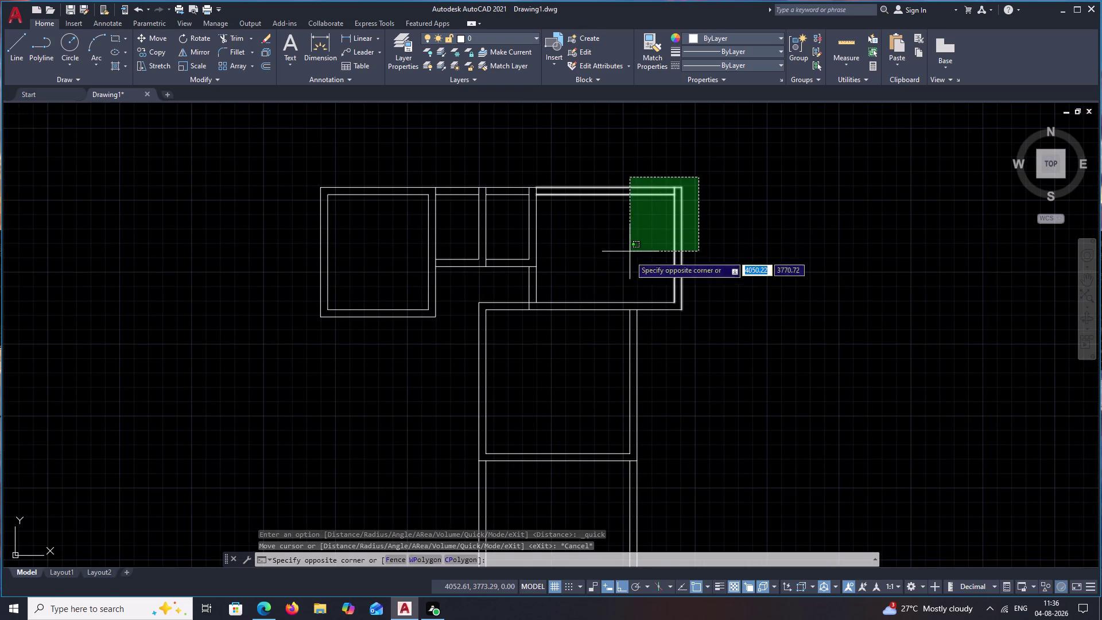
key(Escape)
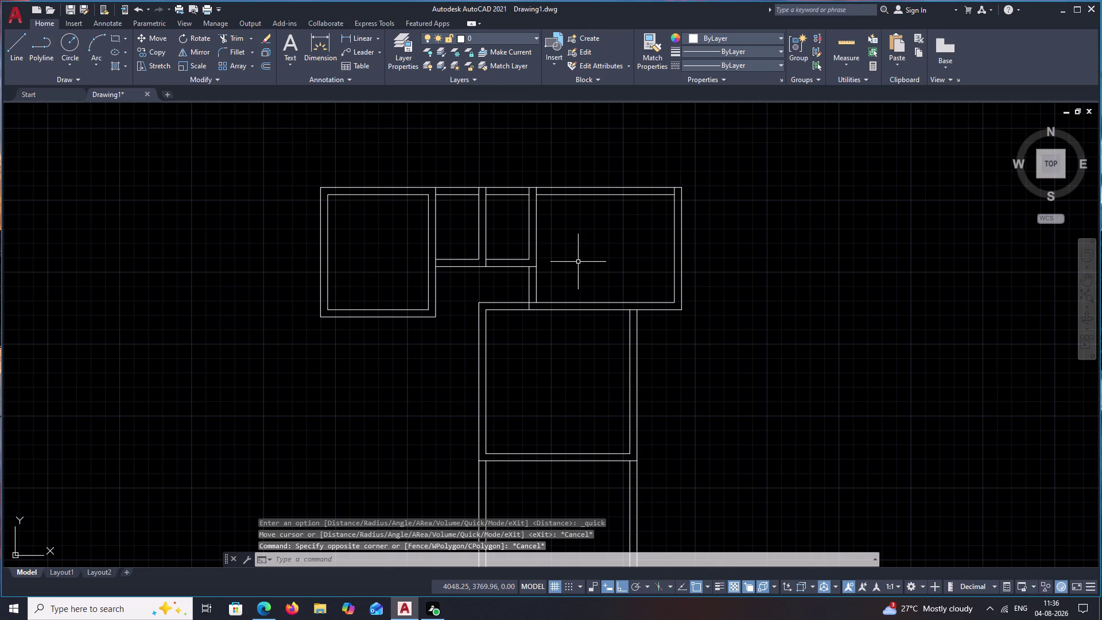
scroll(up, 3)
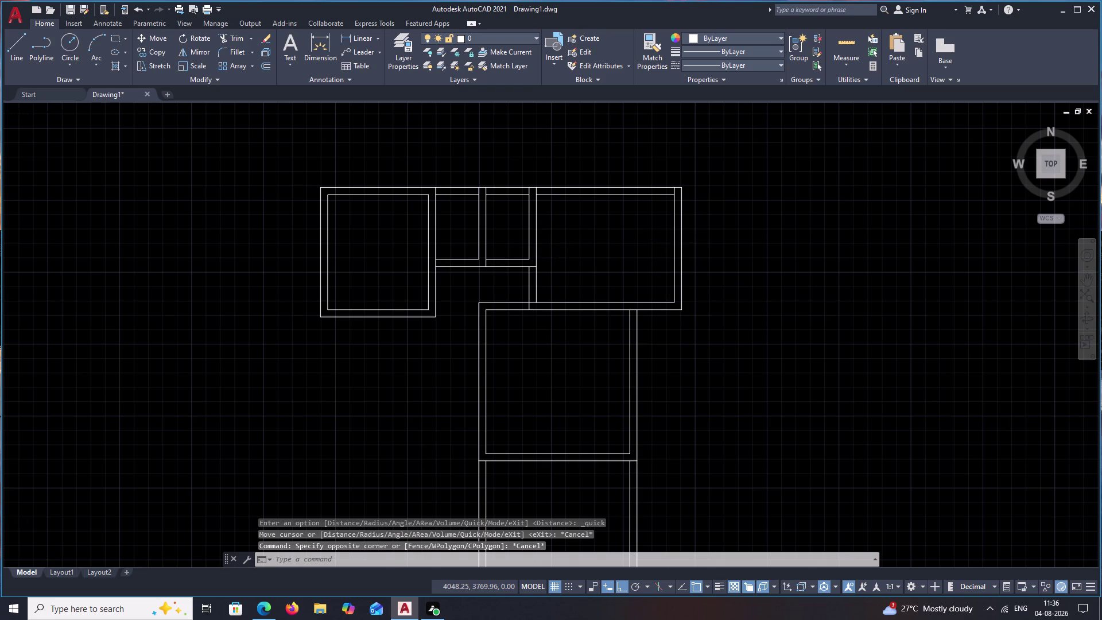
click(674, 243)
text(E)
key(space)
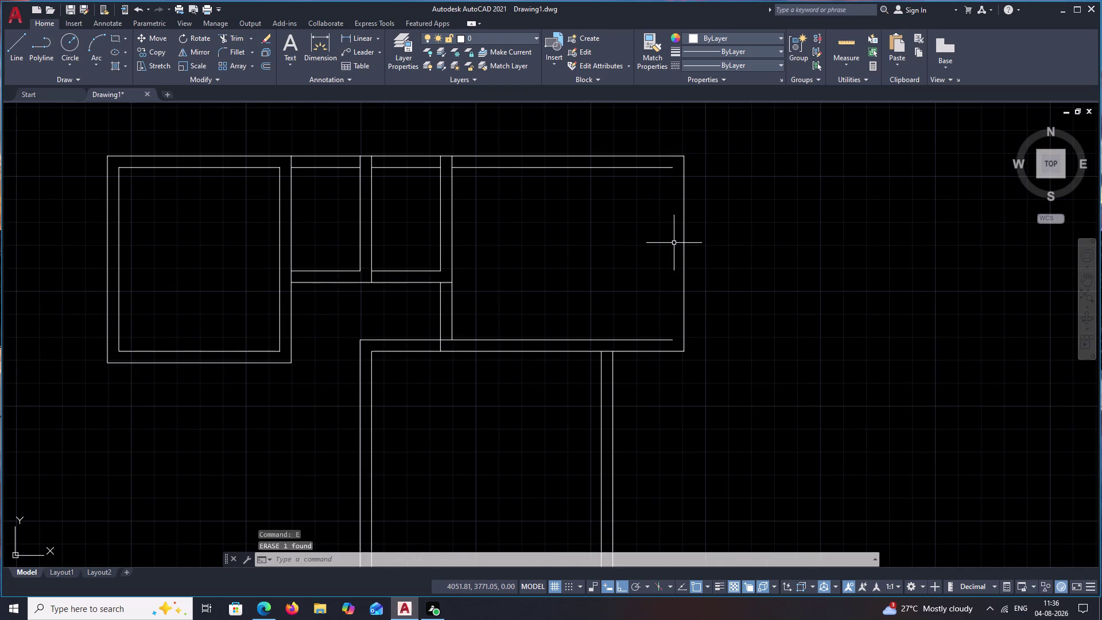
click(839, 46)
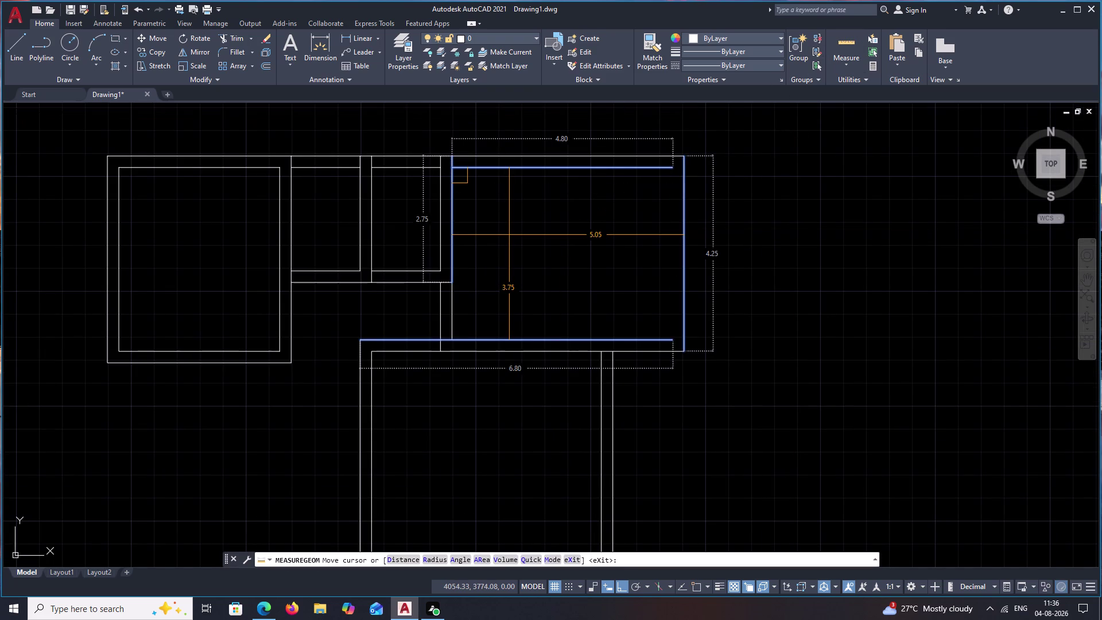
key(Escape)
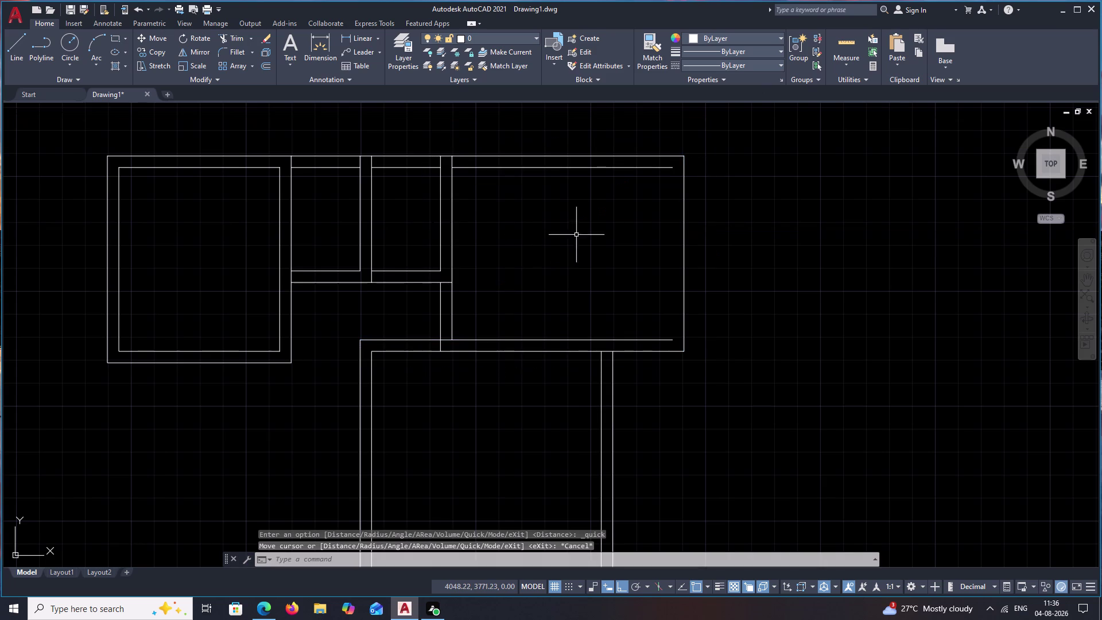
scroll(up, 3)
scroll(down, 3)
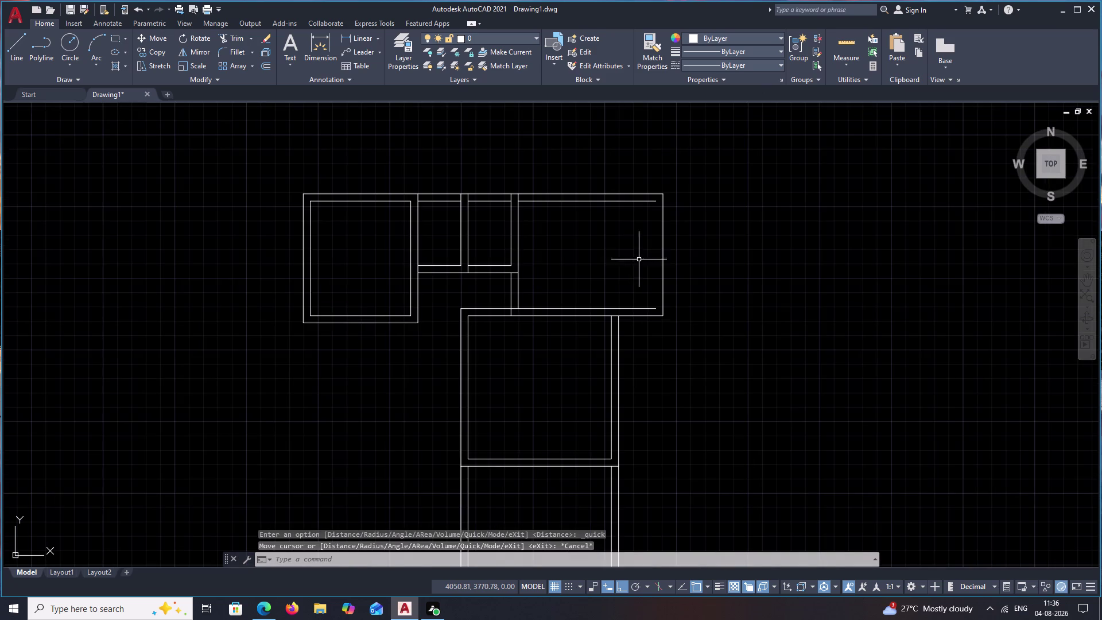
scroll(down, 3)
scroll(up, 3)
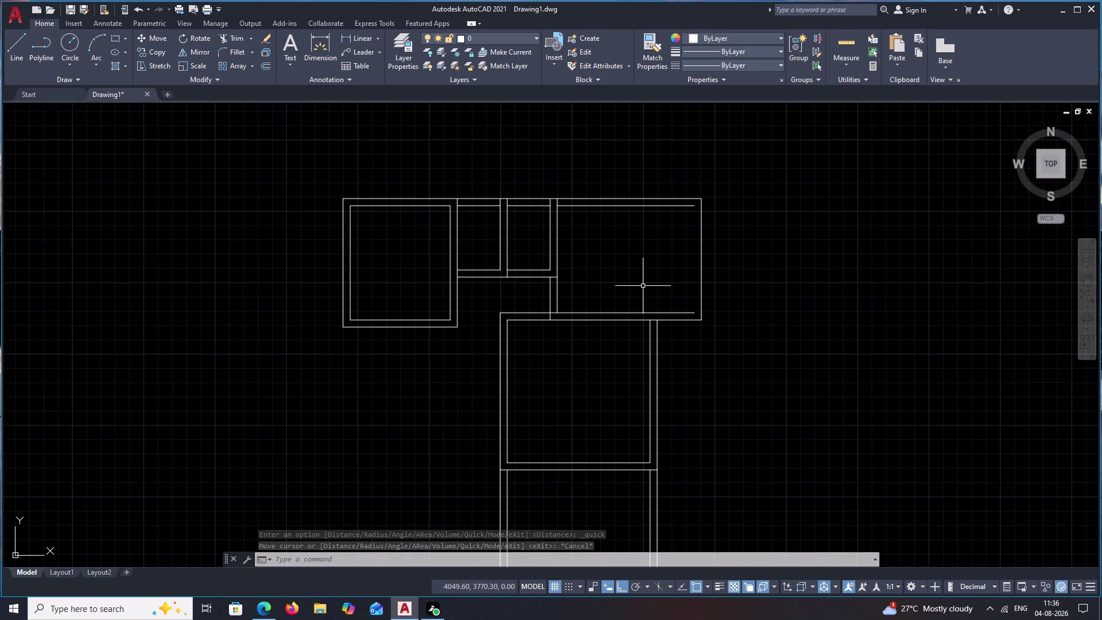
Undo the measurement, wall erasure and view change, then re-centre the plan.
key(ctrl+z)
key(ctrl+z)
key(ctrl+z)
key(ctrl+z)
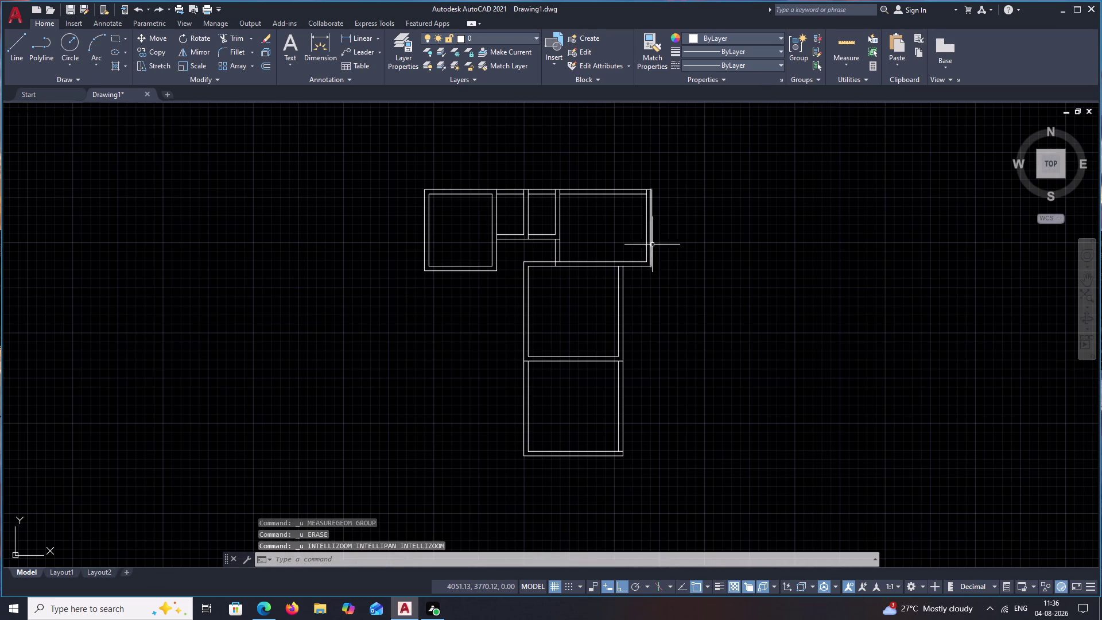
scroll(up, 3)
middle_drag(519, 220, 587, 223)
scroll(down, 3)
scroll(down, 3)
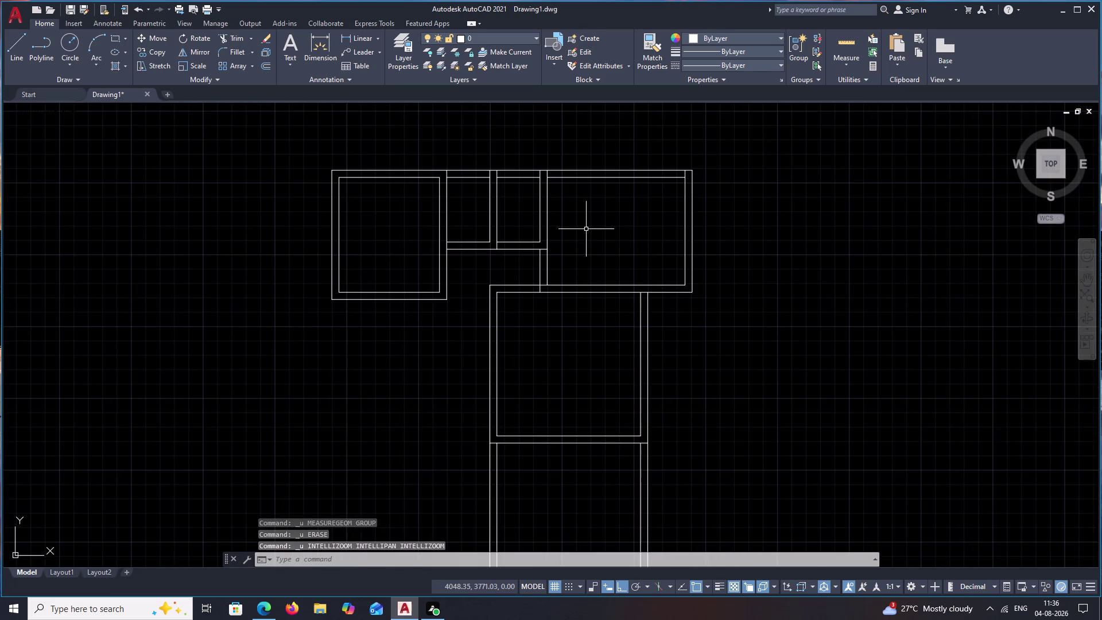
Trim away the right room's old wall lines using fence selections.
middle_drag(587, 229, 567, 239)
key(Escape)
text(TR)
key(space)
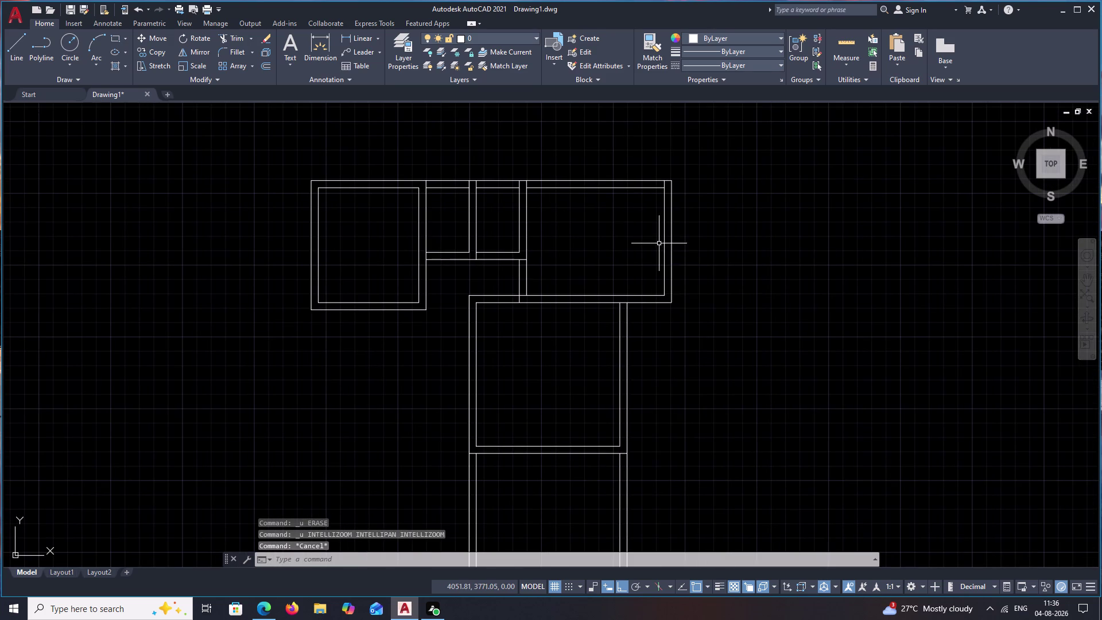
drag(701, 166, 673, 339)
drag(701, 184, 656, 290)
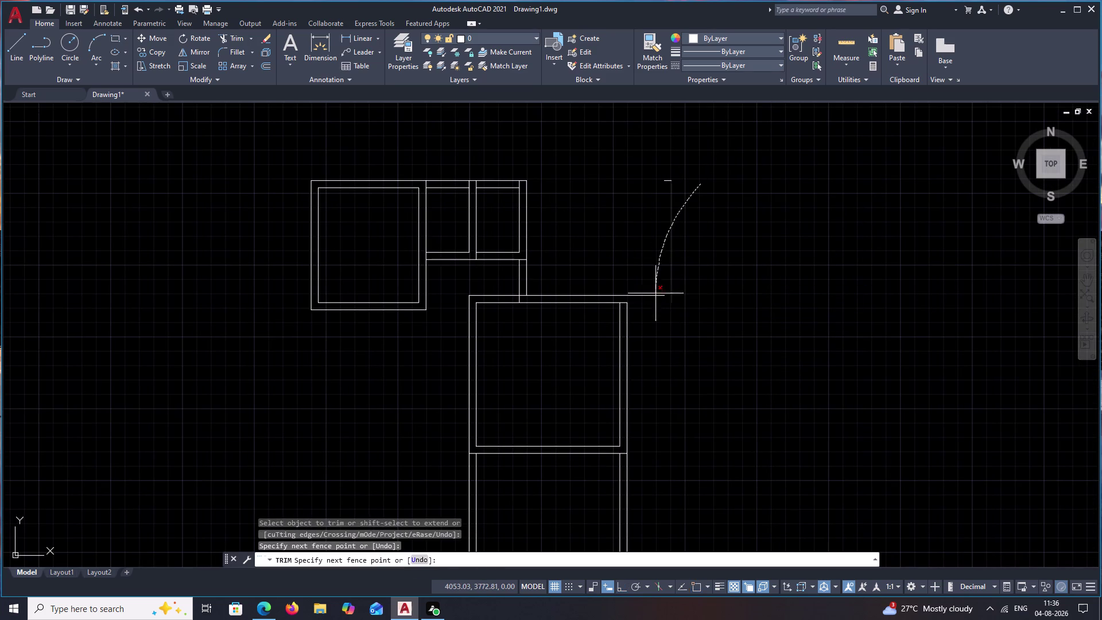
drag(656, 290, 656, 302)
click(672, 179)
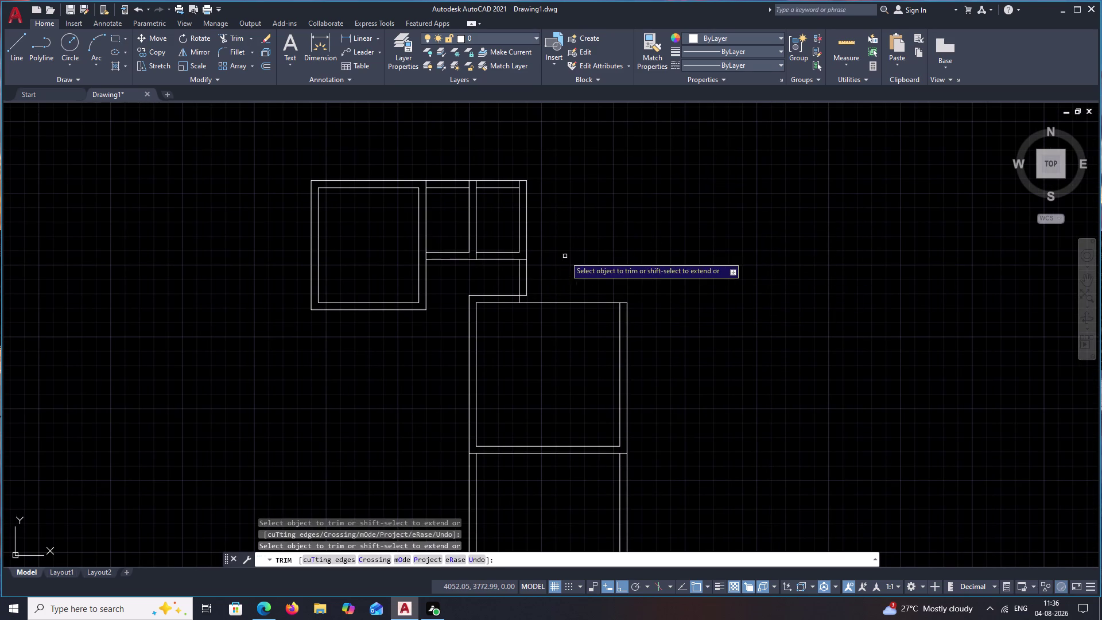
key(Escape)
Draw walls from the small rooms' top-right corner: 4.80 right, 4.00 down, 4.80 left.
text(L)
key(space)
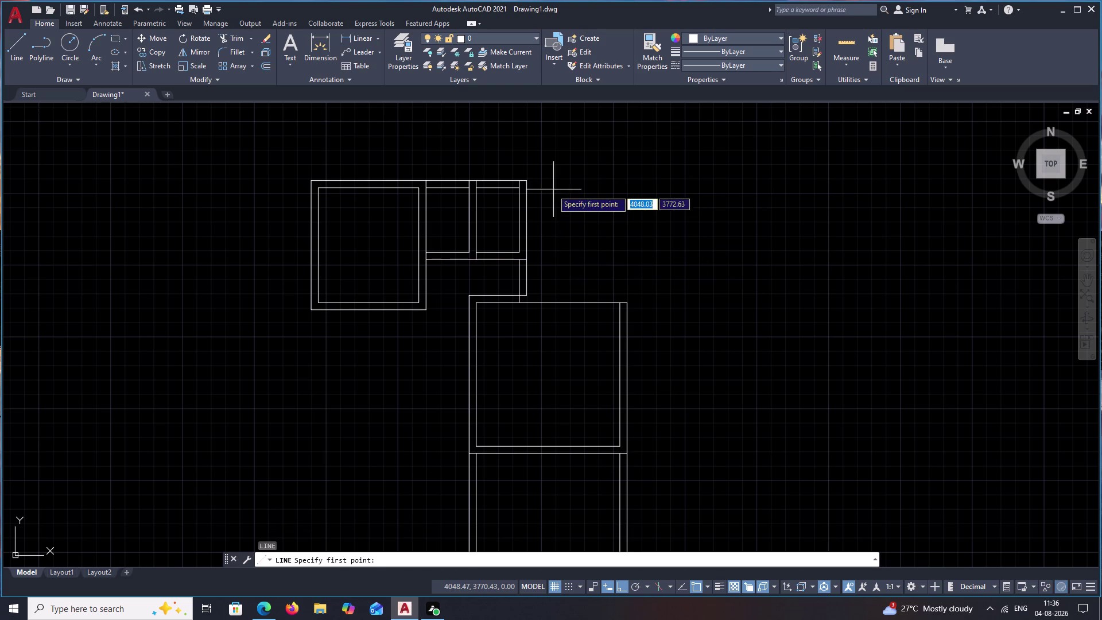
click(528, 178)
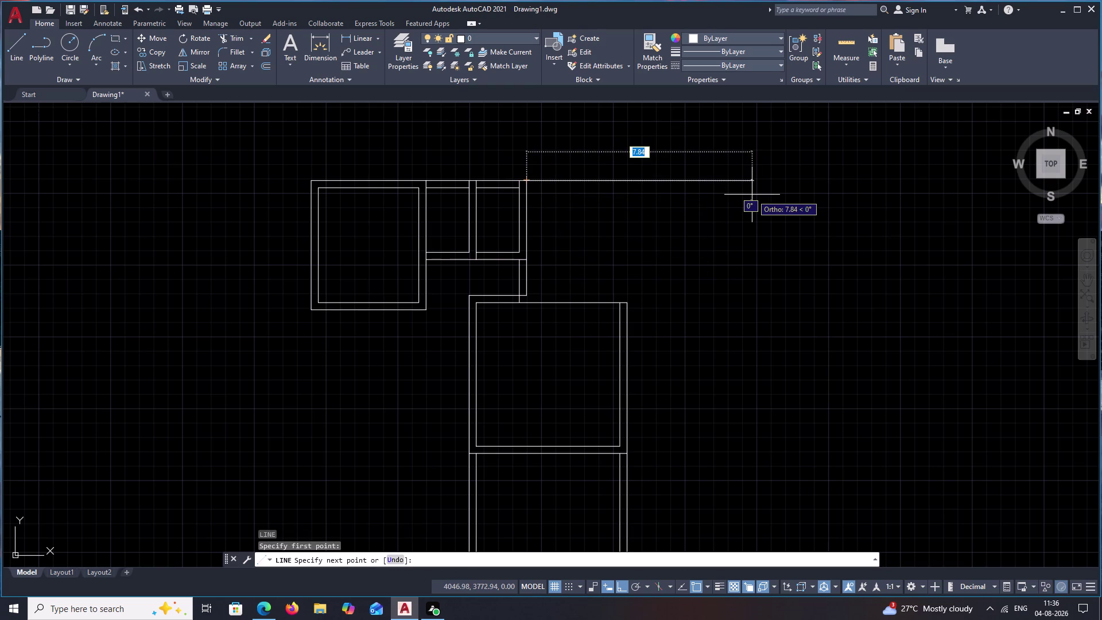
text(4.80)
key(space)
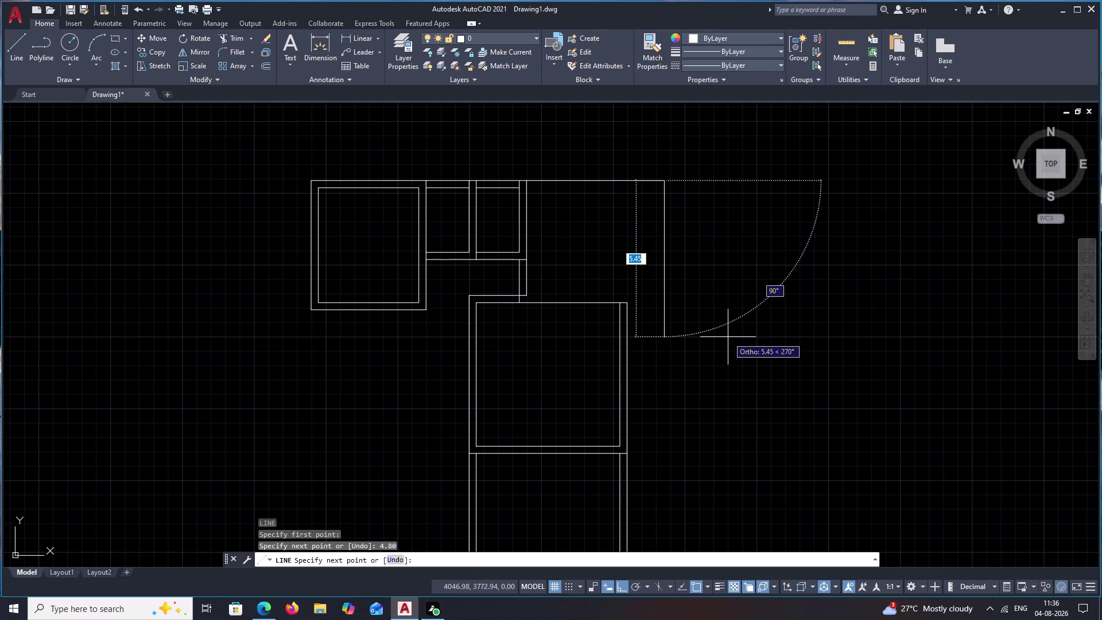
text(40)
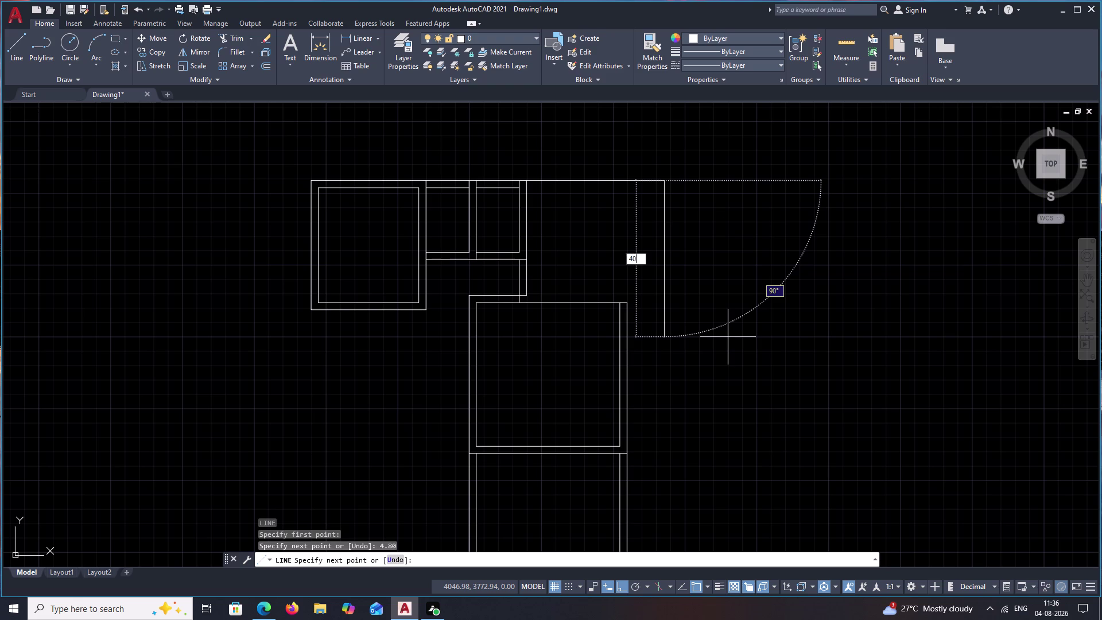
key(BackSpace)
text(.0)
text(0)
key(space)
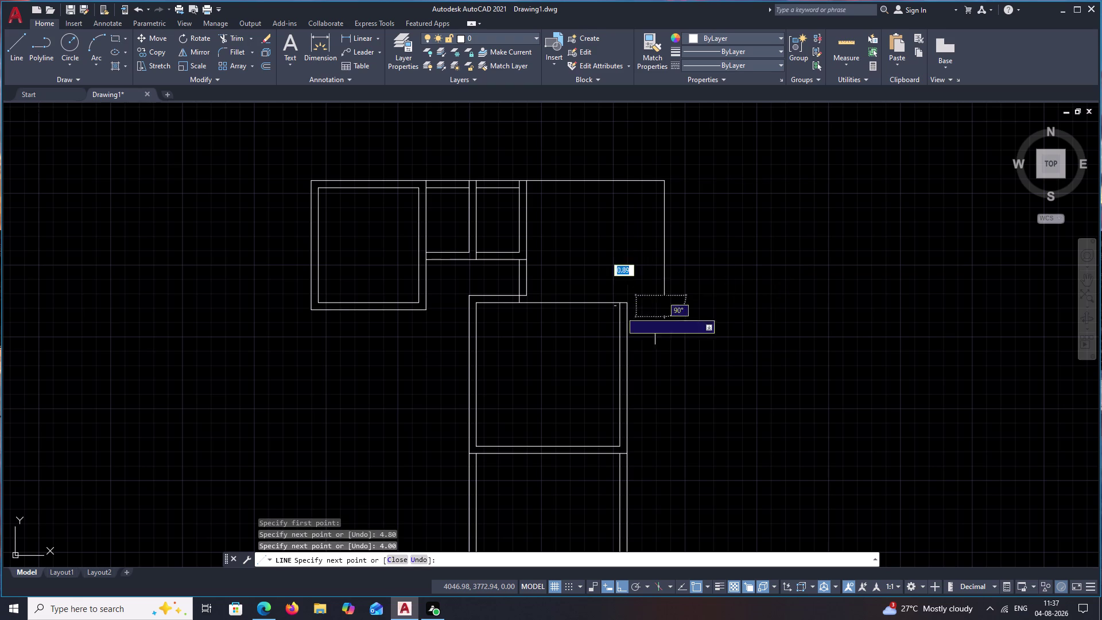
text(4.)
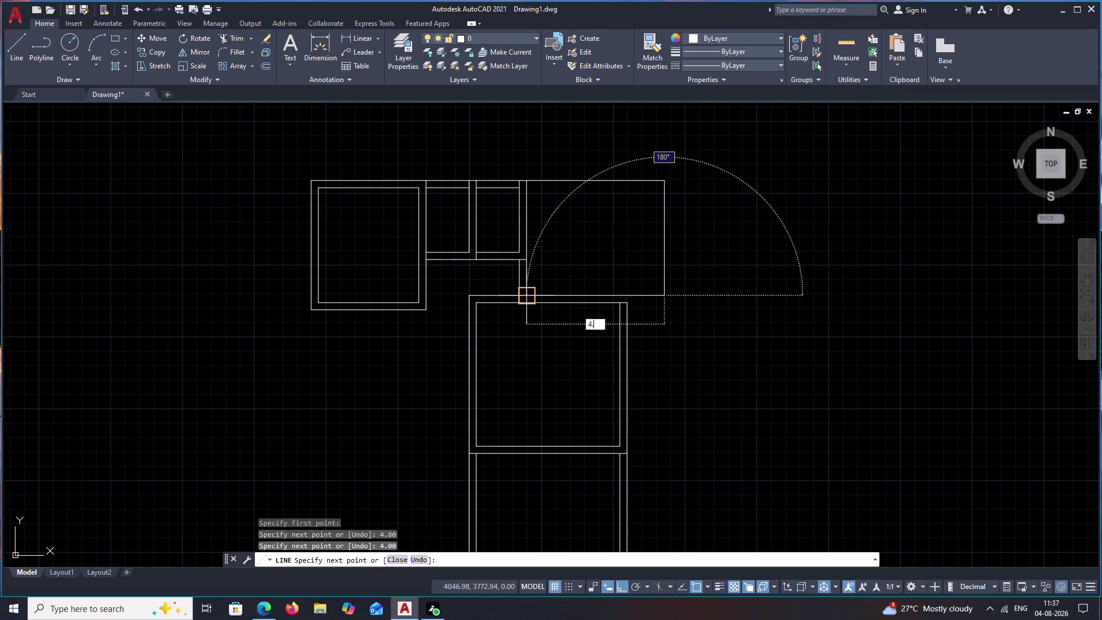
text(80)
key(space)
key(Escape)
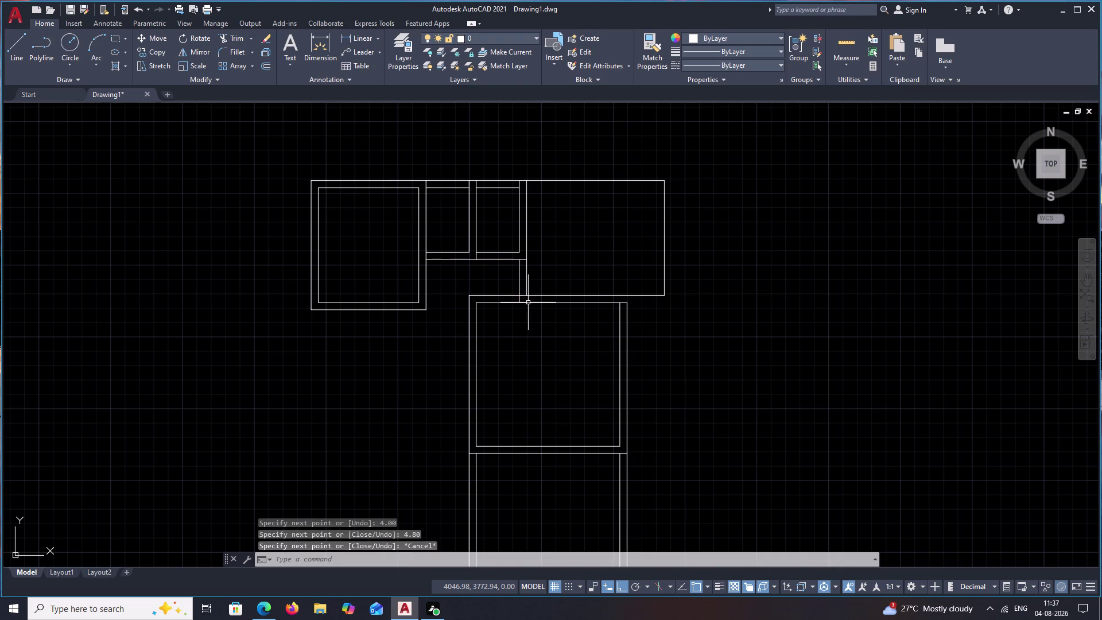
Offset the new room's top wall 0.25 inward to form its inner wall line.
text(O .)
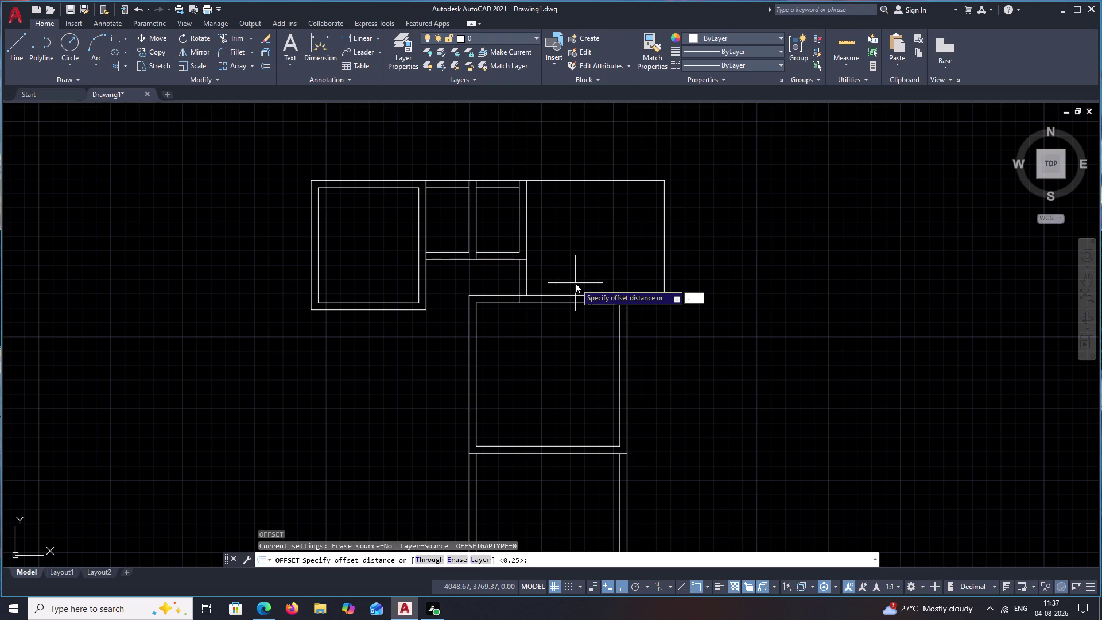
text(25)
key(space)
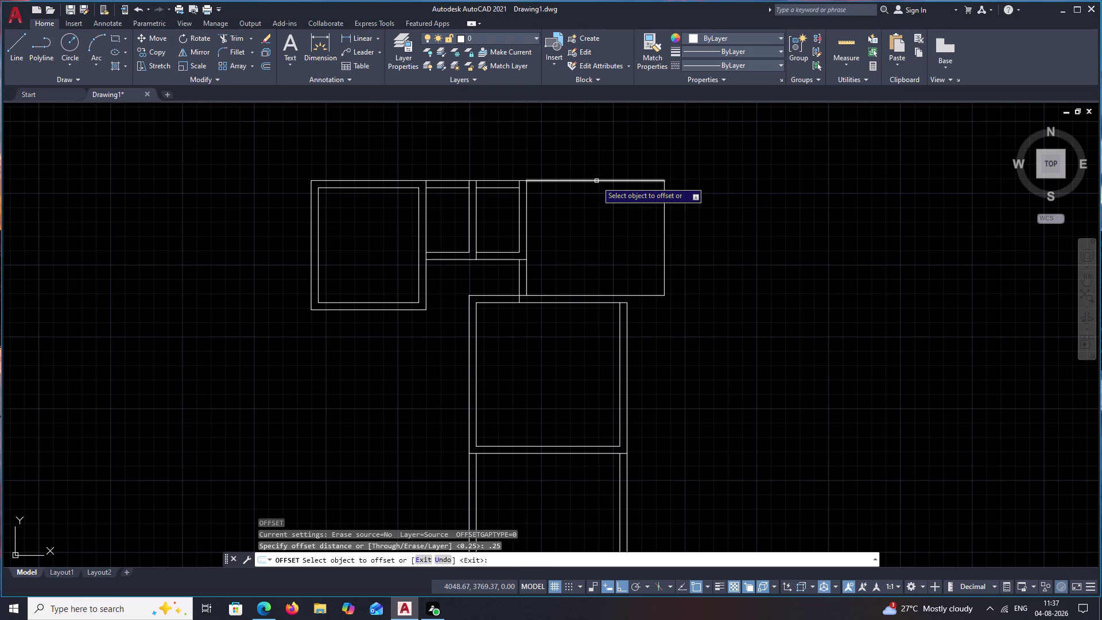
click(596, 181)
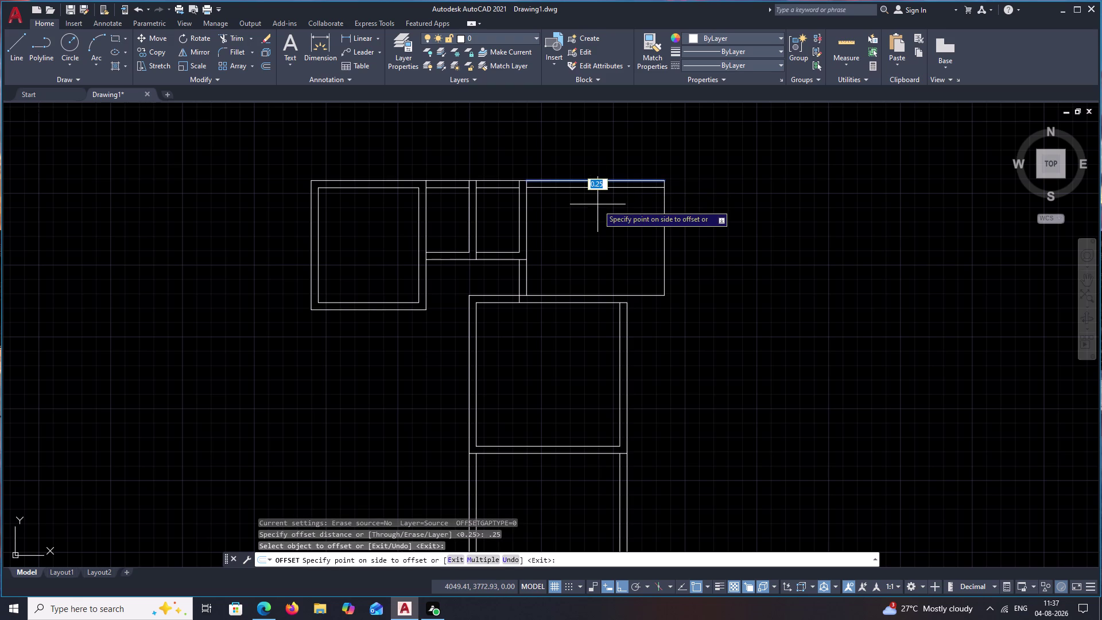
click(598, 204)
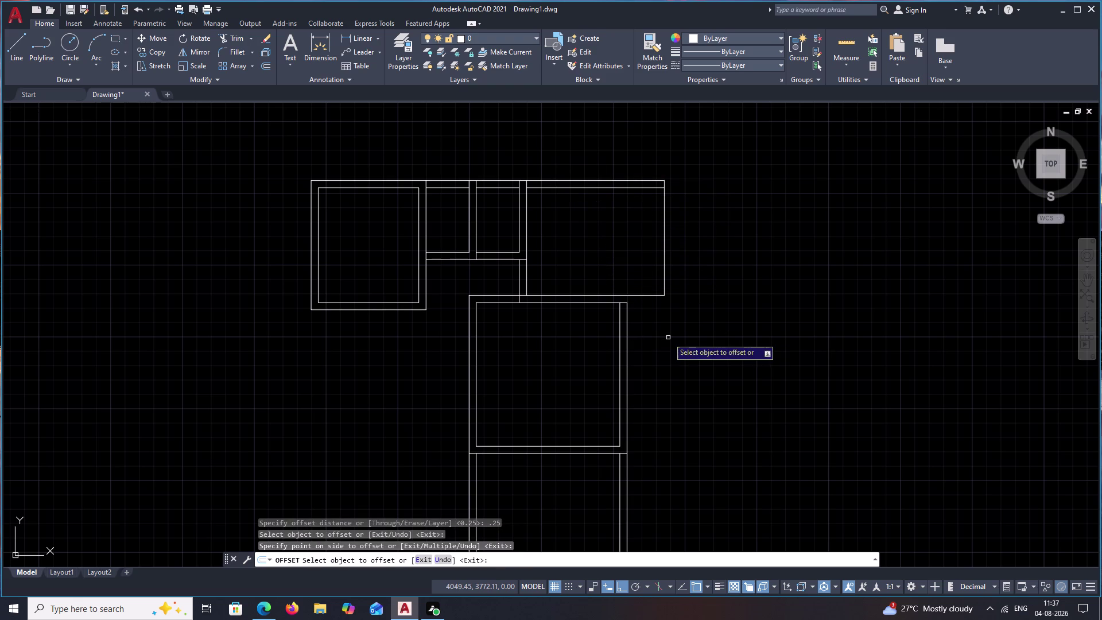
key(Escape)
middle_drag(656, 346, 658, 275)
Lasso-select and erase the rooms to the right of the large room.
scroll(down, 3)
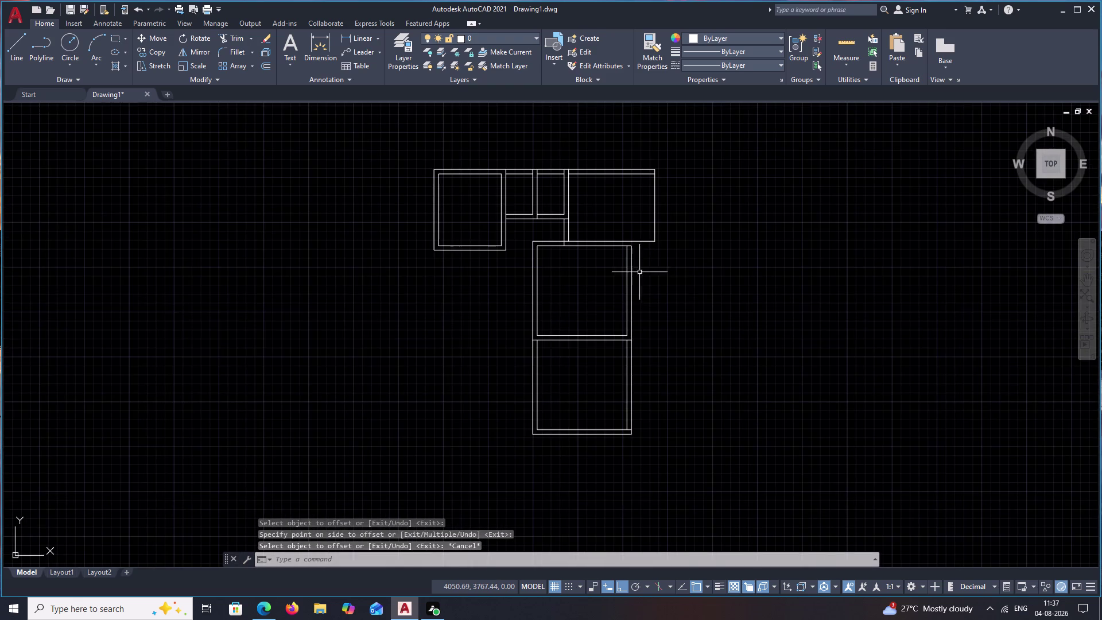
middle_drag(696, 281, 688, 271)
drag(698, 138, 581, 453)
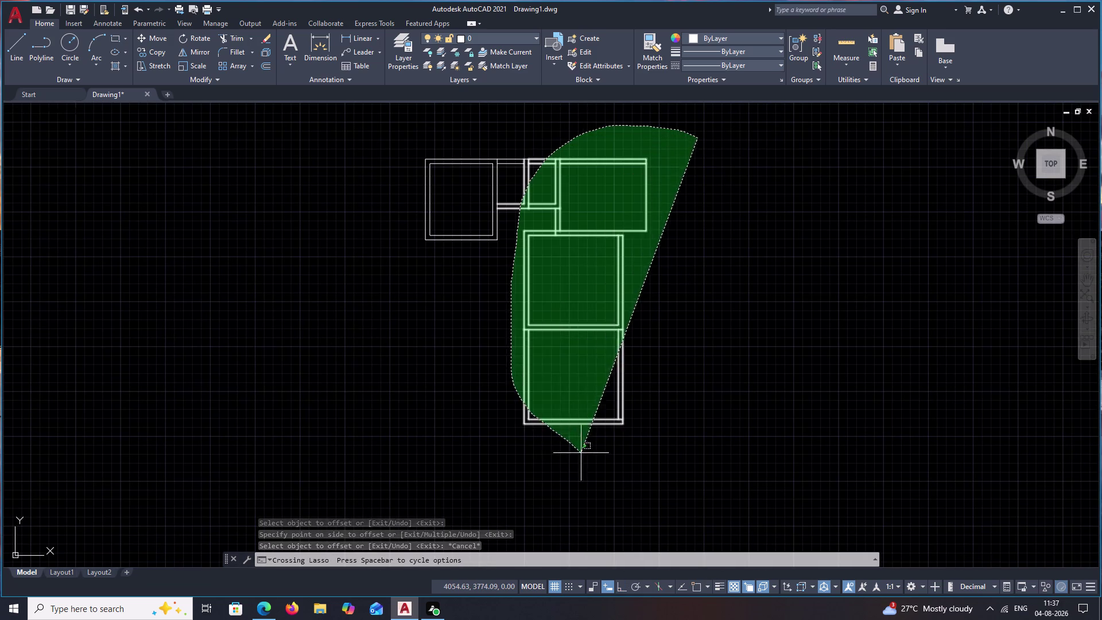
drag(581, 453, 585, 455)
text(E)
key(space)
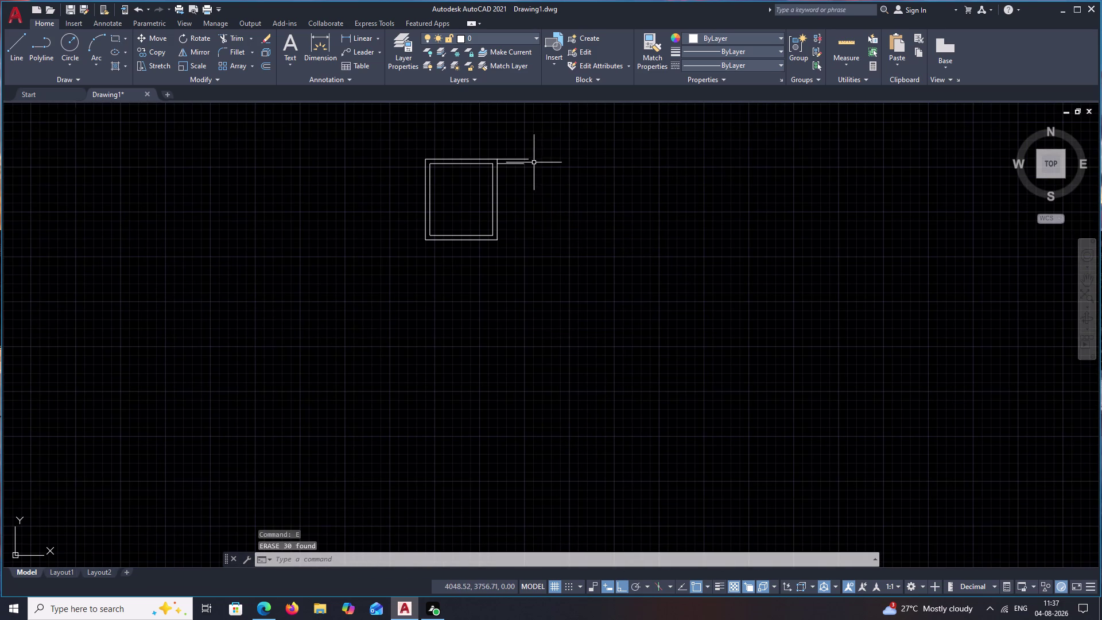
Erase the two leftover wall fragments near the large room's top-right corner.
click(518, 162)
click(522, 157)
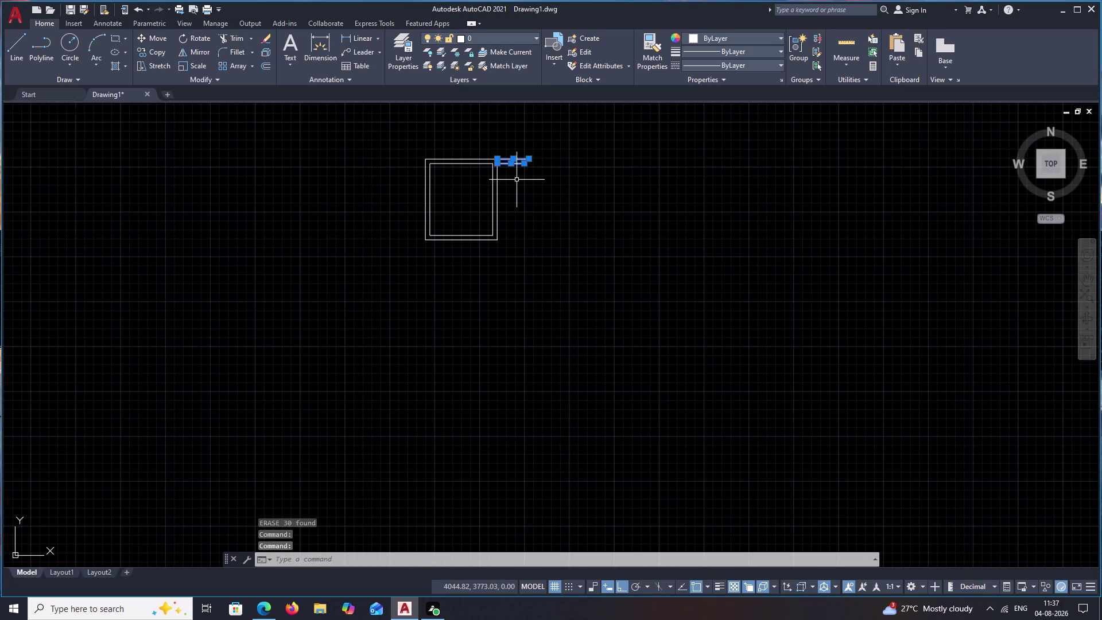
text(E)
key(space)
scroll(up, 3)
text(L)
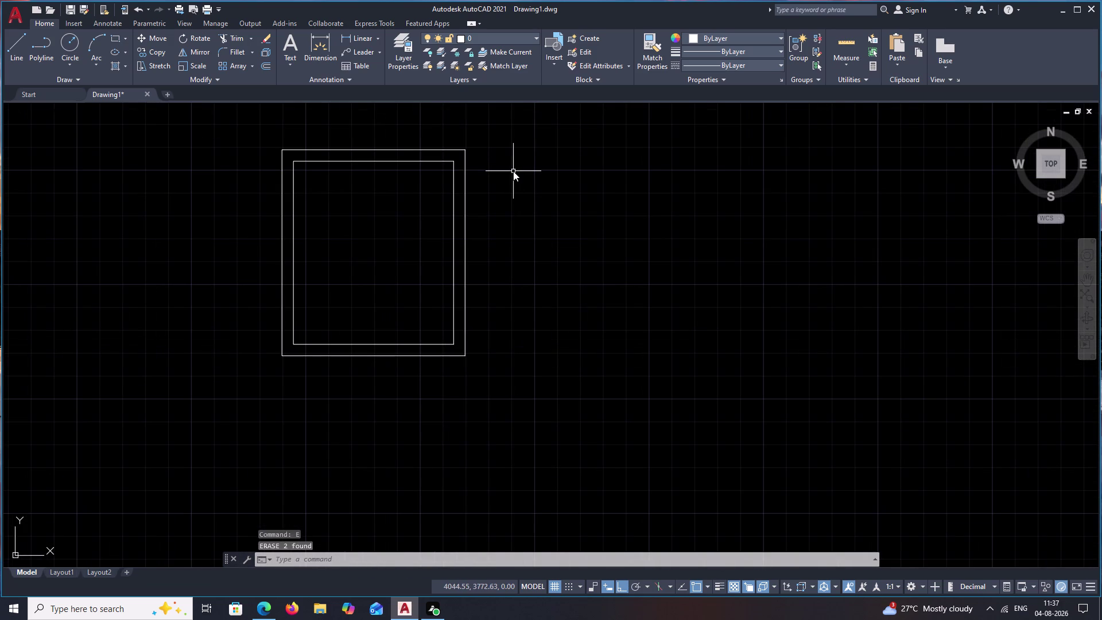
key(space)
Draw a 1.5 top wall from the large room's top-right corner, then a 2.5 wall down.
click(471, 148)
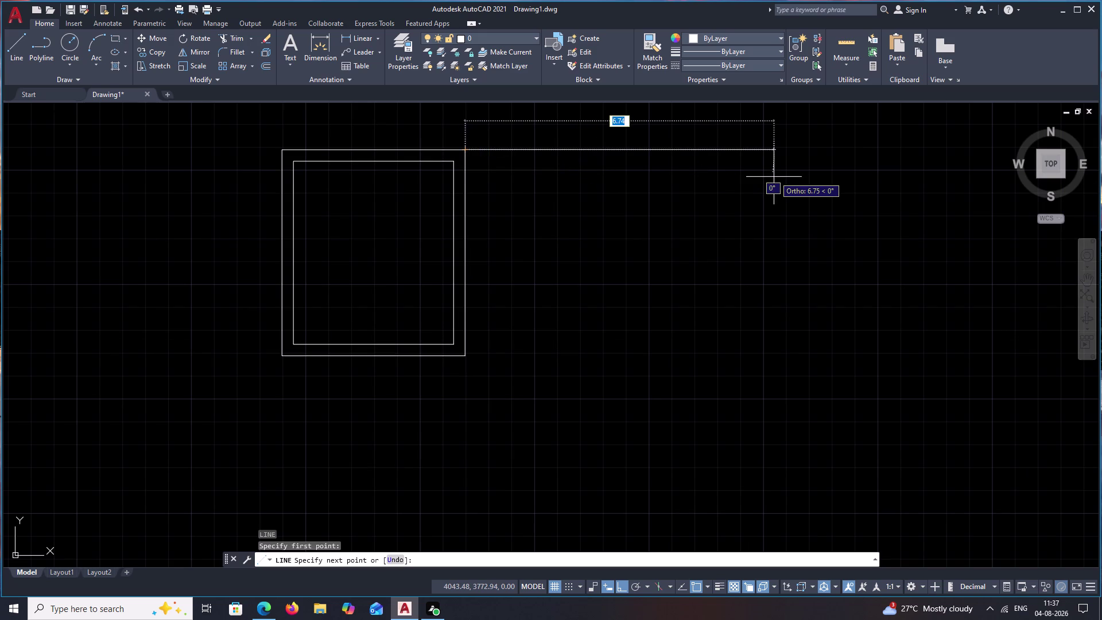
text(1.)
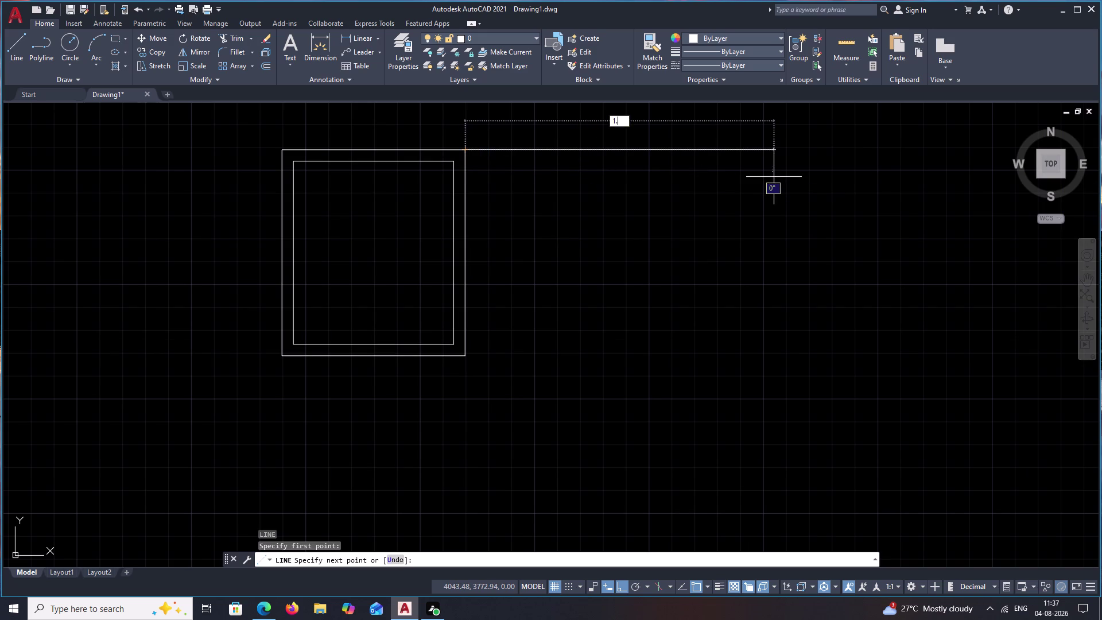
text(5)
key(space)
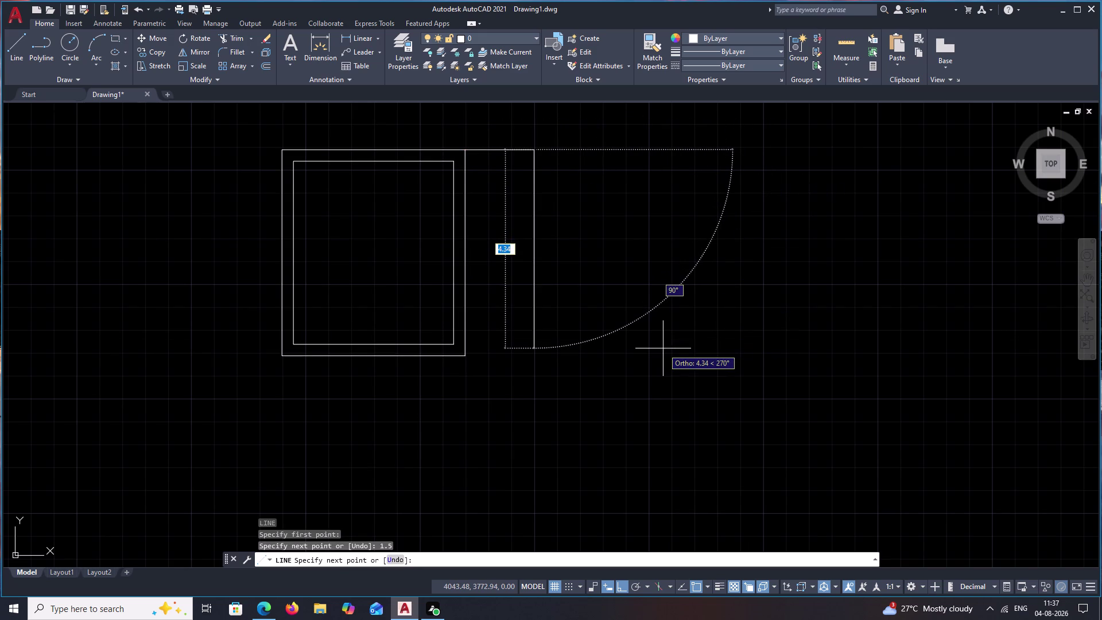
text(2.5)
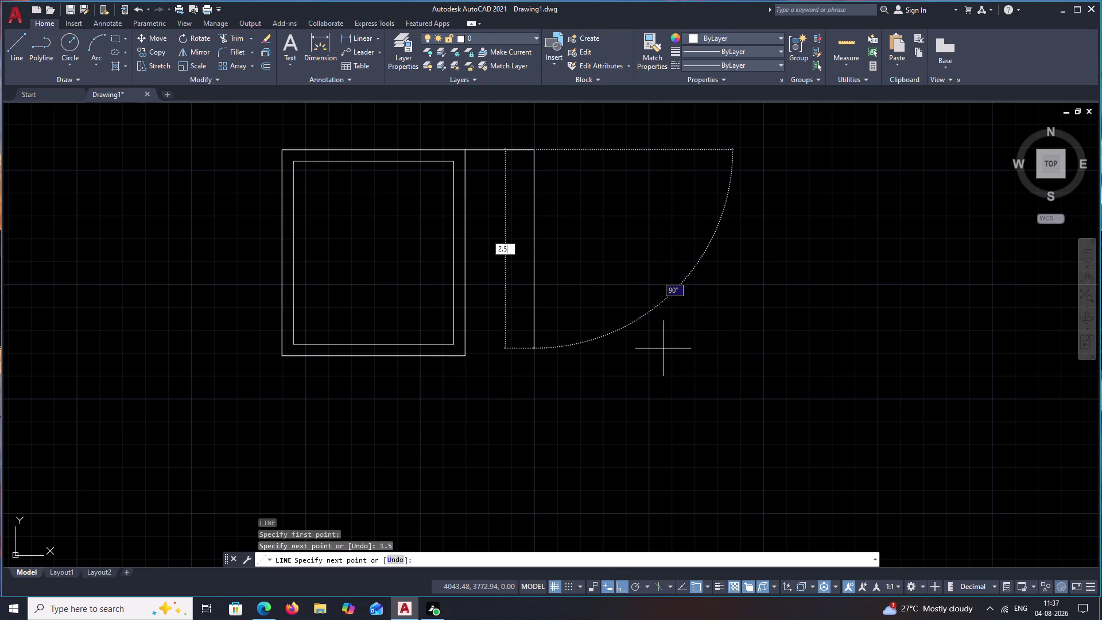
key(Escape)
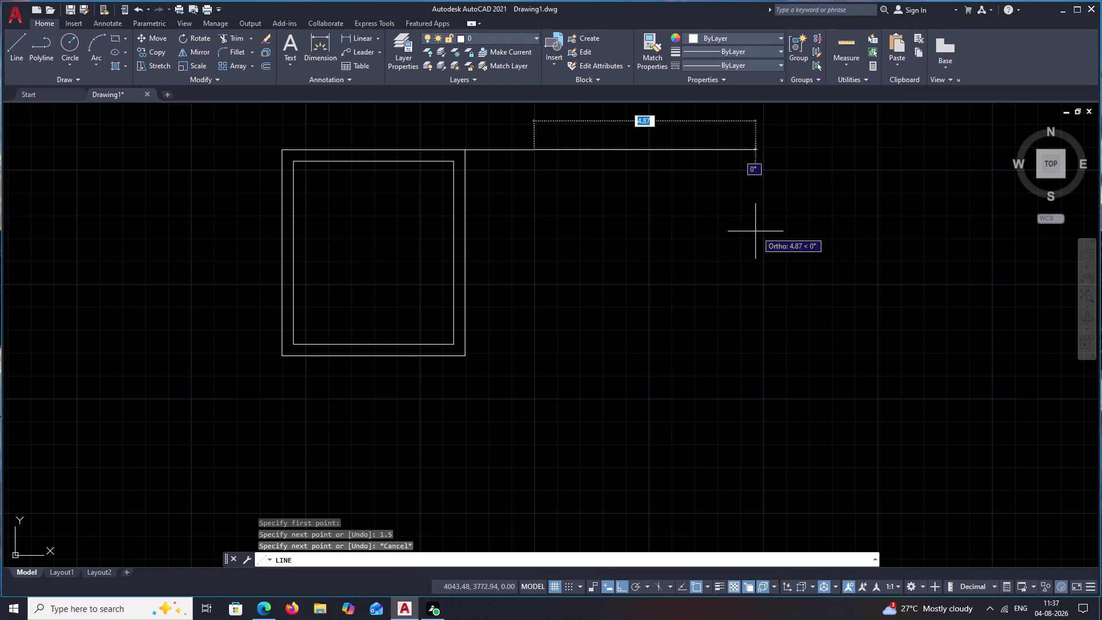
key(1)
key(BackSpace)
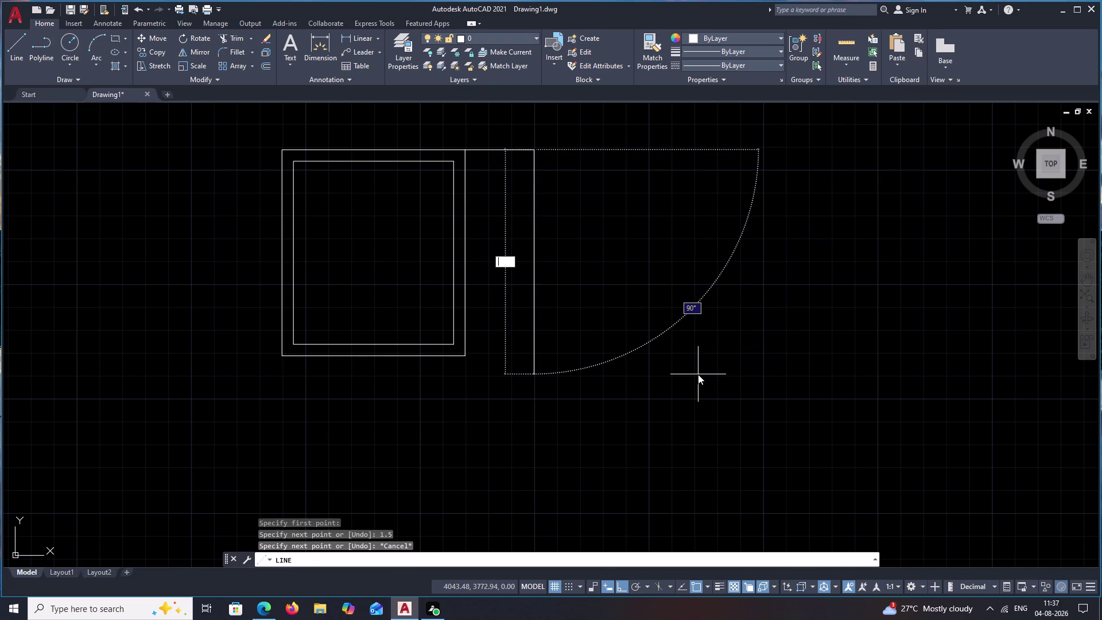
text(2.5)
key(space)
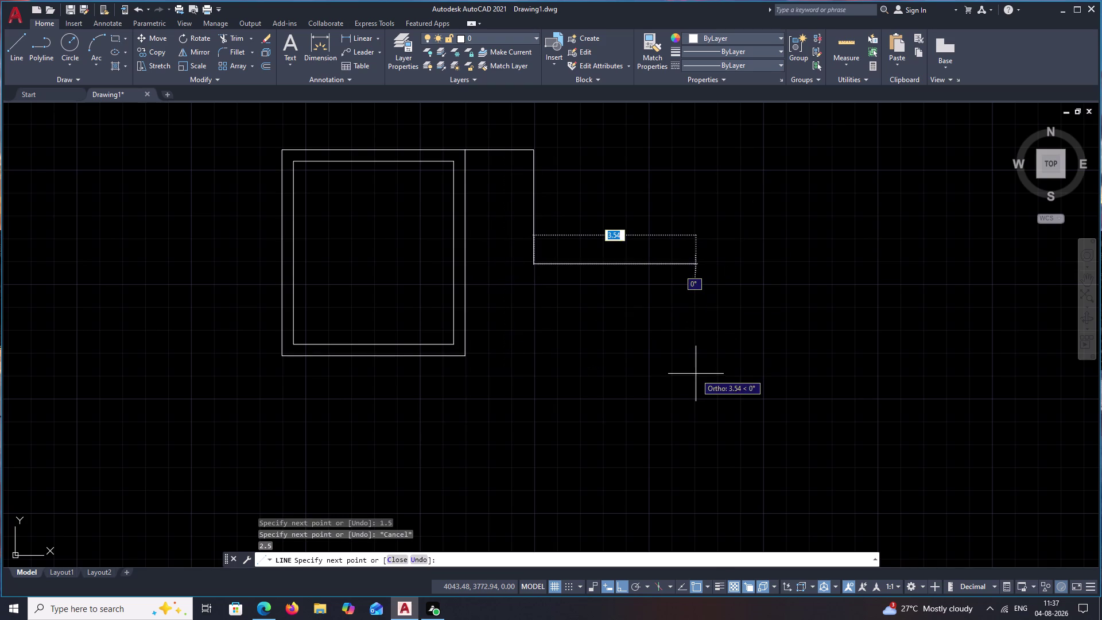
key(Escape)
text(O)
key(space)
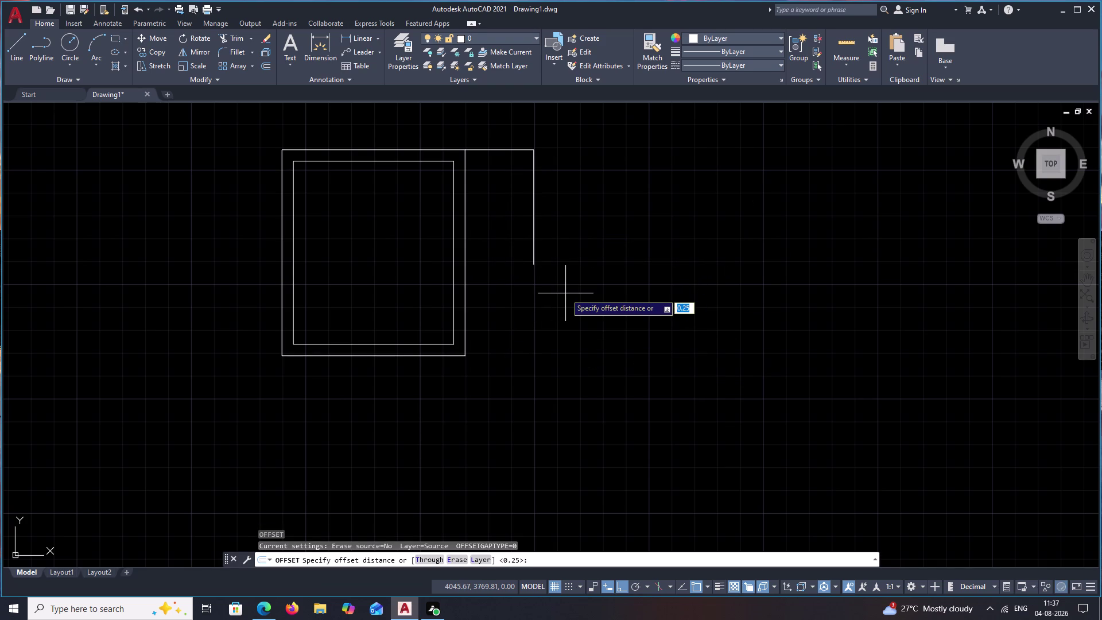
Offset the small room's top and right walls 0.25 outward.
text(.25)
key(space)
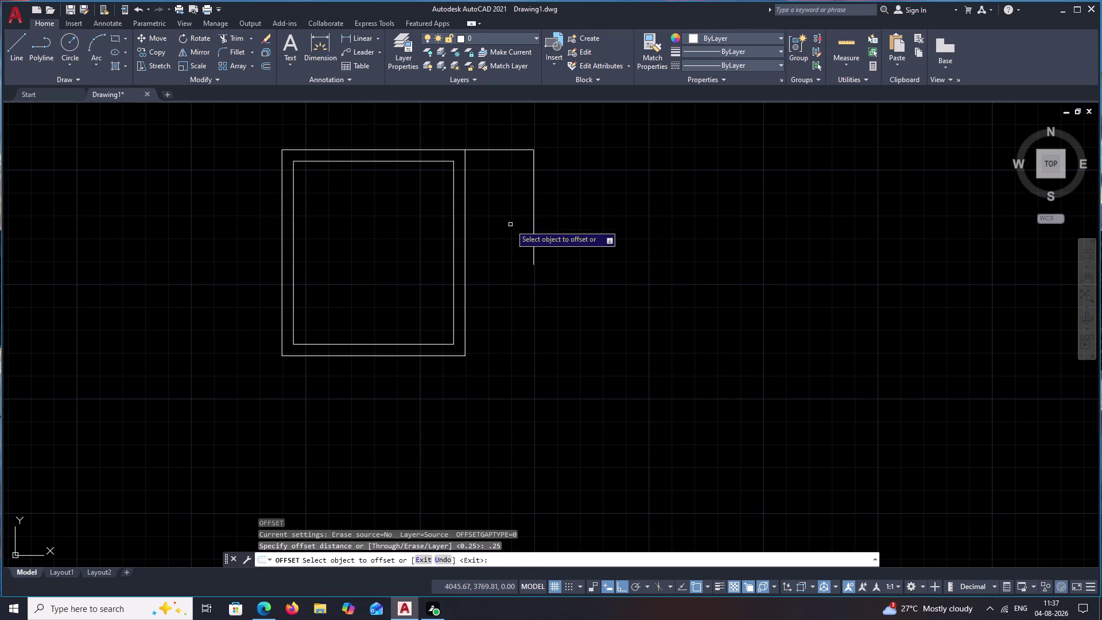
click(505, 151)
click(505, 178)
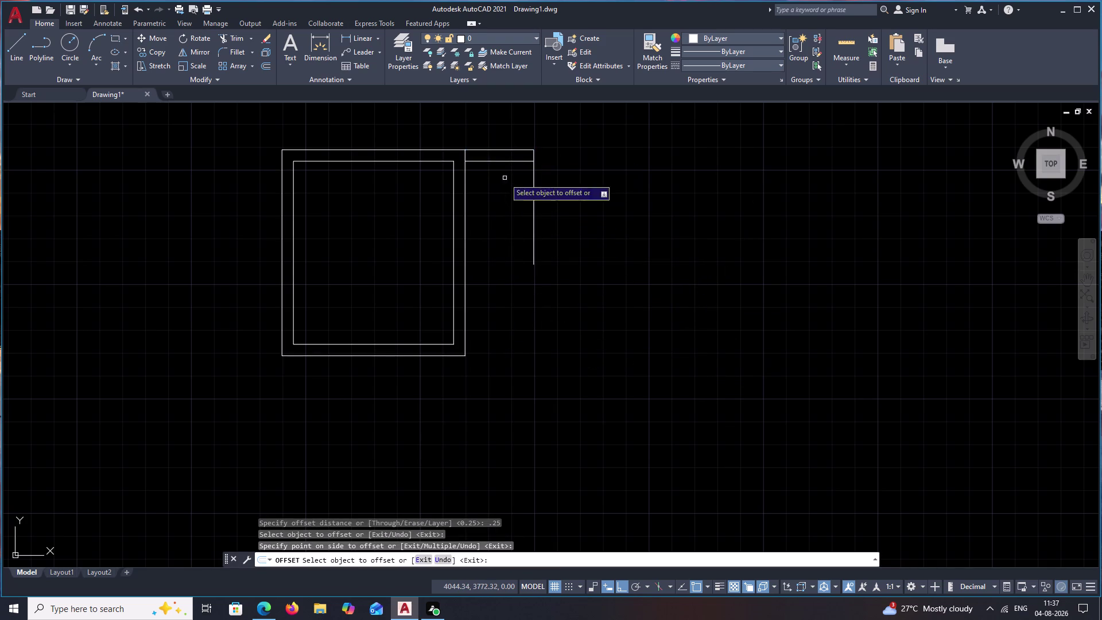
click(534, 202)
click(576, 205)
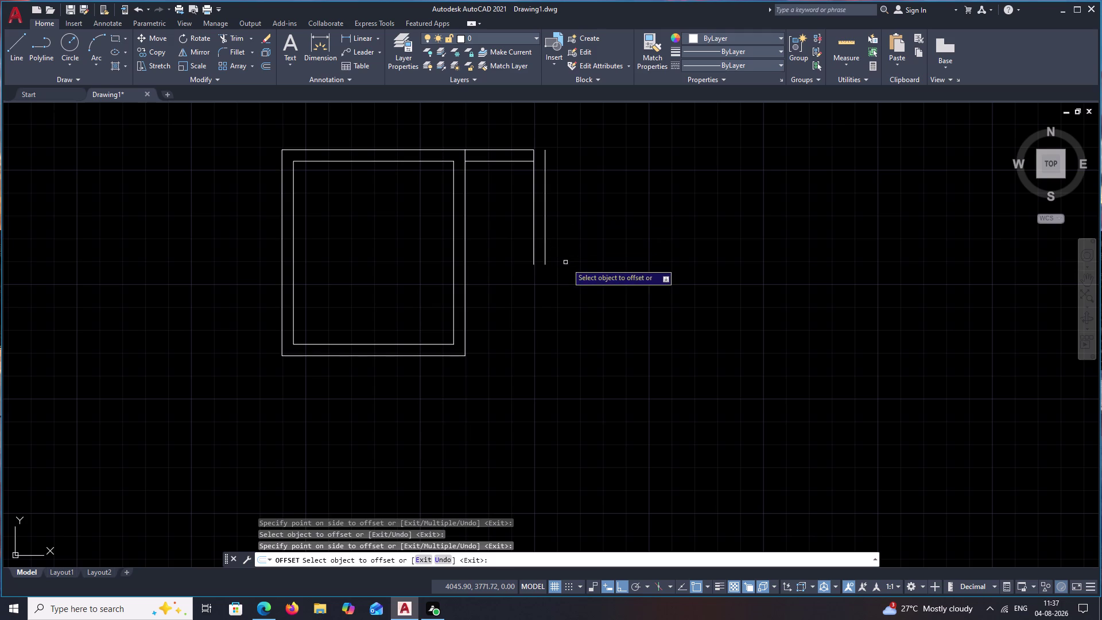
key(Escape)
Draw the small room's bottom wall and offset it 0.25 downward.
text(L)
key(space)
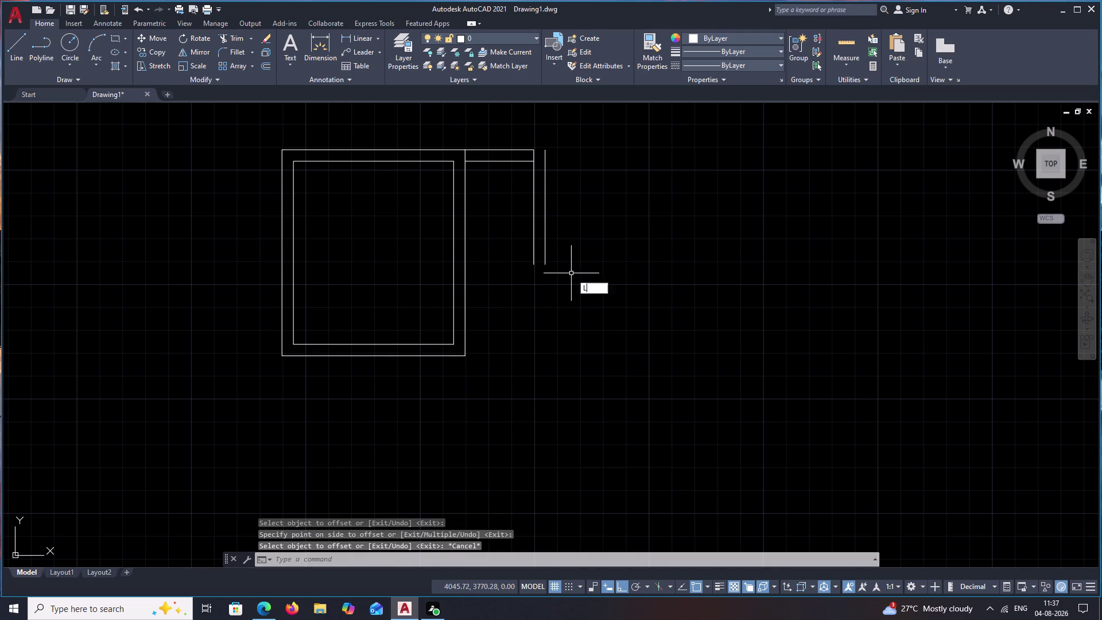
click(533, 266)
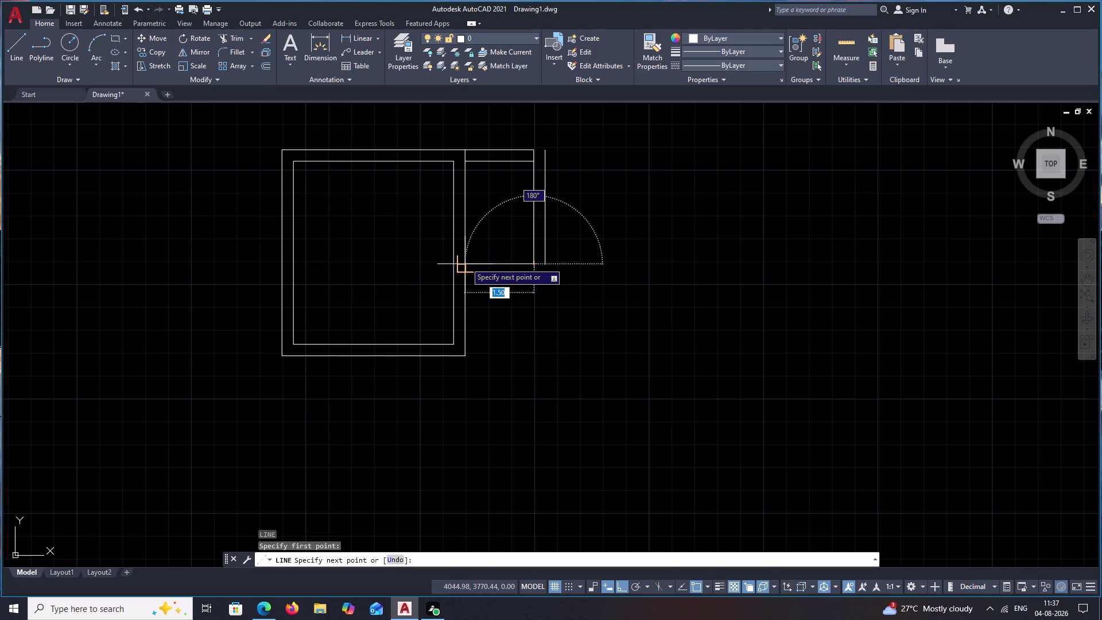
click(465, 262)
key(Escape)
text(O)
key(space)
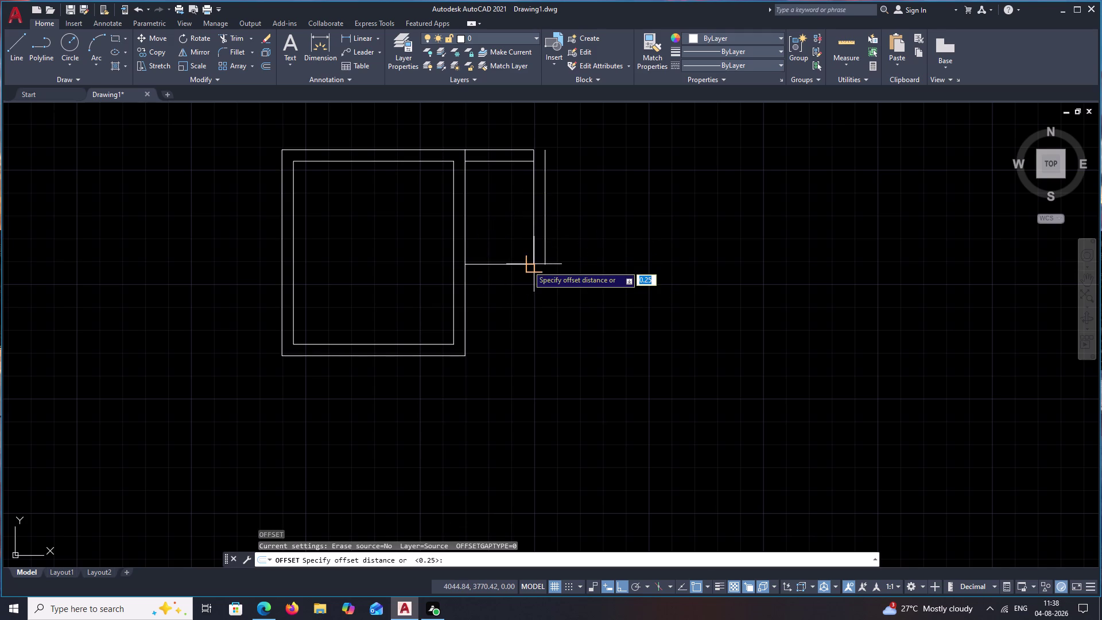
text(.25)
key(space)
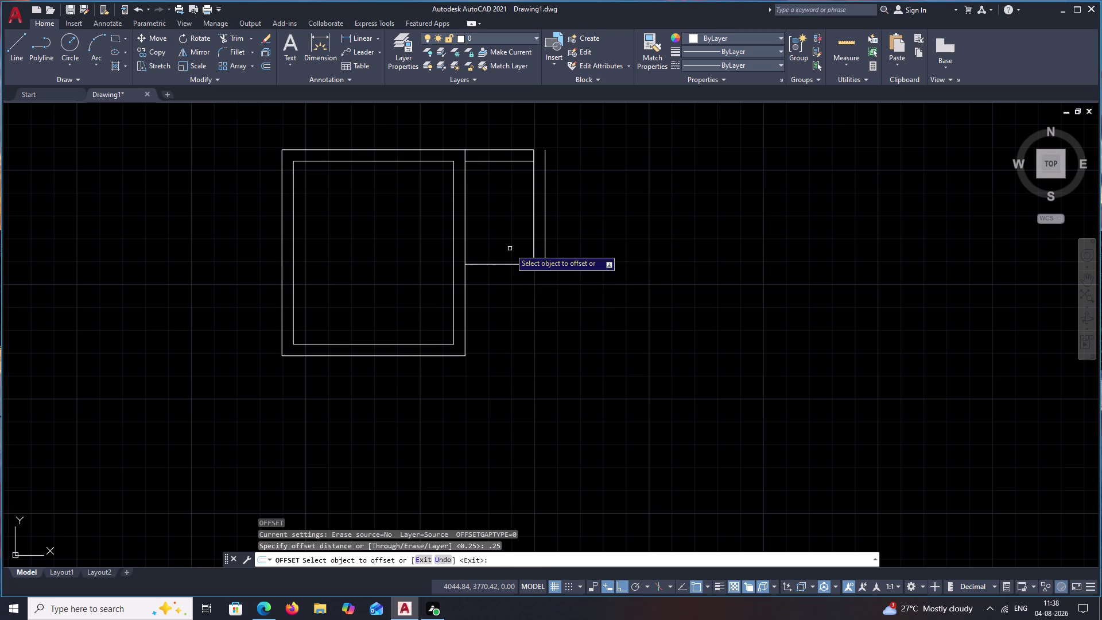
click(508, 265)
click(509, 288)
key(Escape)
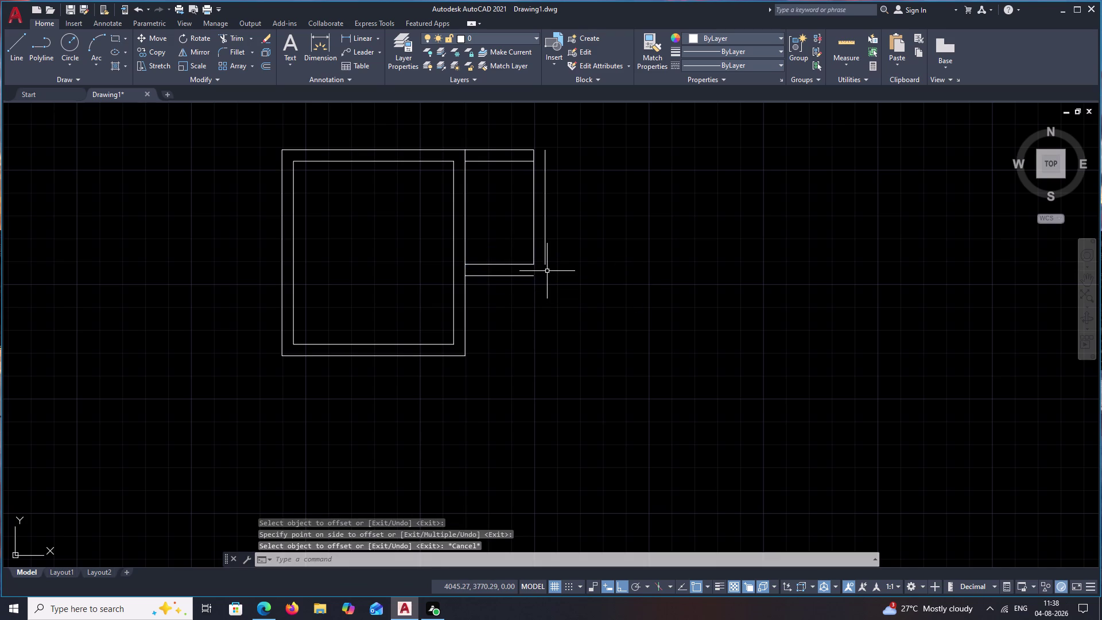
Fillet the outer right wall to the outer bottom and top lines for sharp corners.
key(d)
key(BackSpace)
text(F)
key(space)
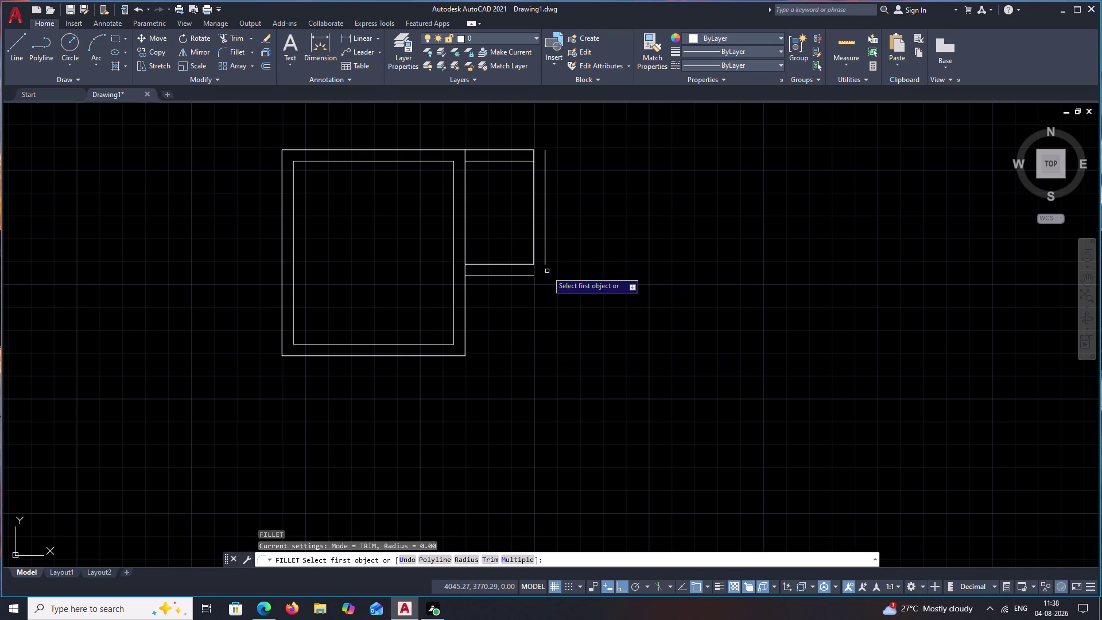
click(528, 275)
click(547, 257)
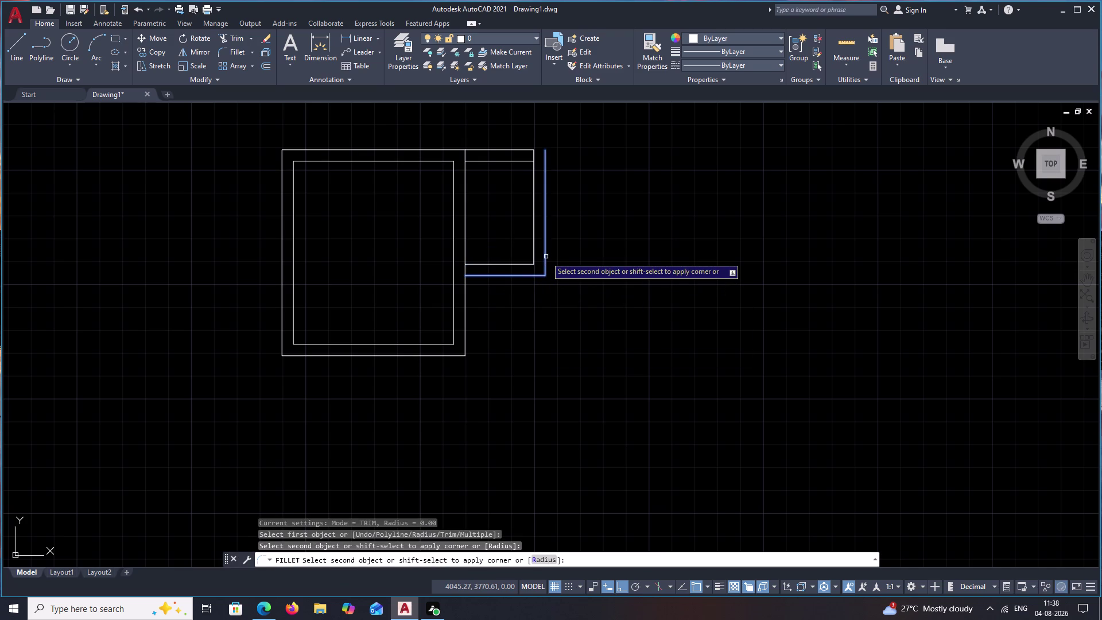
click(546, 257)
key(space)
click(547, 195)
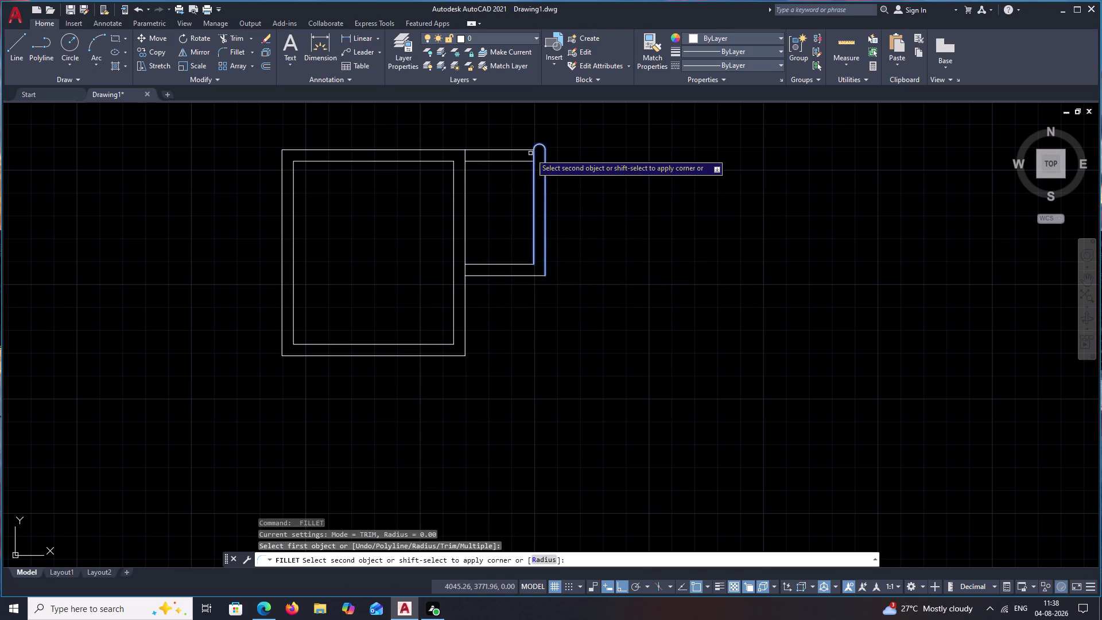
click(526, 149)
key(Escape)
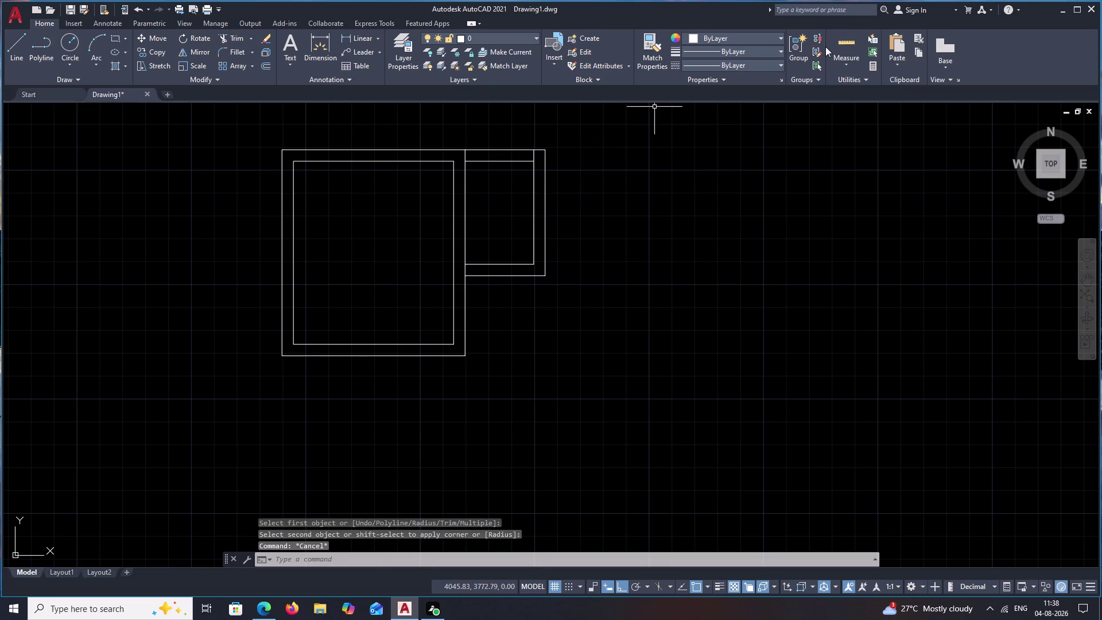
click(840, 58)
click(849, 88)
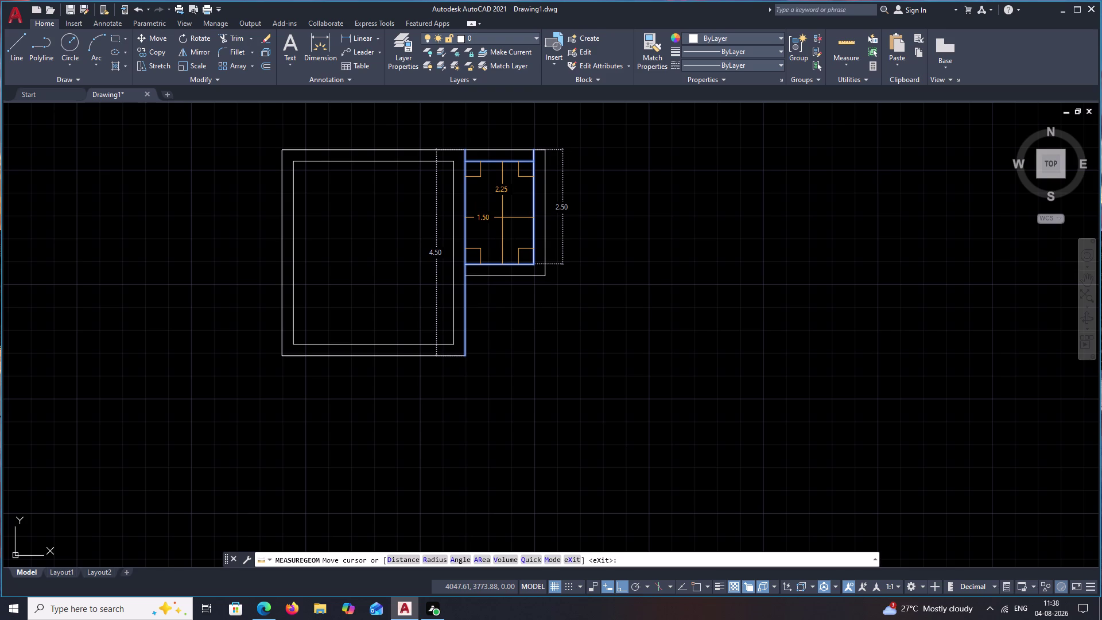
key(Escape)
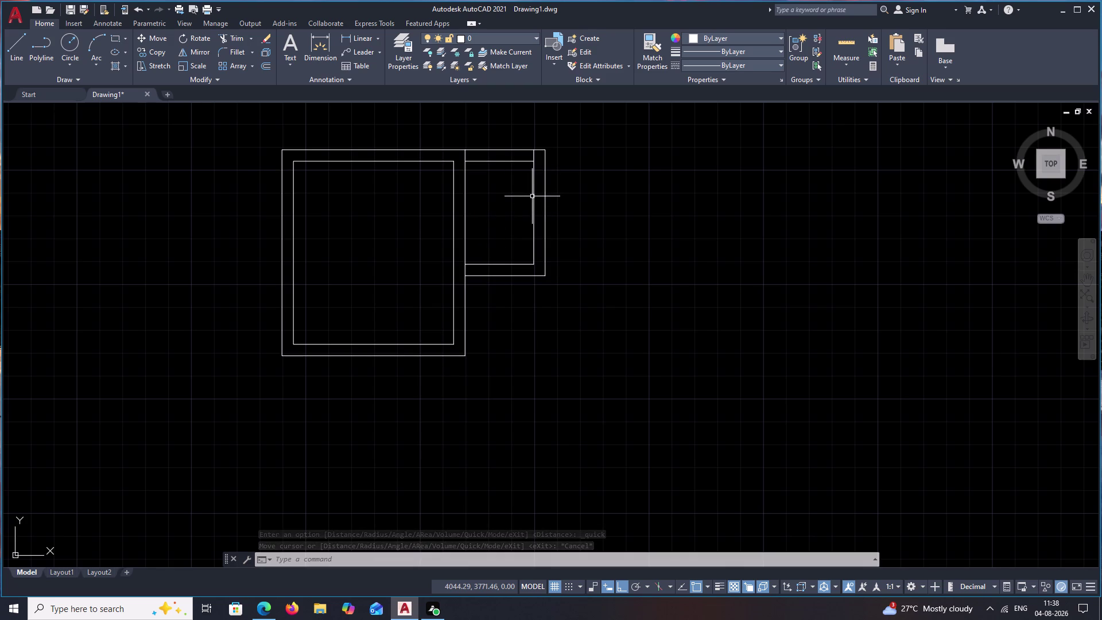
click(512, 265)
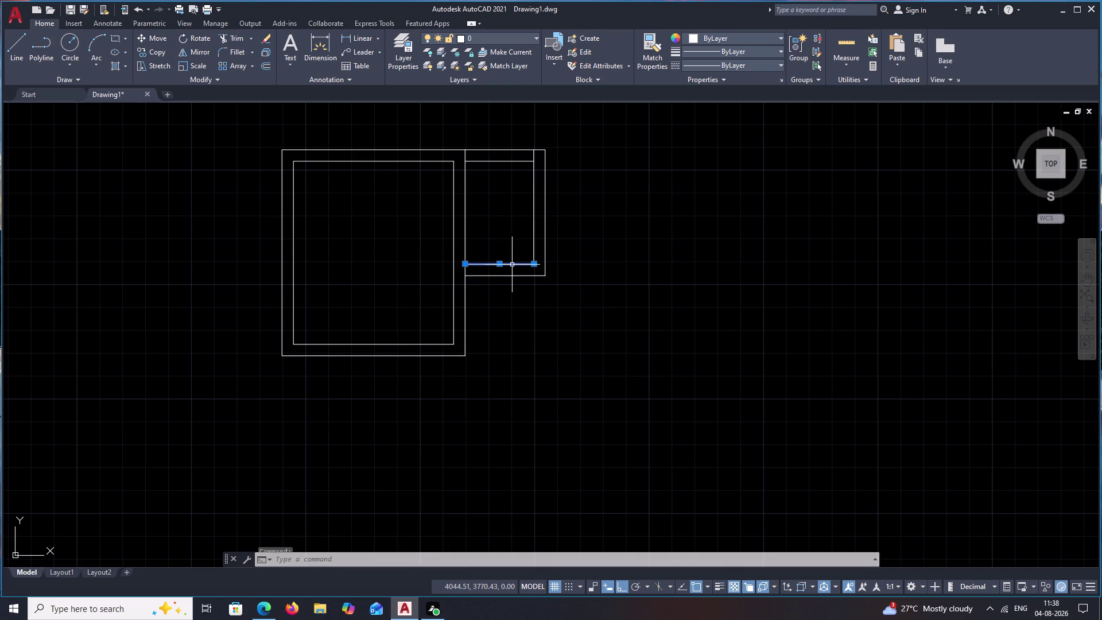
Erase the small room's inner and outer bottom wall lines.
text(E)
key(space)
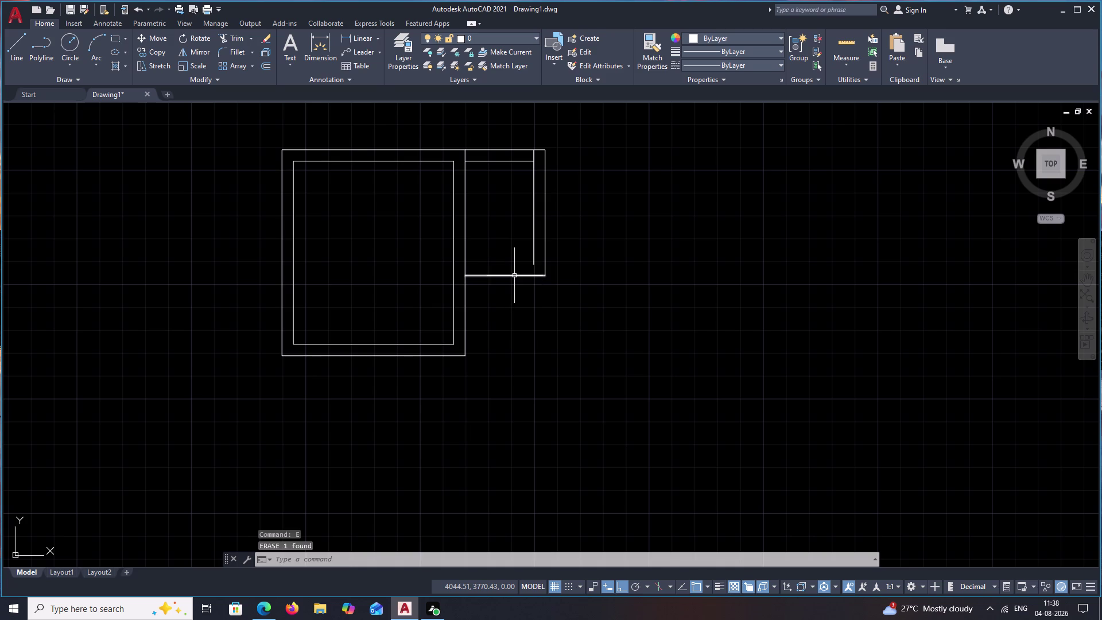
click(515, 276)
text(E)
key(space)
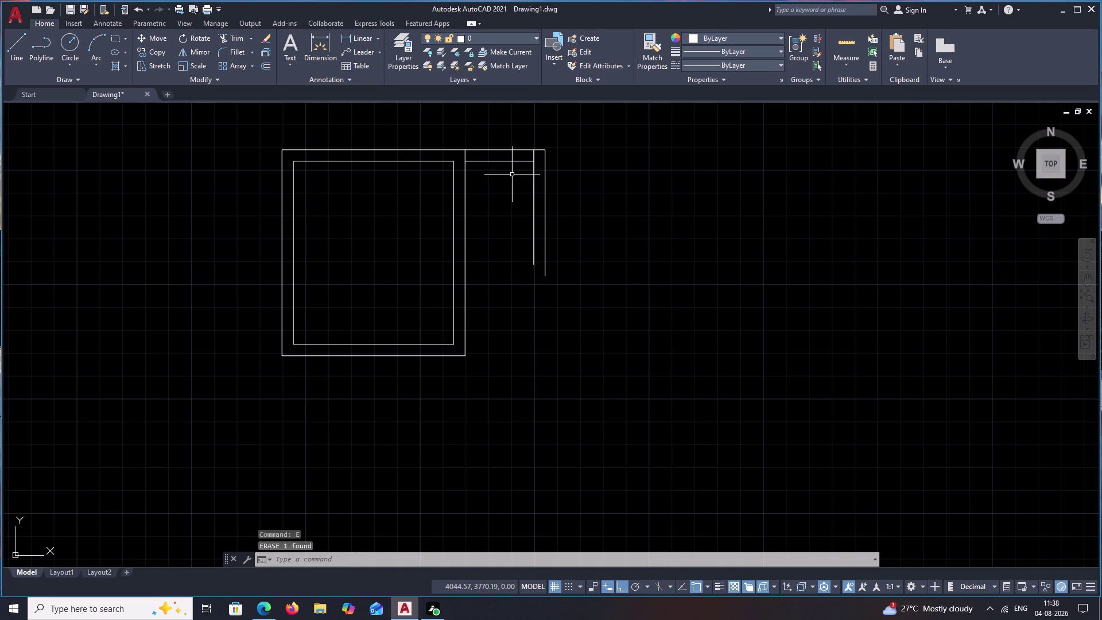
Offset the small room's inner top line 2.5 down as the new bottom wall.
text(O 2.5)
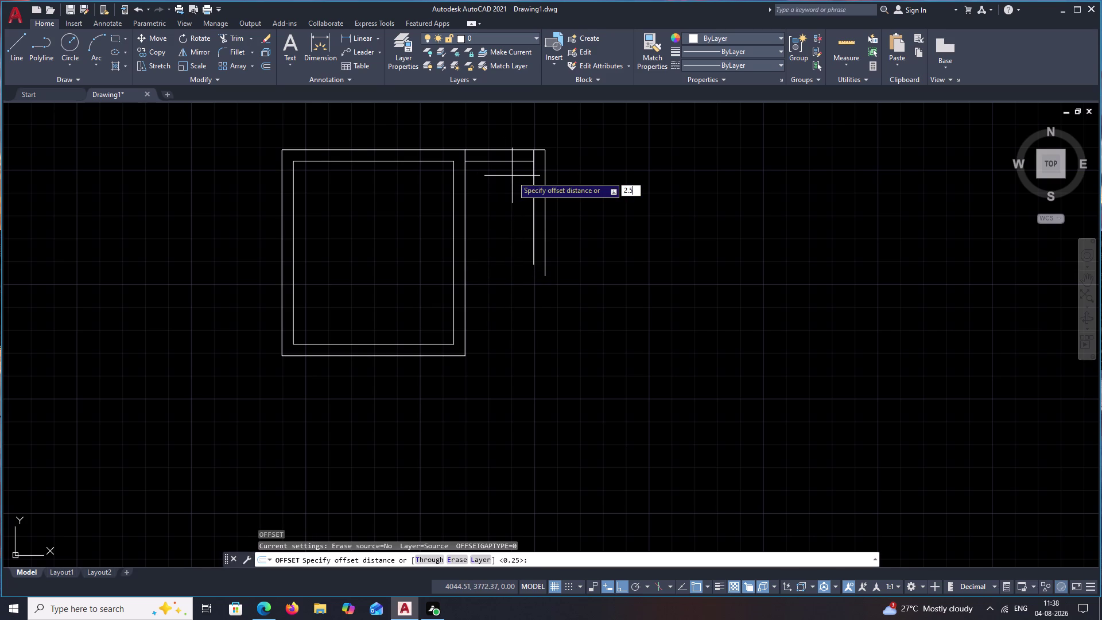
key(space)
click(507, 161)
click(501, 259)
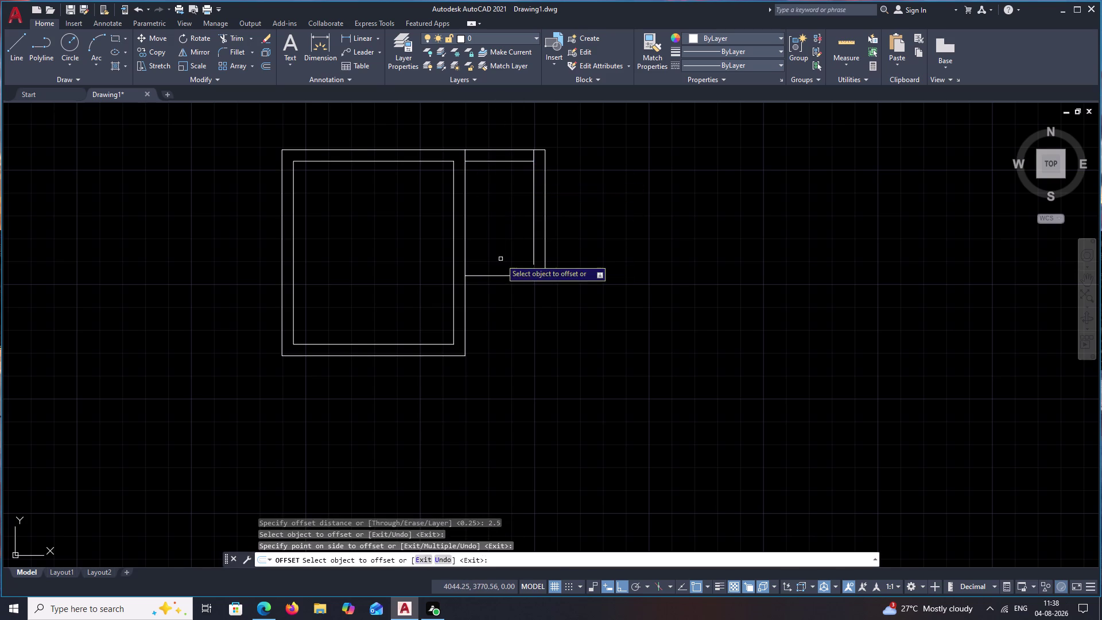
key(Escape)
Fillet the new bottom wall line into a sharp corner with the inner right wall.
text(EX)
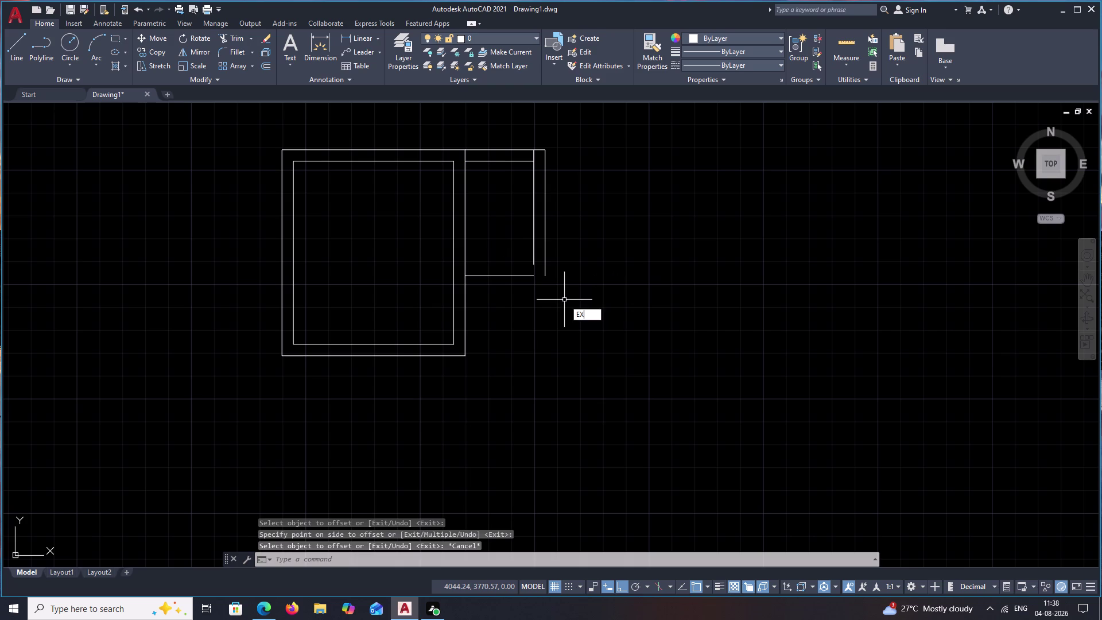
key(space)
key(Escape)
key(d)
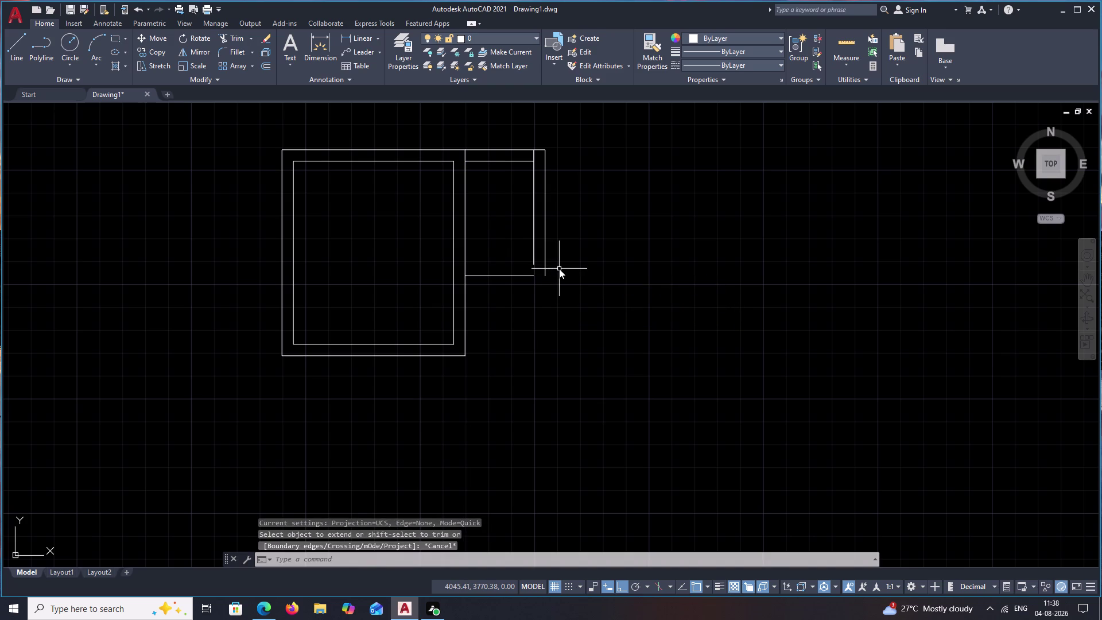
key(BackSpace)
text(F)
key(space)
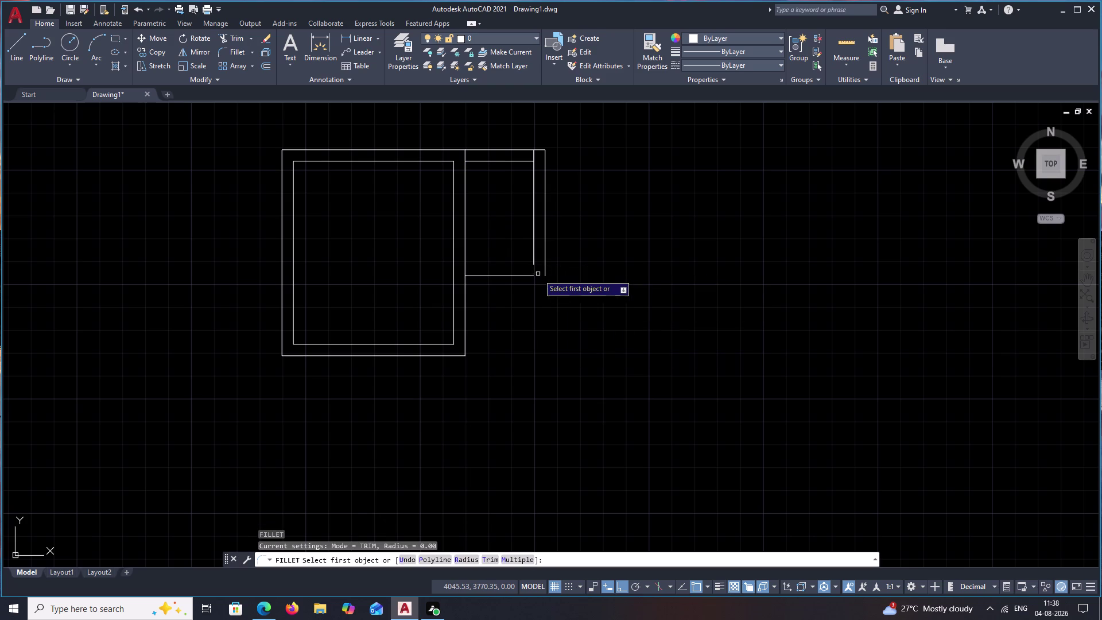
click(527, 276)
click(546, 268)
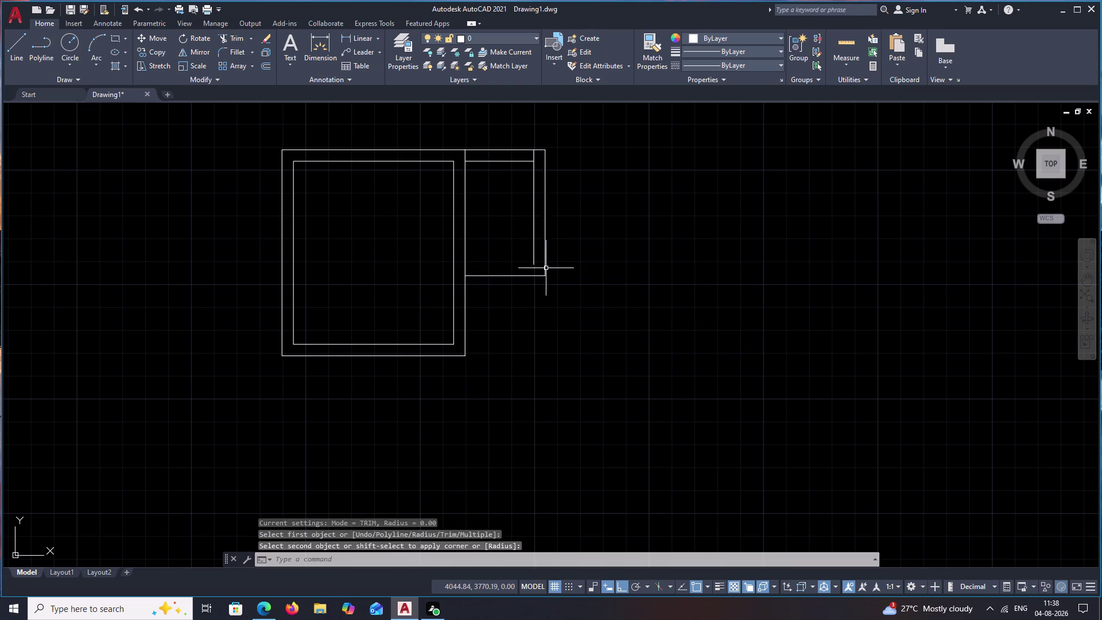
key(Escape)
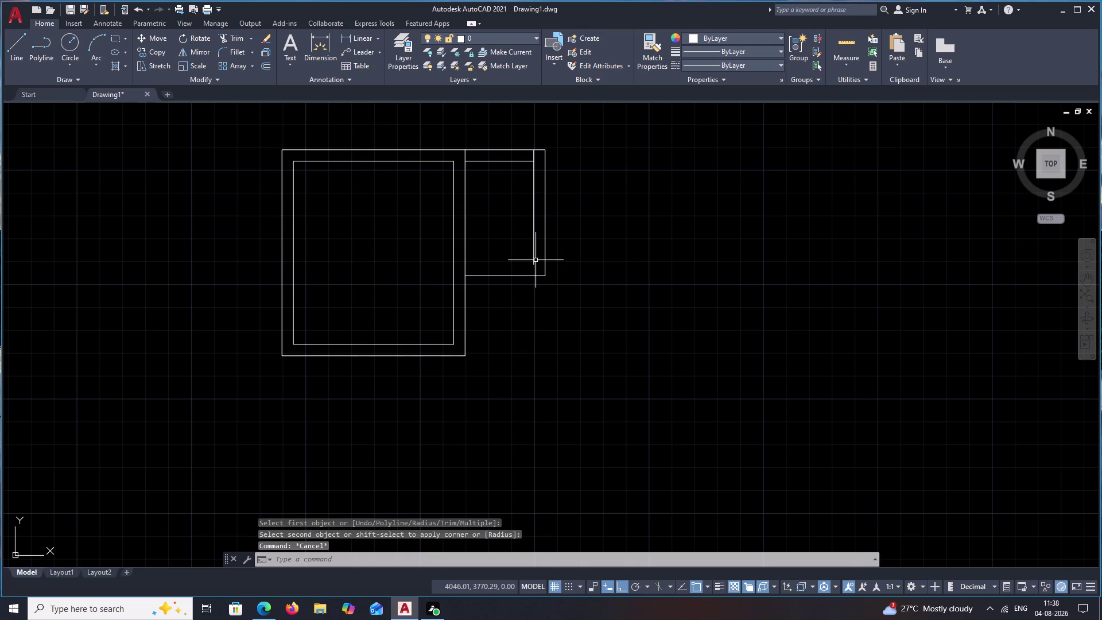
Offset the new bottom wall line 0.25 downward as the outer wall line.
text(O)
key(space)
text(.25)
key(space)
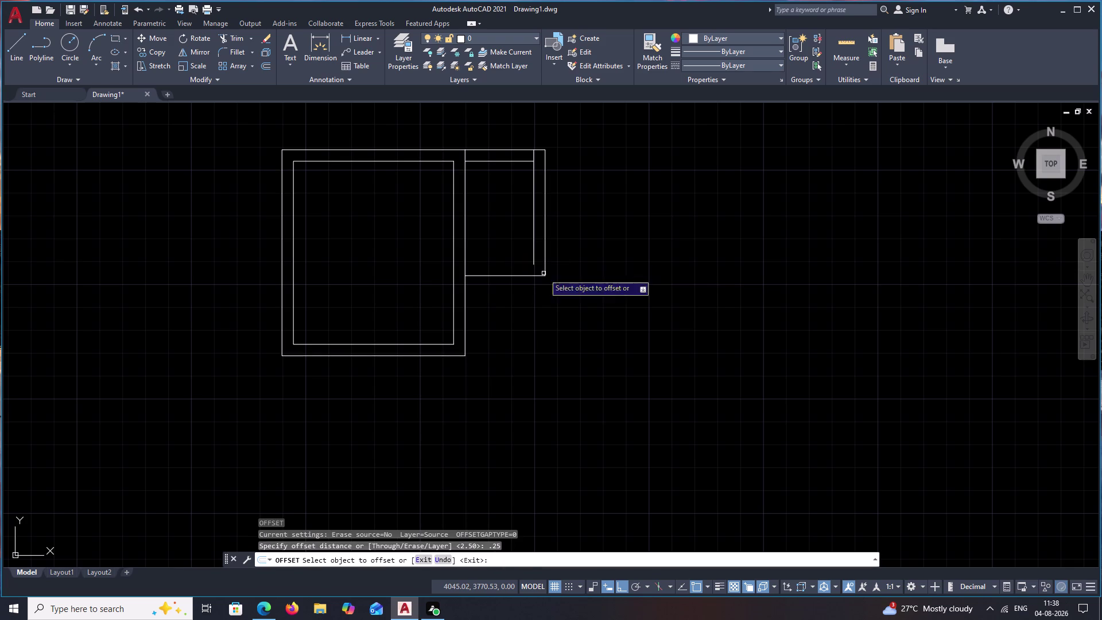
click(515, 277)
click(515, 288)
key(Escape)
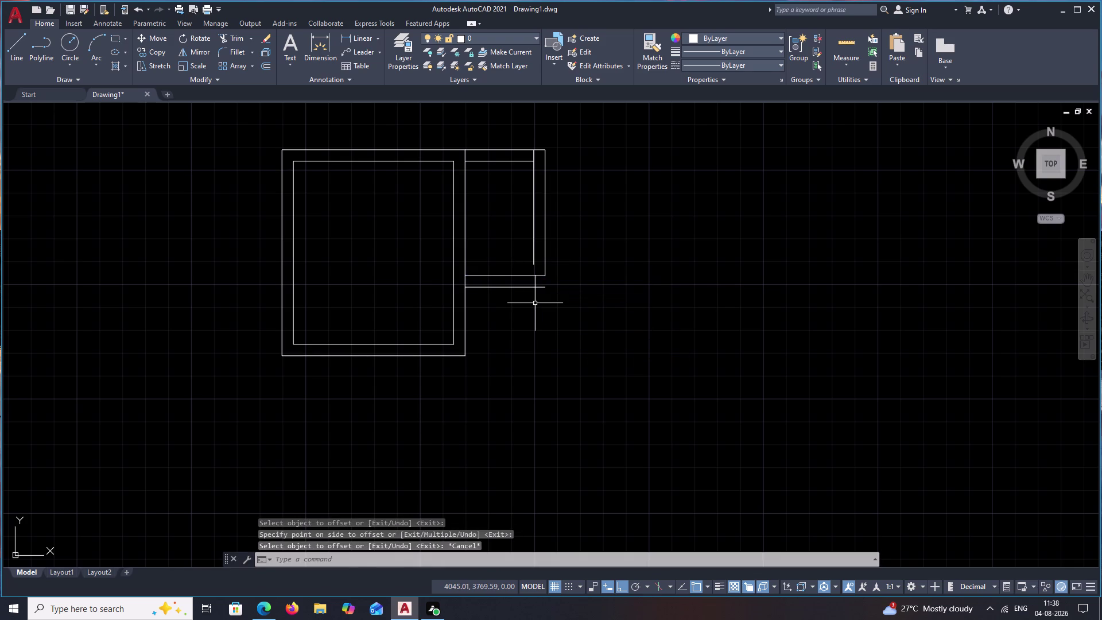
Begin filleting the outer bottom line's corner with the outer right wall.
key(f)
key(space)
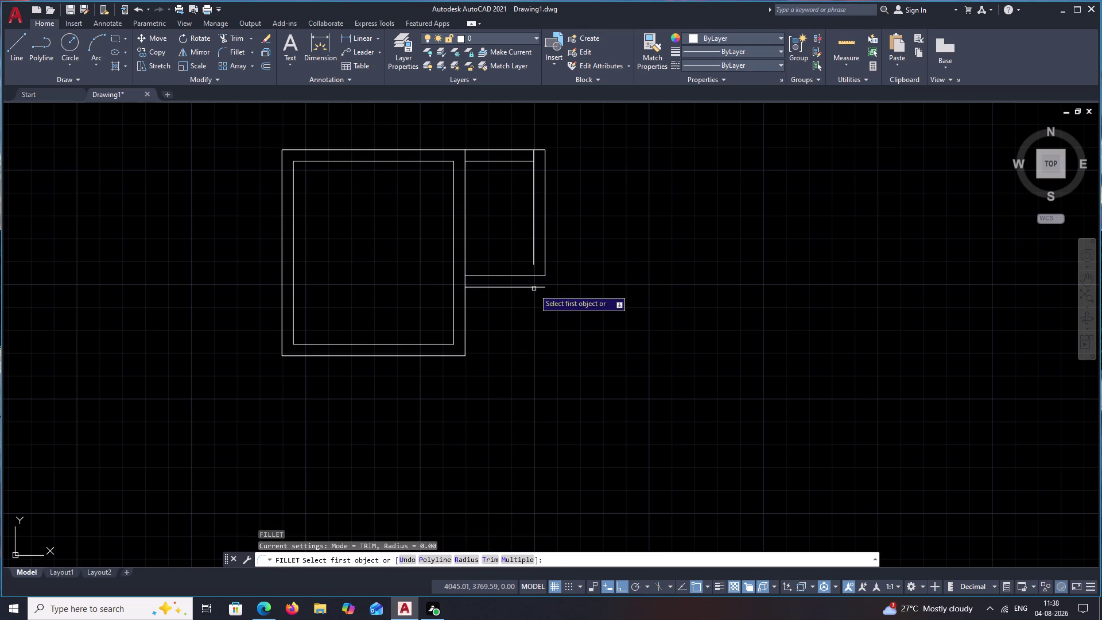
click(534, 288)
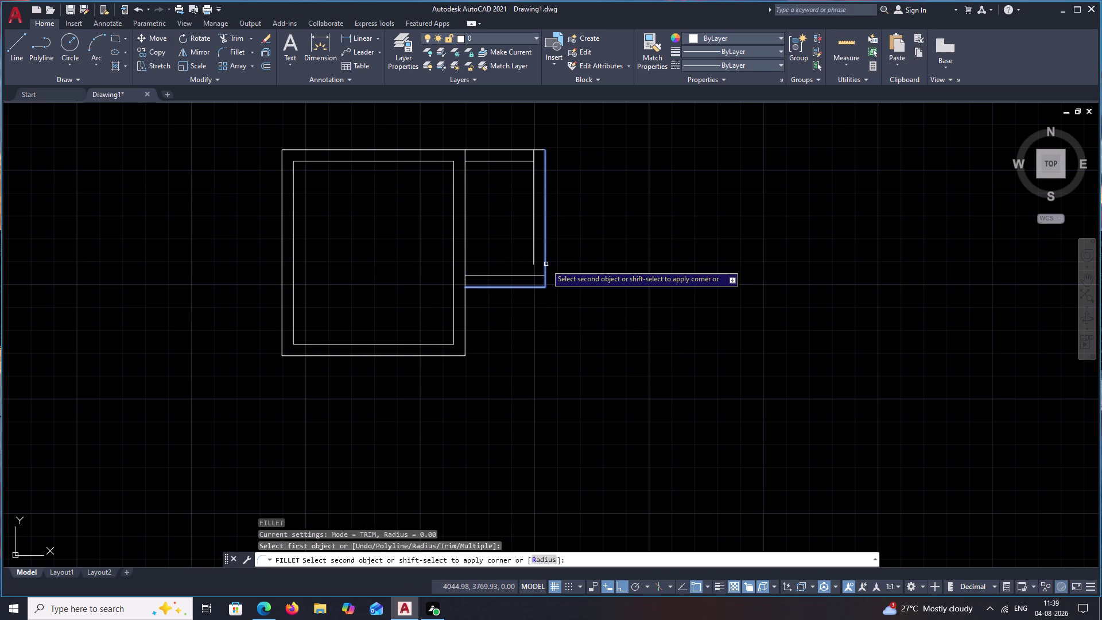